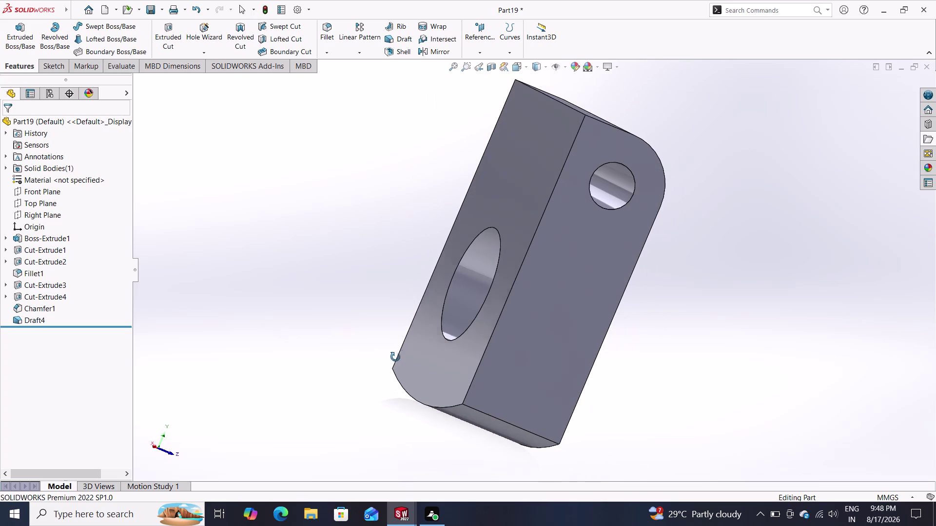
Orbit Part19 so its front face and holes show, then preview the Top and Right Planes.
middle_drag(396, 357, 355, 338)
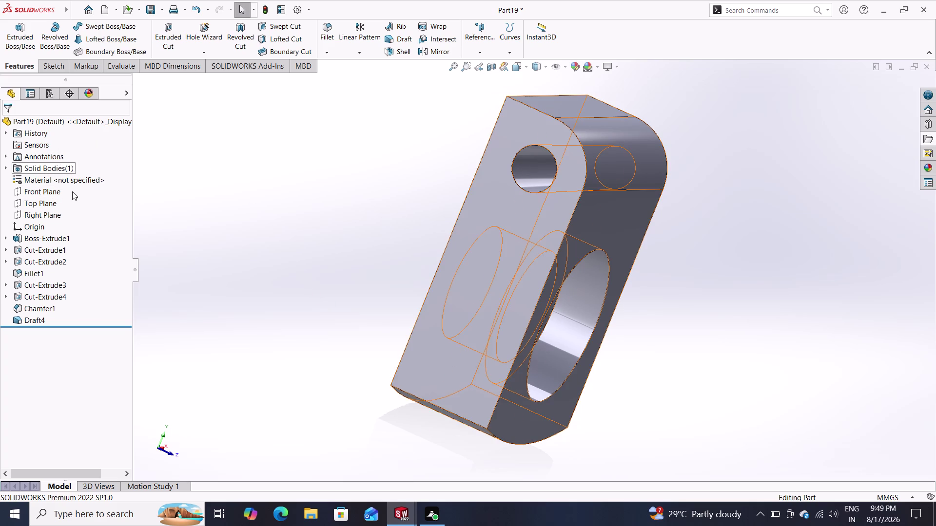
drag(71, 208, 64, 205)
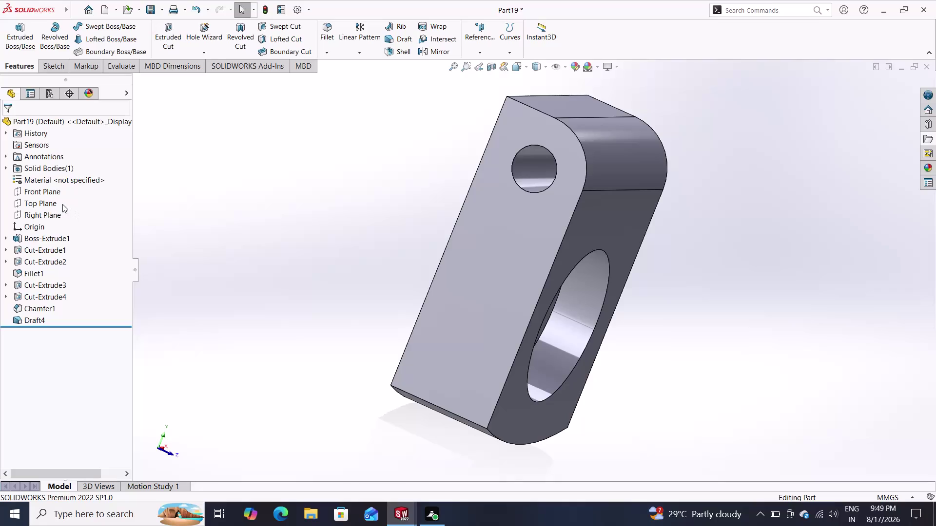
drag(64, 205, 66, 204)
drag(68, 204, 76, 210)
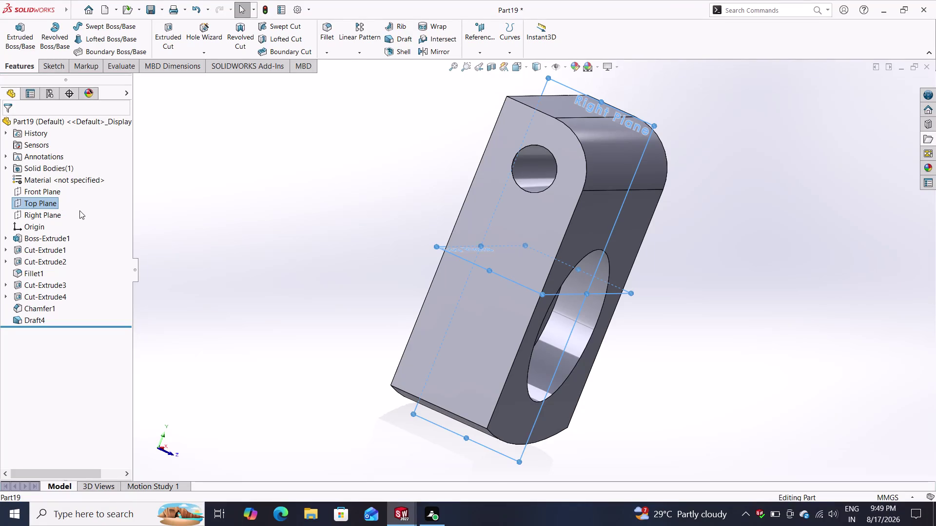
click(118, 190)
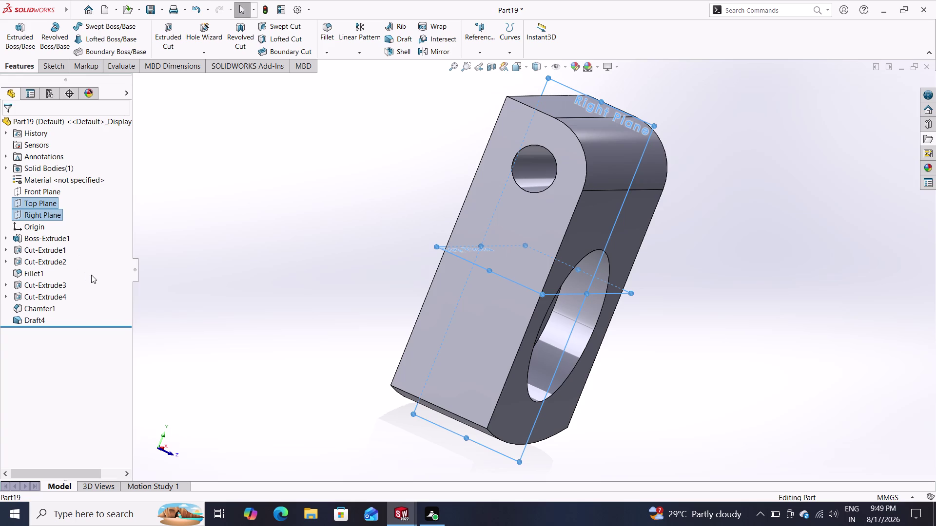
click(74, 178)
Assign Plain Carbon Steel from the Steel library as Part19's material and close the dialog.
right_click(74, 178)
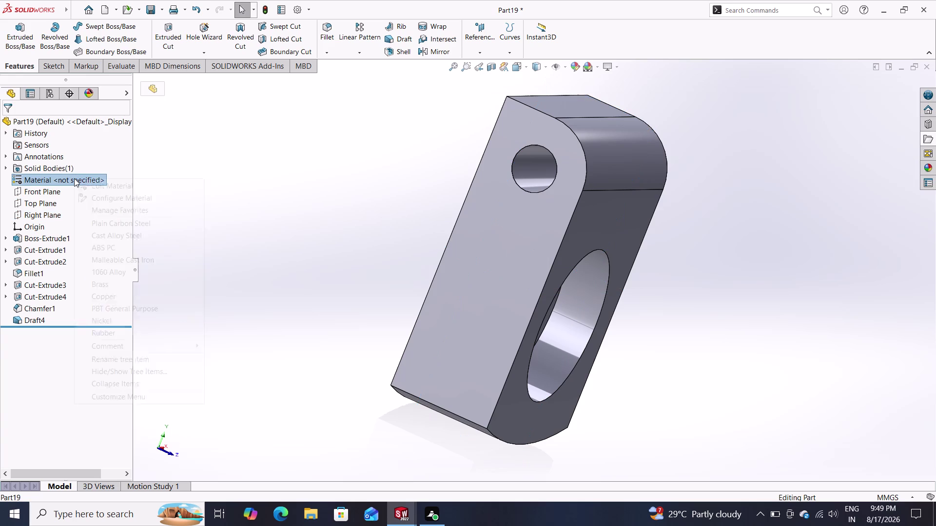
click(99, 189)
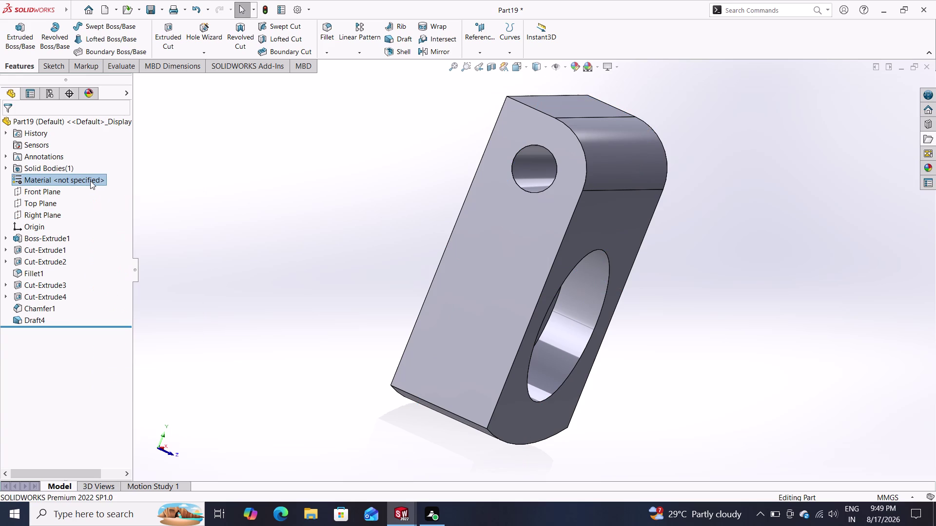
right_click(90, 181)
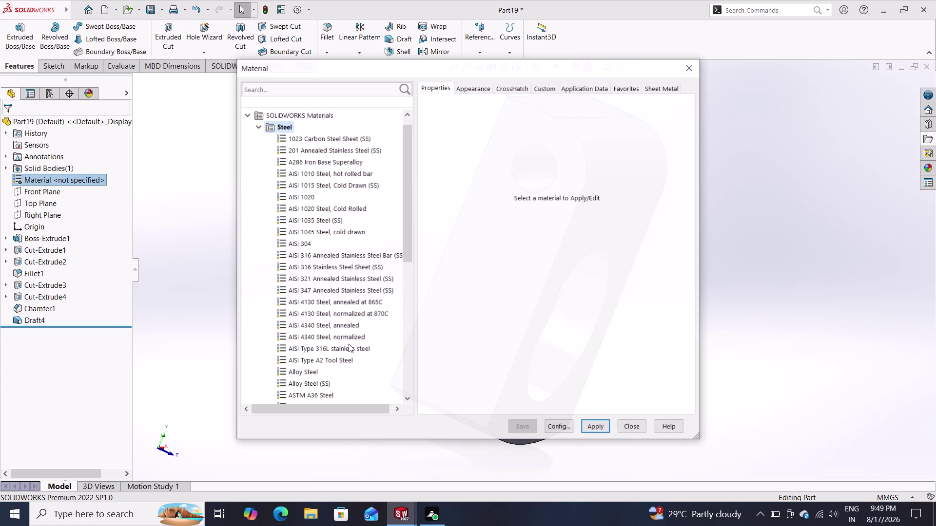
scroll(down, 3)
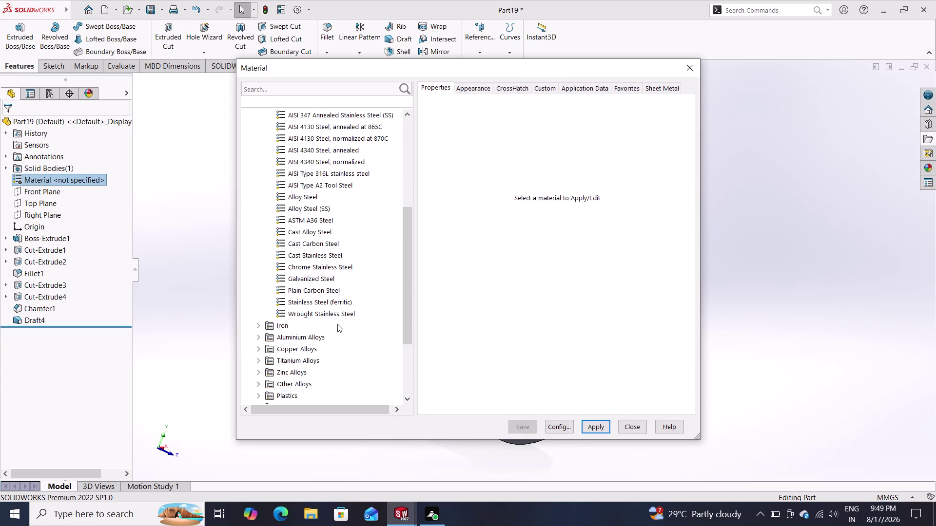
click(321, 288)
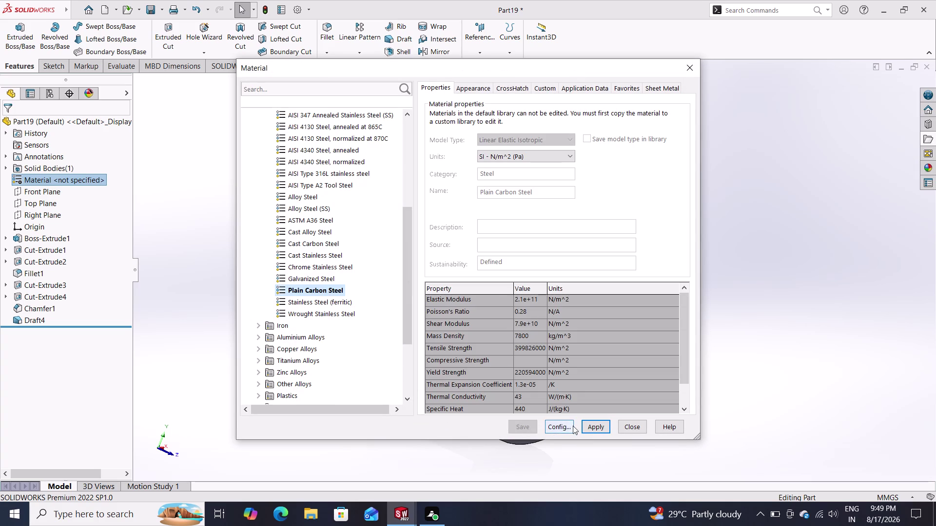
click(588, 423)
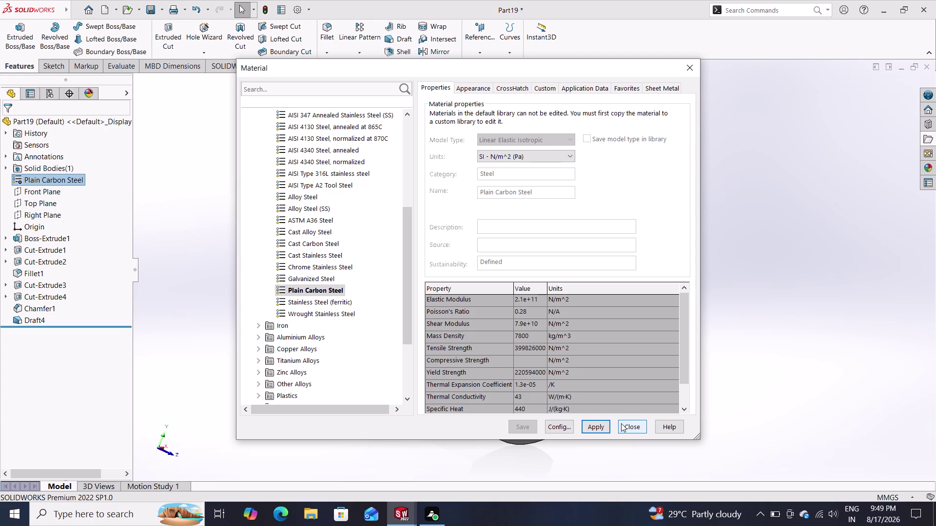
click(621, 424)
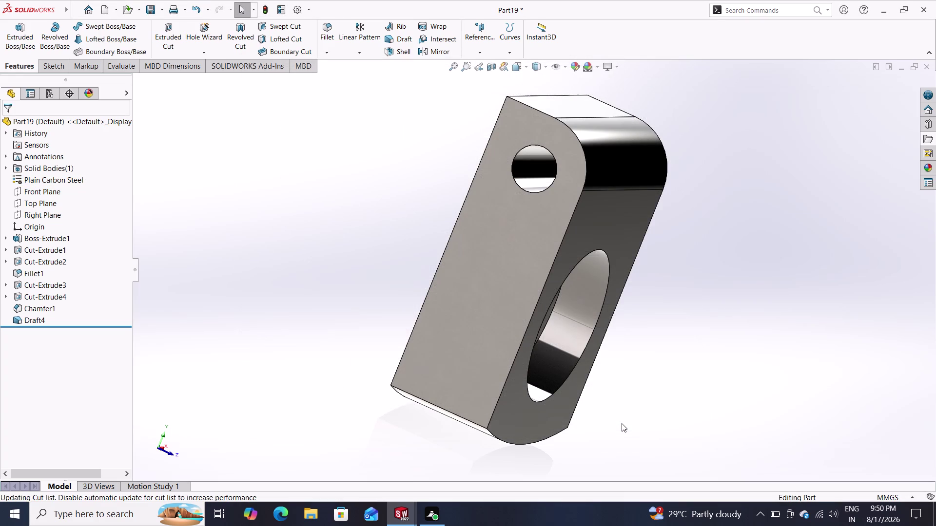
click(622, 424)
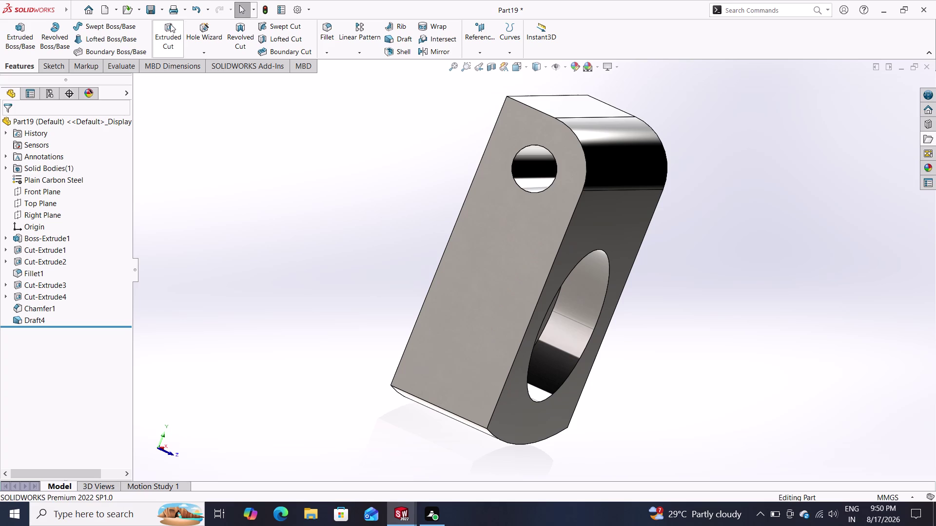
Use Save As to store Part19 under the file name 'drag plate' in the shaper tool folder.
click(158, 6)
click(165, 38)
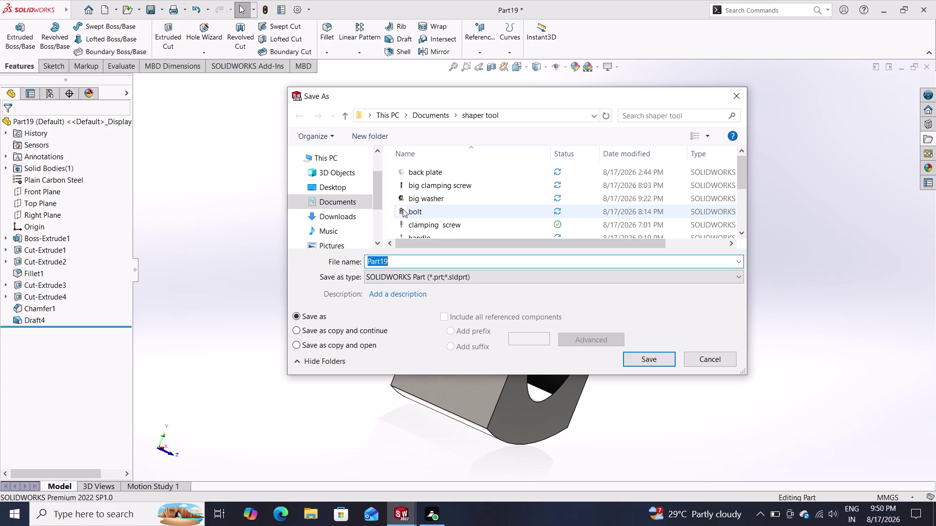
text(dr)
key(a)
text(g)
key(space)
text(pl)
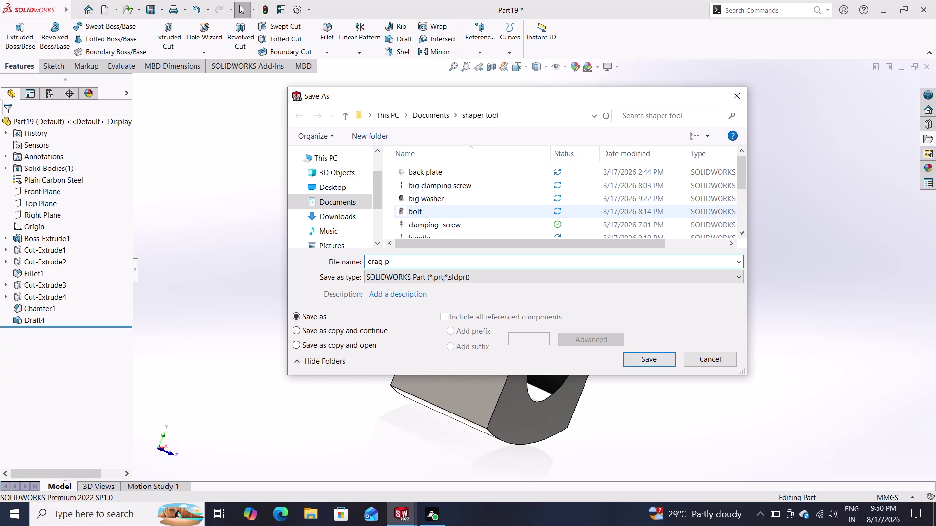
key(a)
text(te)
click(649, 367)
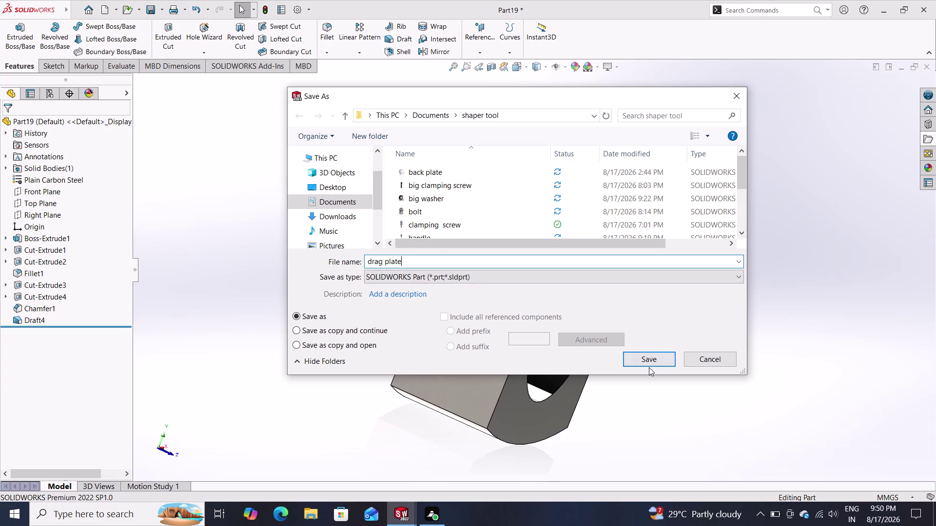
click(650, 355)
drag(682, 355, 697, 362)
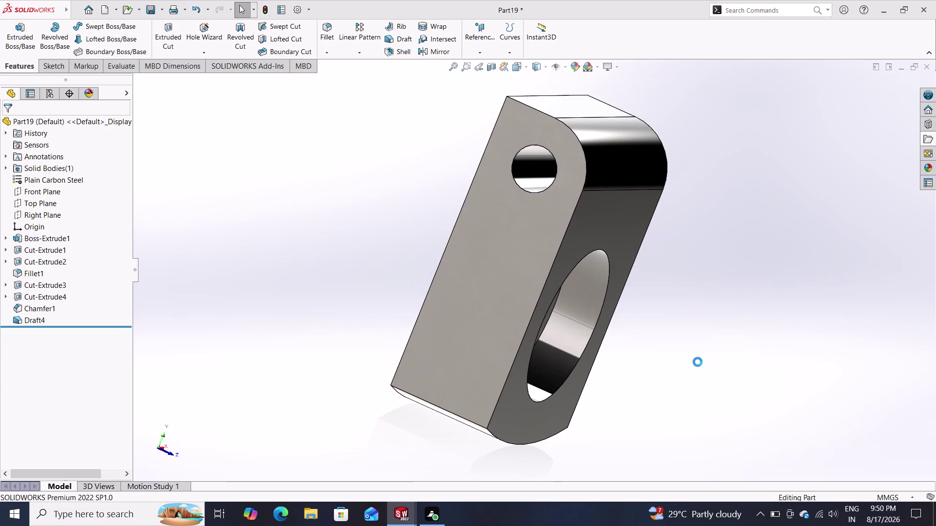
drag(698, 361, 698, 362)
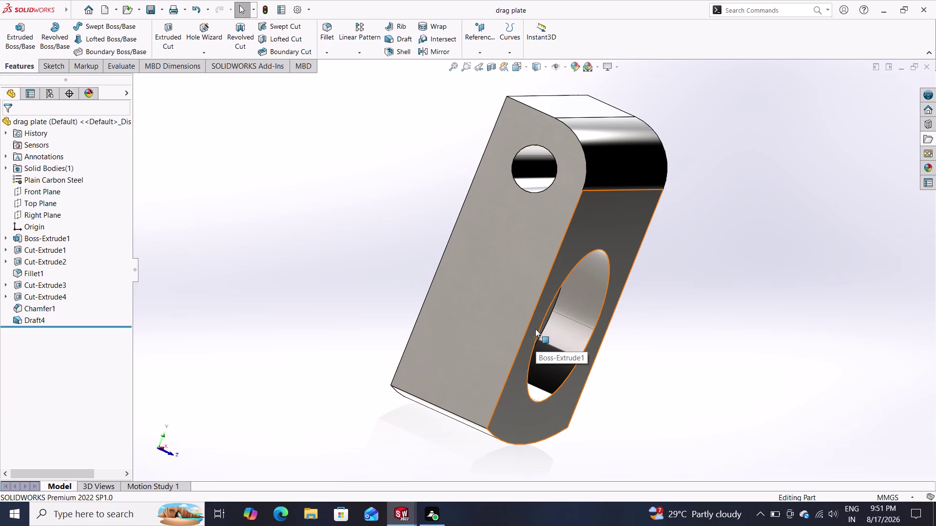
click(532, 327)
drag(535, 324, 535, 324)
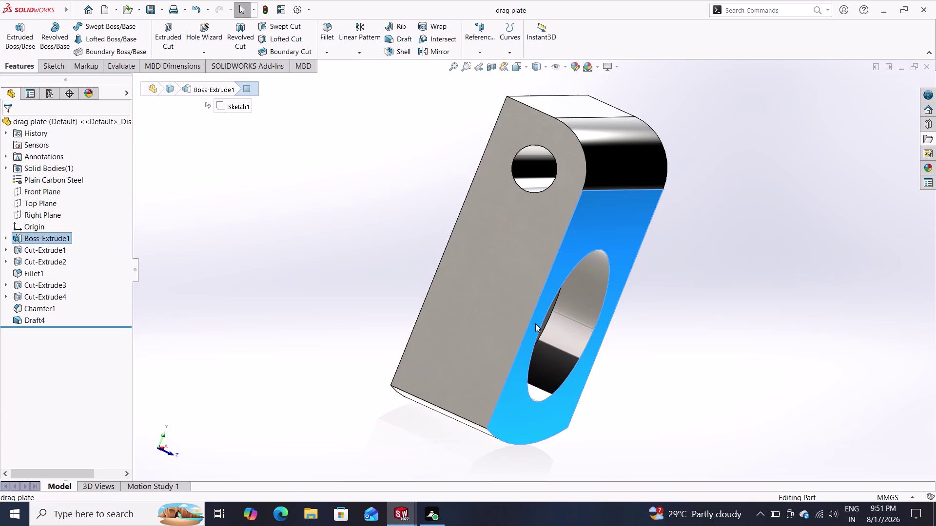
drag(535, 323, 531, 316)
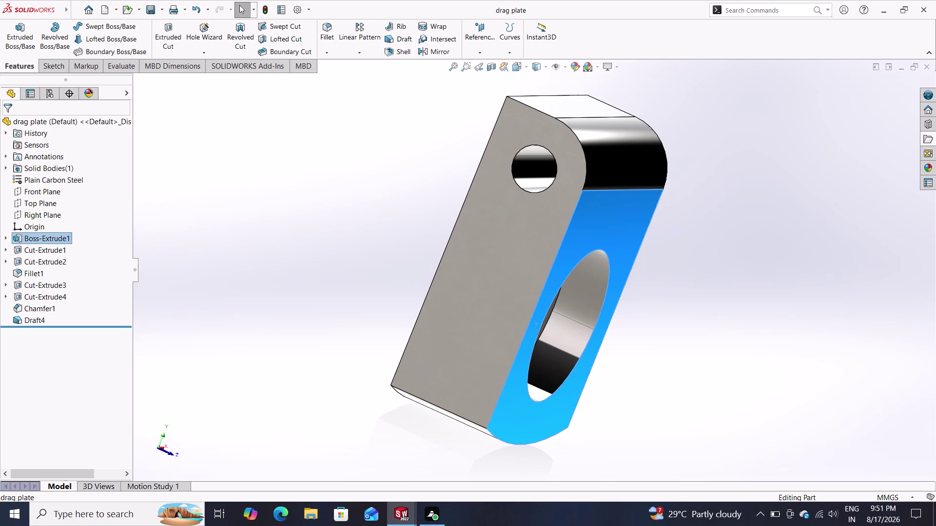
drag(531, 317, 531, 315)
drag(531, 315, 438, 283)
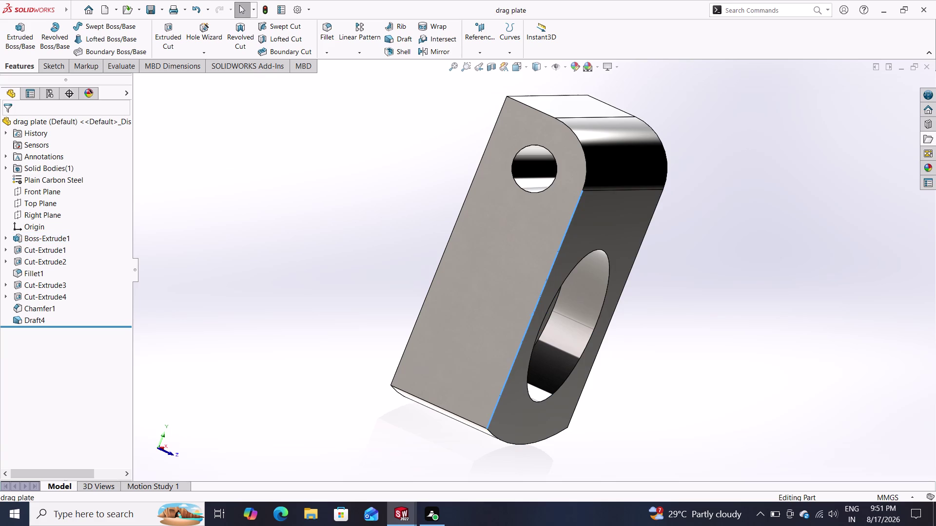
drag(438, 282, 391, 255)
click(386, 250)
click(340, 224)
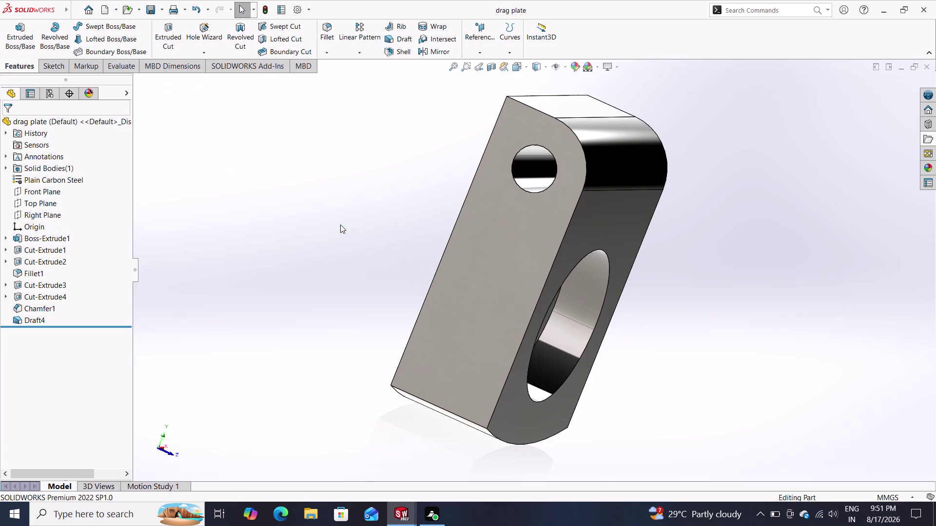
click(108, 13)
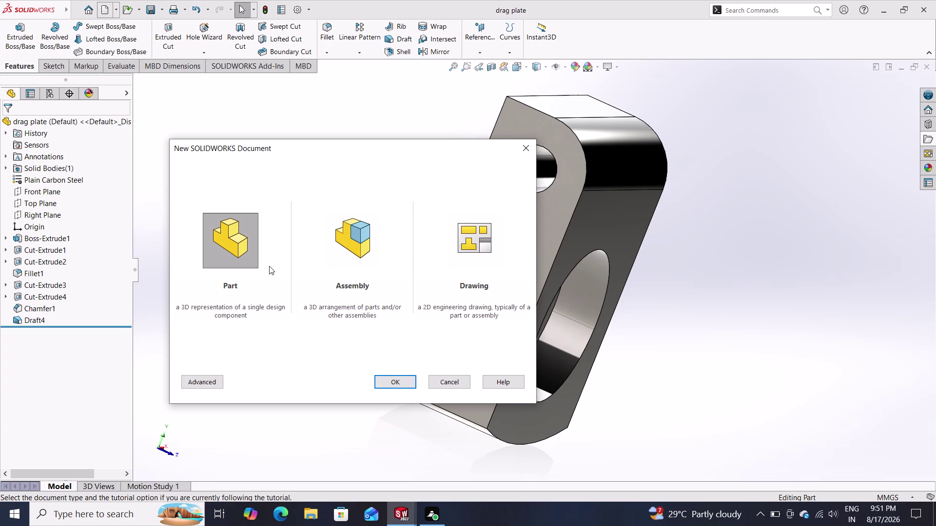
Create the blank part document Part20 and pick its Front Plane in the tree.
click(390, 380)
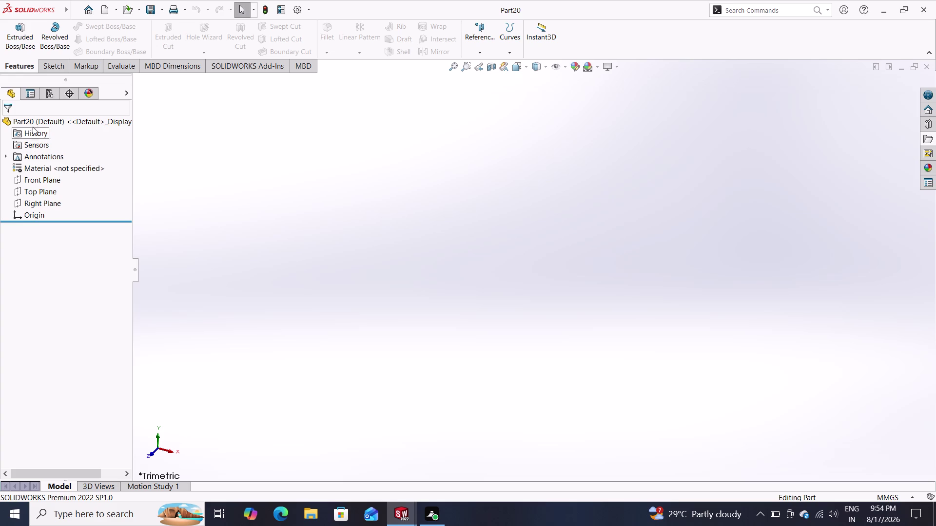
middle_click(55, 178)
Begin Sketch1 on Part20's Front Plane, then switch to the swivel plate window.
click(55, 177)
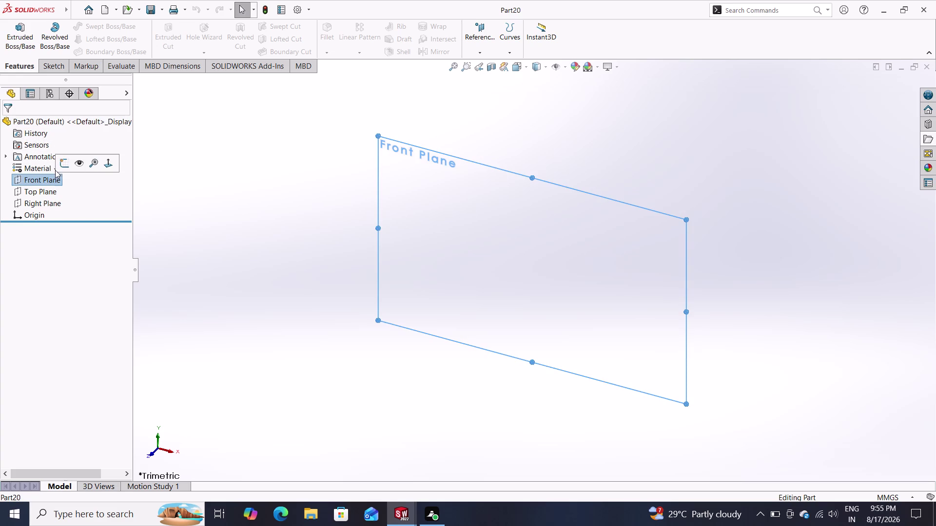
click(57, 169)
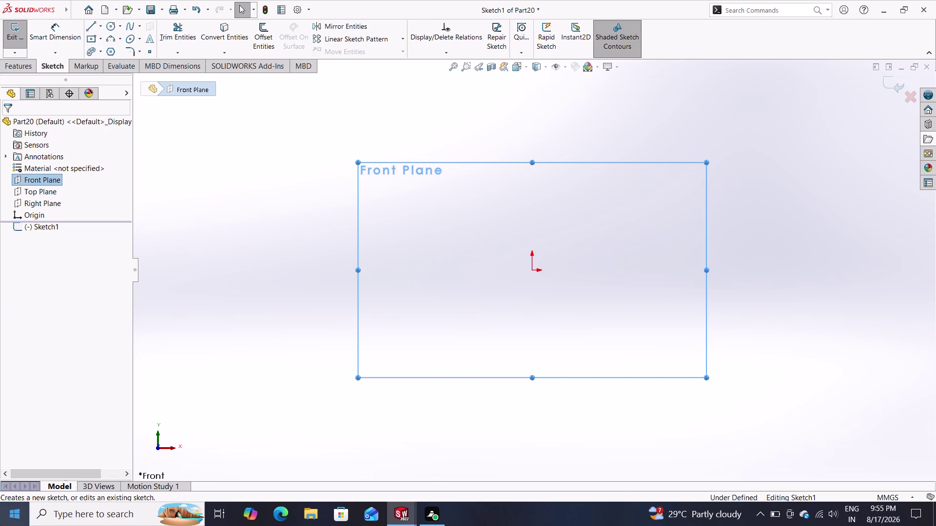
click(398, 514)
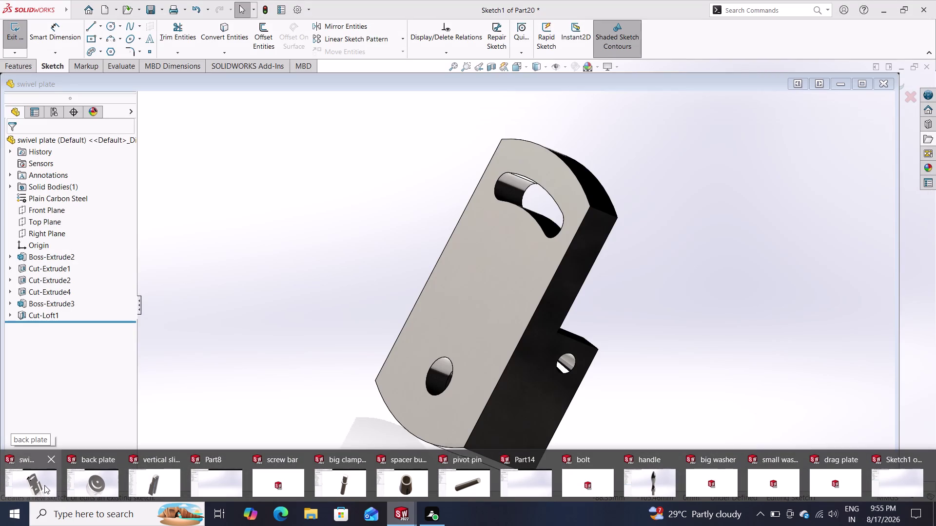
click(39, 484)
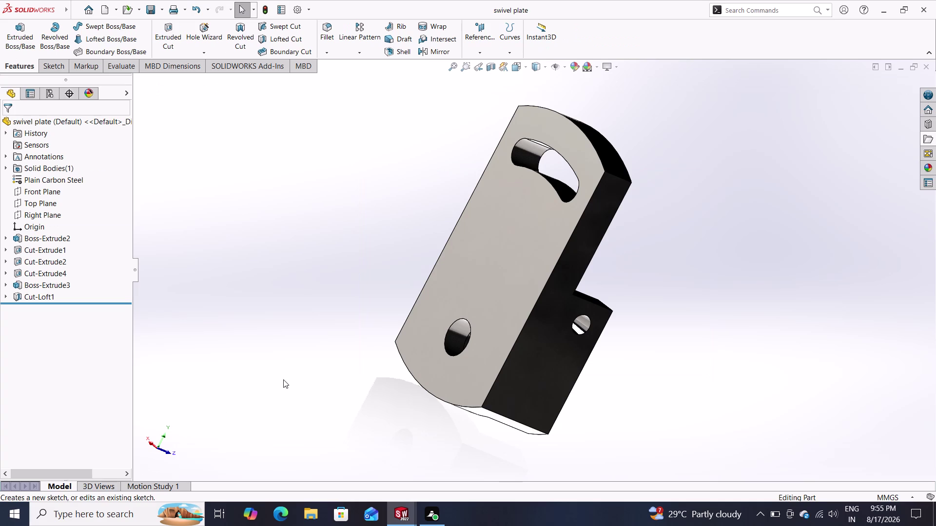
Orbit the swivel plate to inspect its back, underside and edge-on profile.
middle_drag(337, 356, 361, 262)
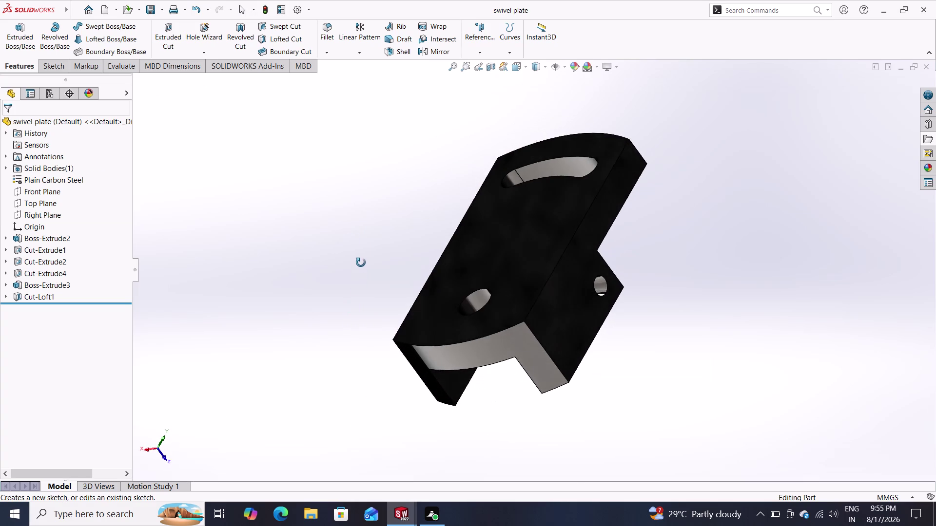
middle_drag(361, 263, 302, 243)
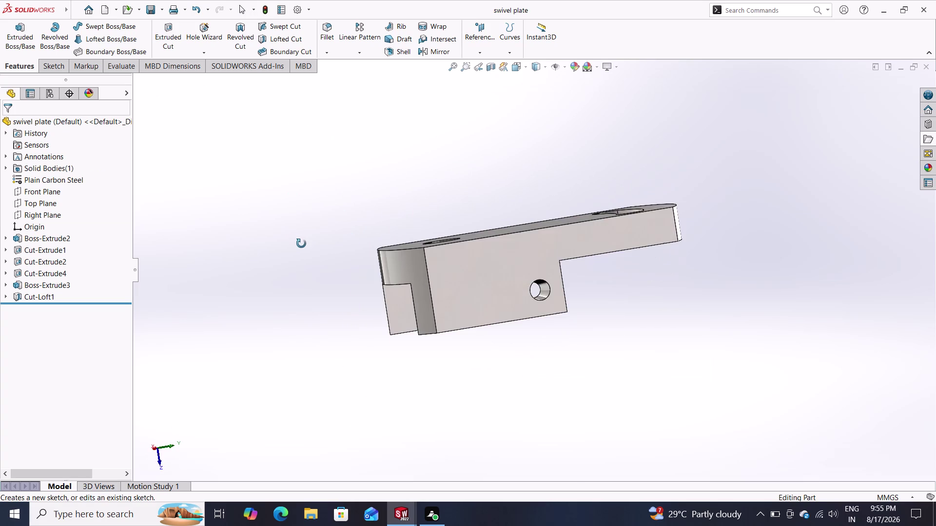
middle_drag(301, 244, 315, 259)
click(404, 515)
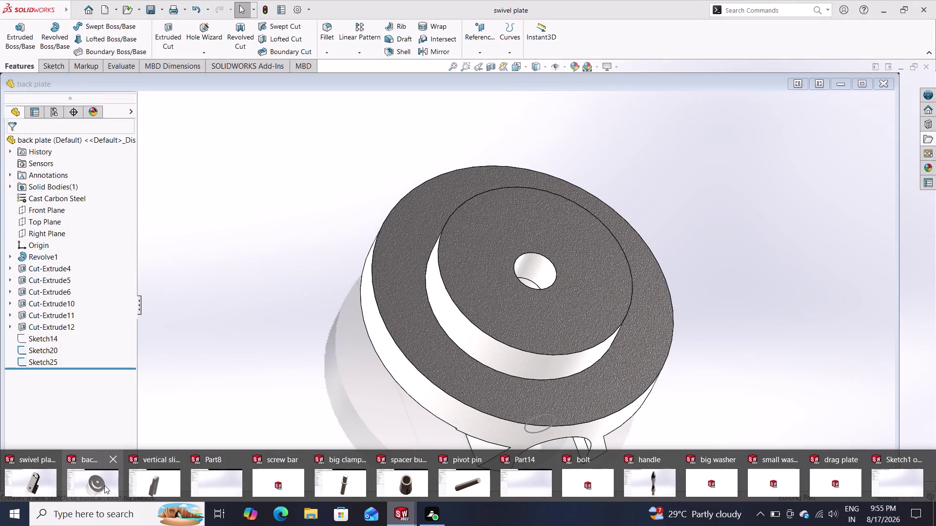
click(104, 485)
middle_drag(293, 376, 330, 356)
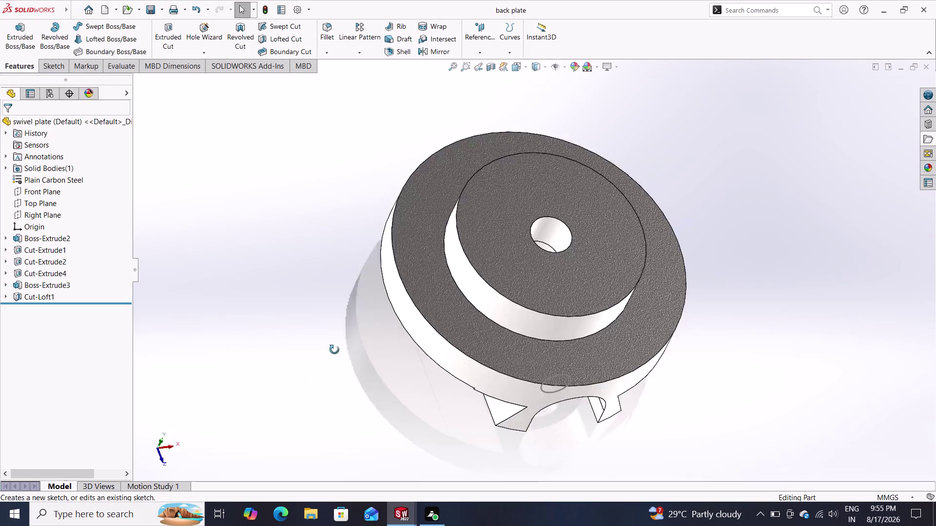
middle_drag(330, 355, 453, 237)
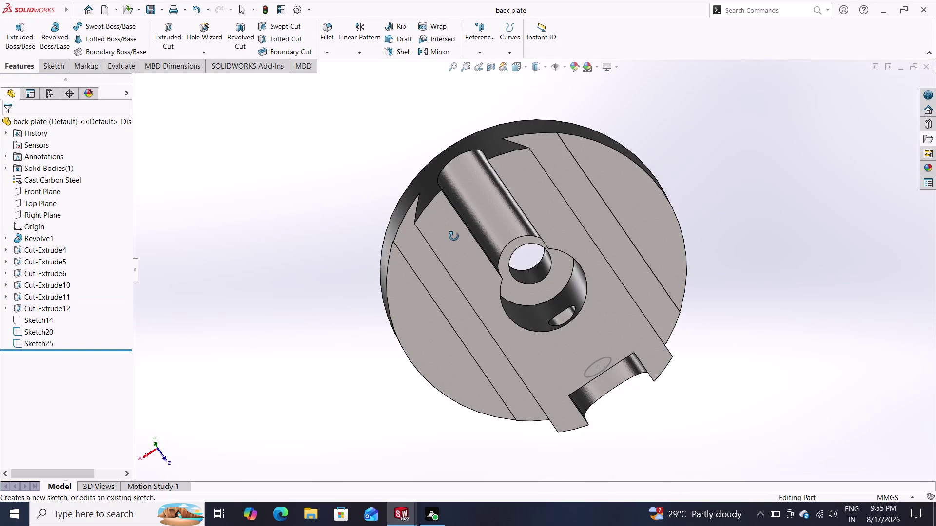
middle_drag(454, 236, 369, 274)
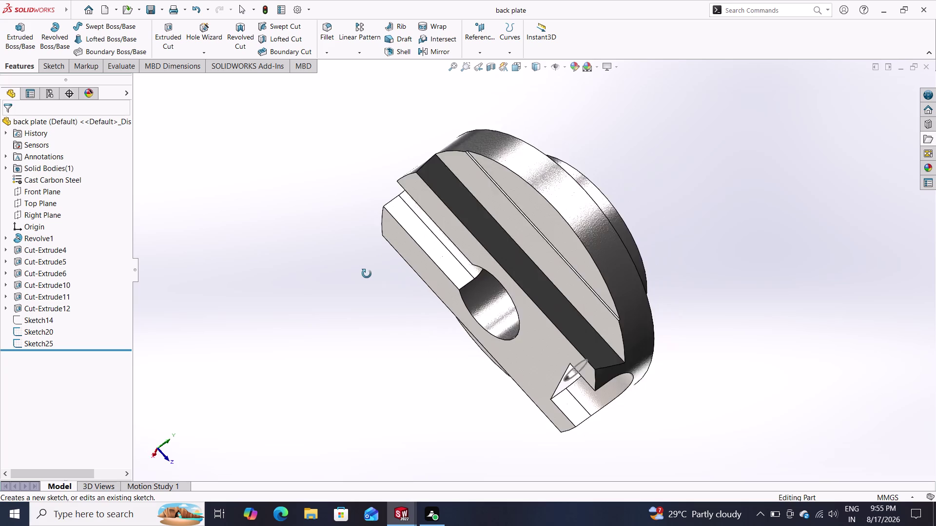
middle_drag(369, 274, 304, 239)
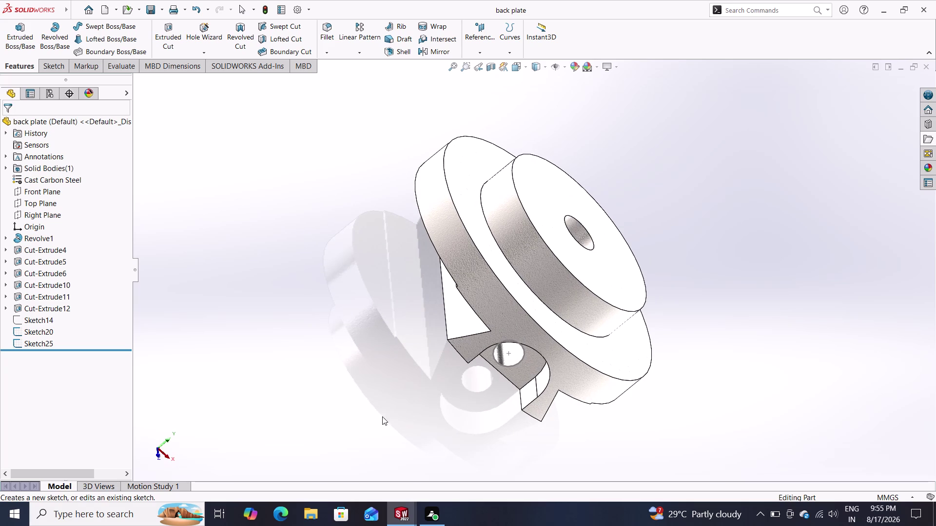
click(395, 514)
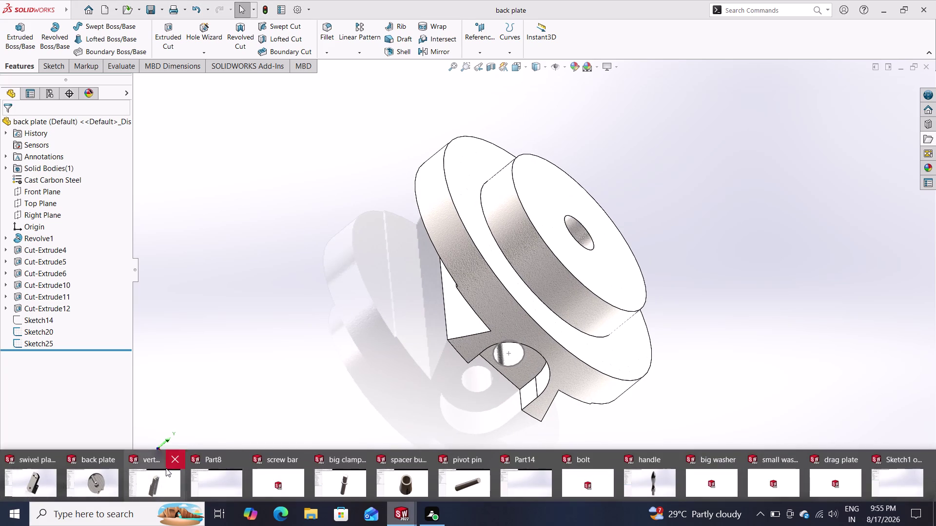
click(163, 468)
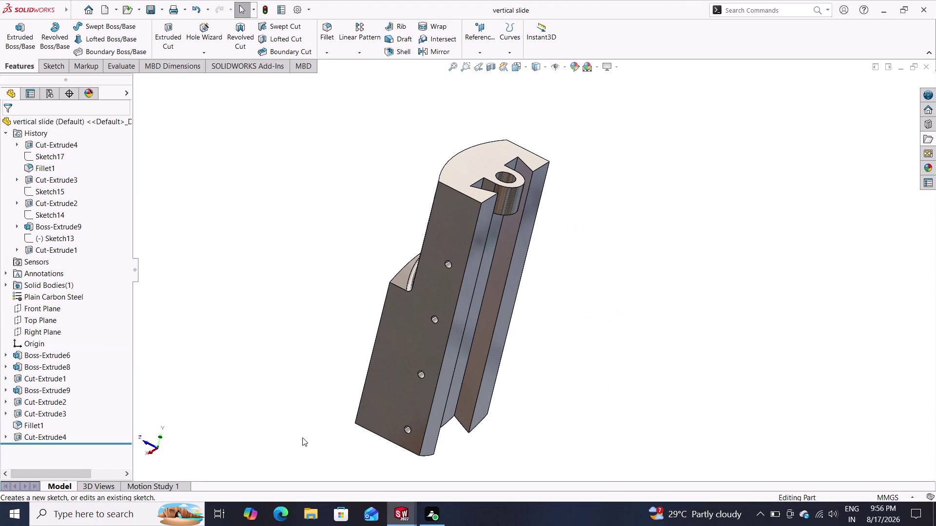
middle_drag(340, 392, 437, 332)
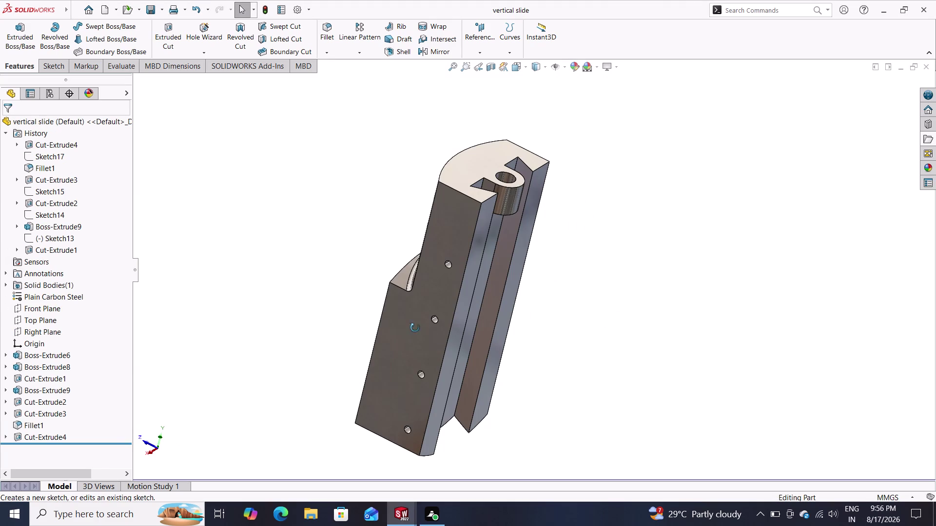
middle_drag(393, 323, 451, 279)
middle_drag(427, 291, 422, 253)
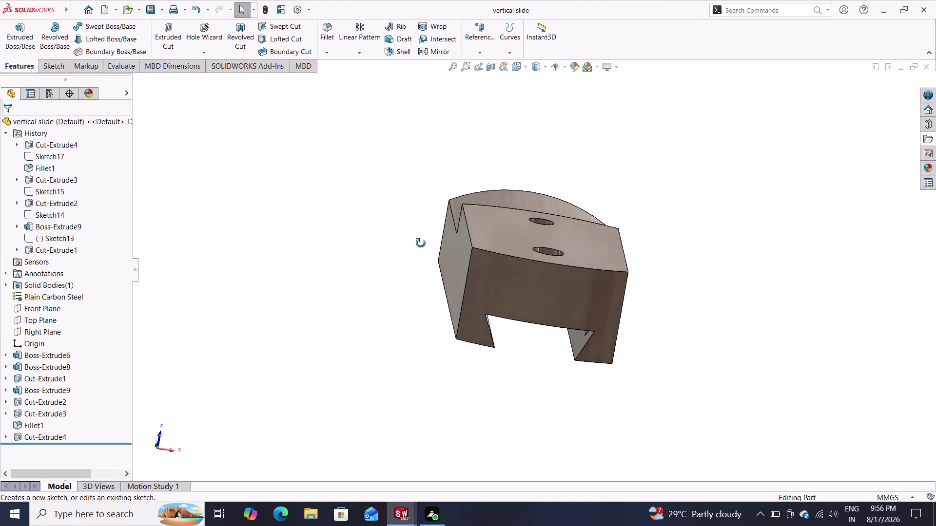
middle_drag(422, 253, 339, 195)
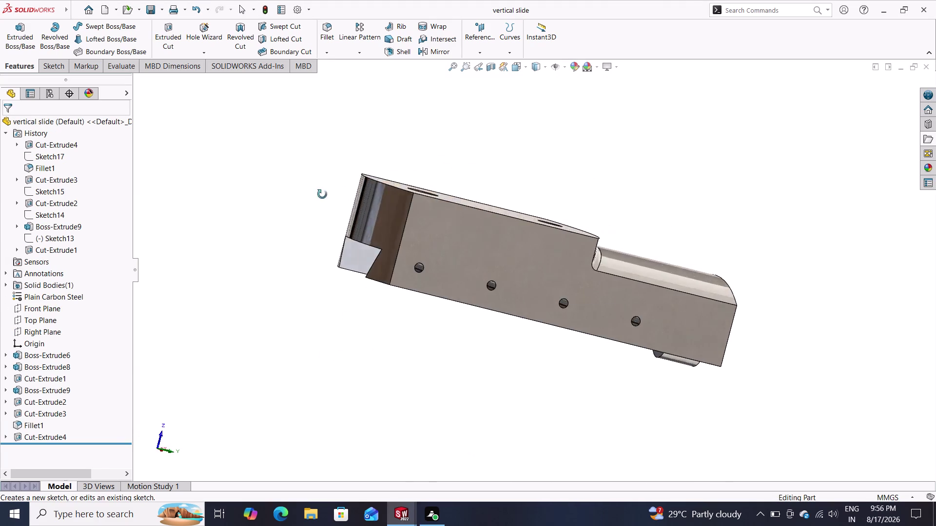
middle_drag(340, 195, 306, 191)
click(401, 518)
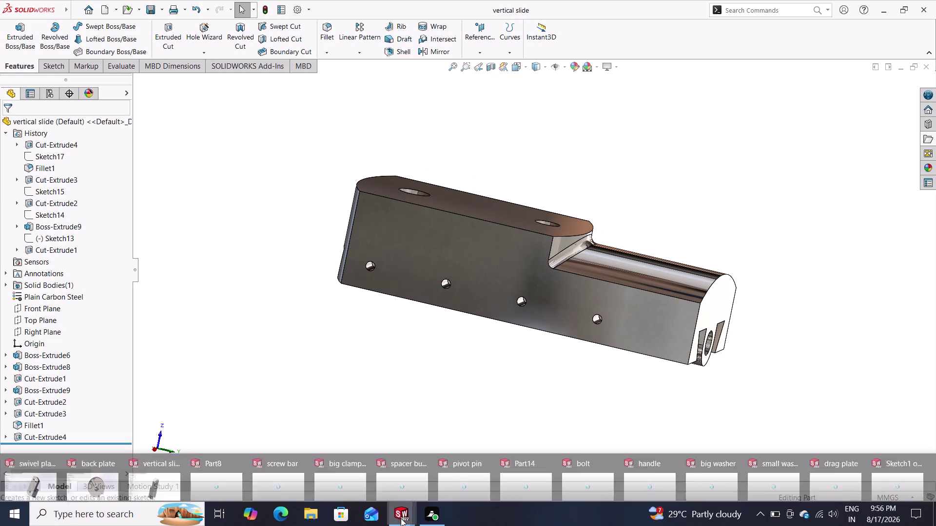
click(90, 472)
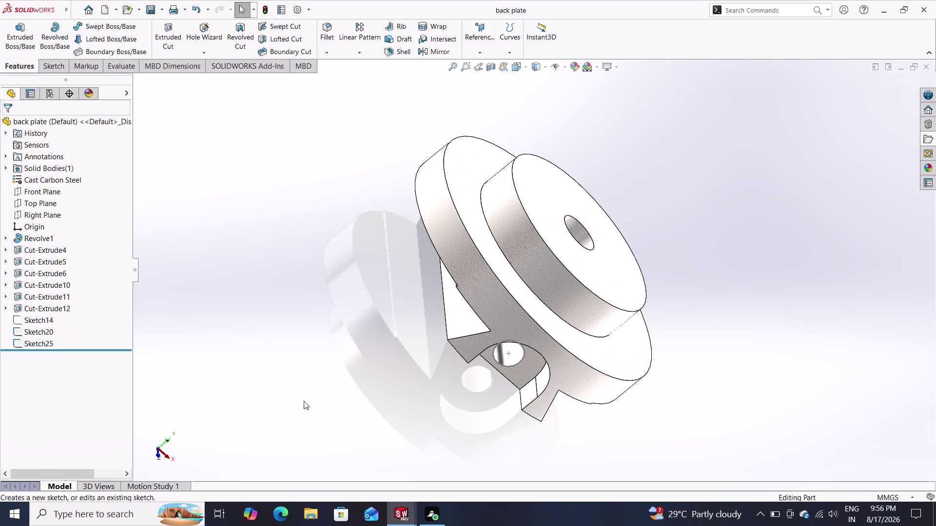
middle_drag(314, 357, 384, 347)
middle_drag(395, 340, 464, 297)
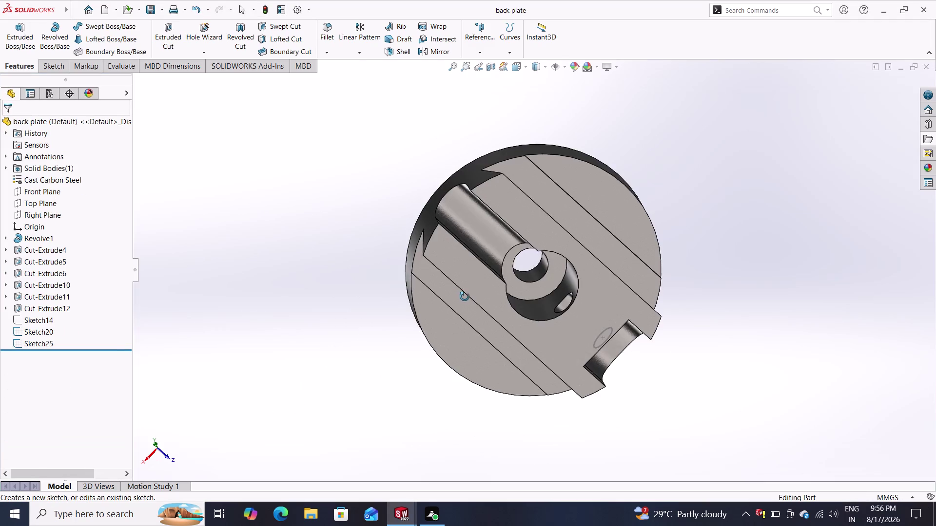
middle_drag(463, 298, 444, 325)
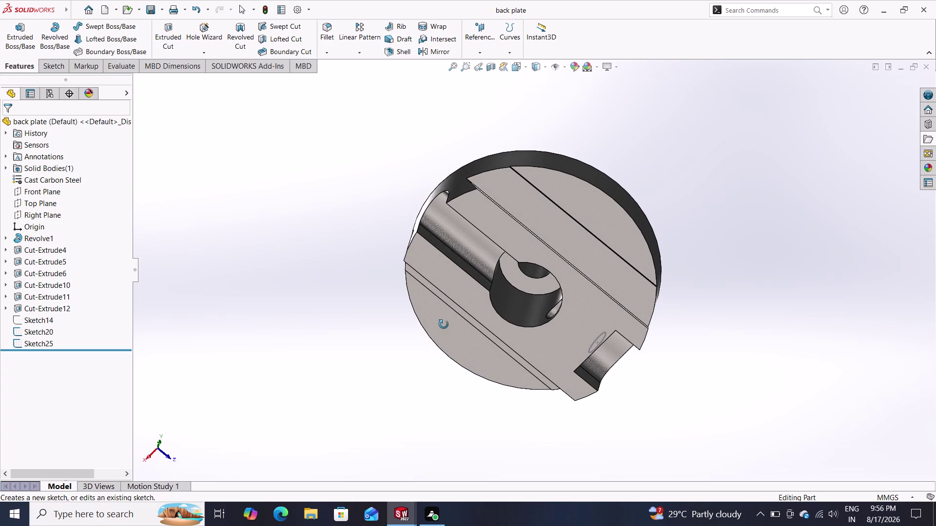
middle_drag(443, 325, 363, 461)
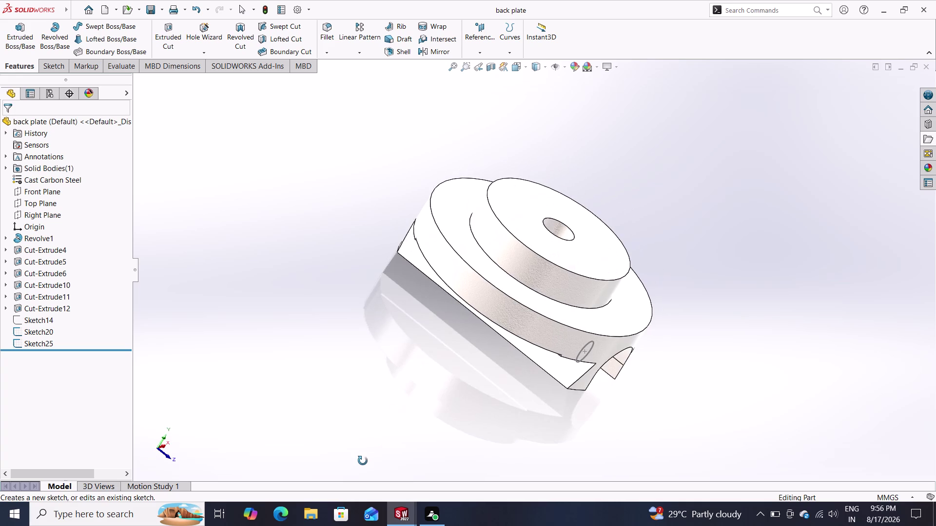
middle_drag(362, 461, 476, 320)
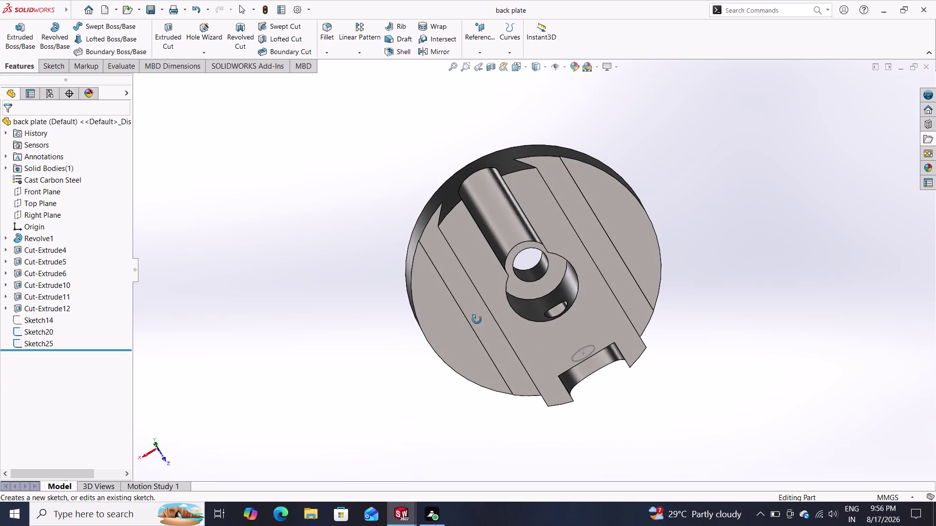
middle_drag(477, 319, 456, 444)
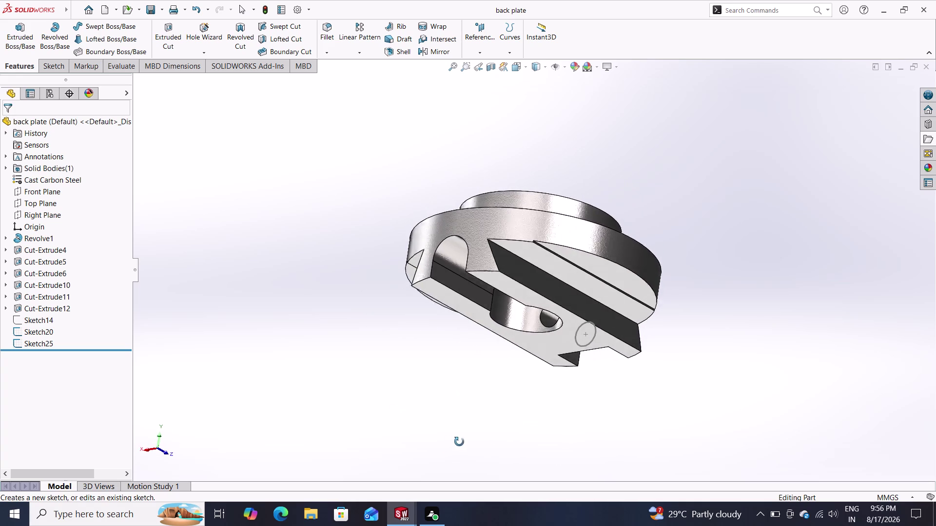
middle_drag(456, 444, 464, 413)
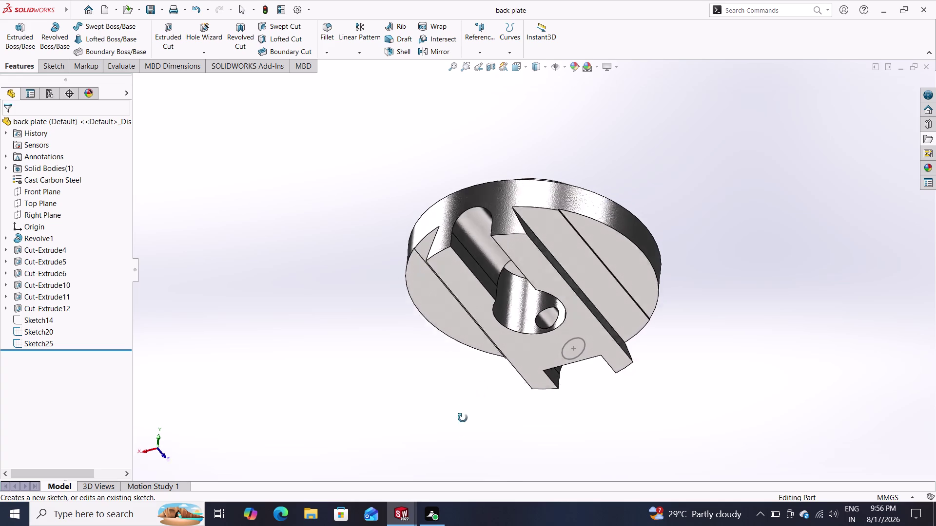
middle_drag(464, 413, 459, 435)
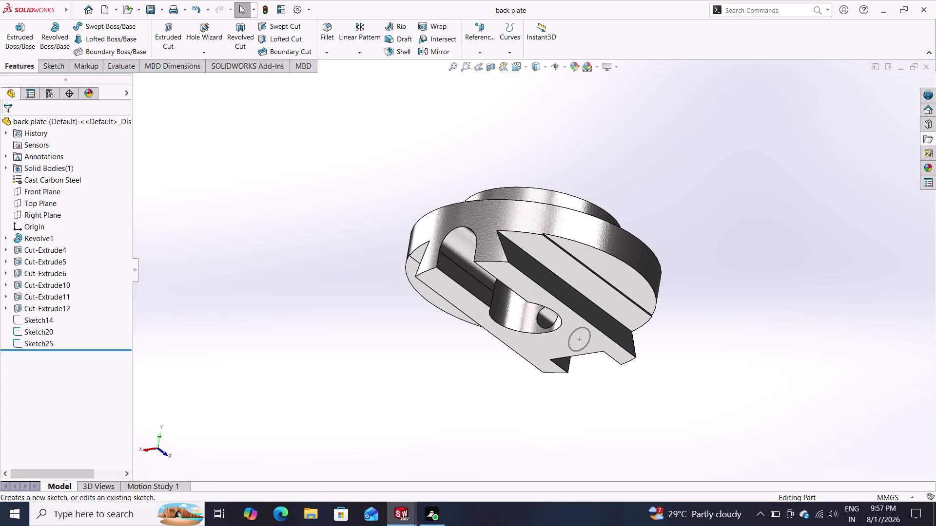
click(402, 517)
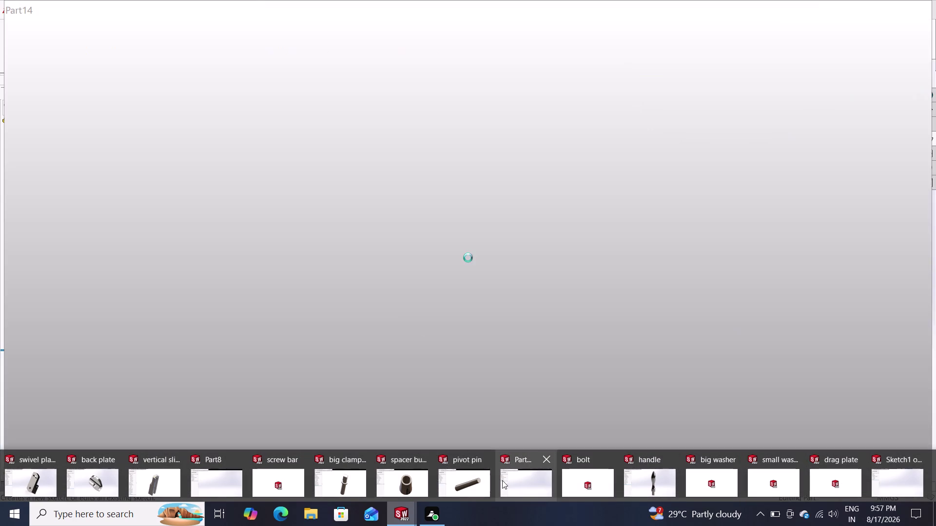
Briefly bring up the big clamping screw, then switch to the screw bar part window.
click(346, 478)
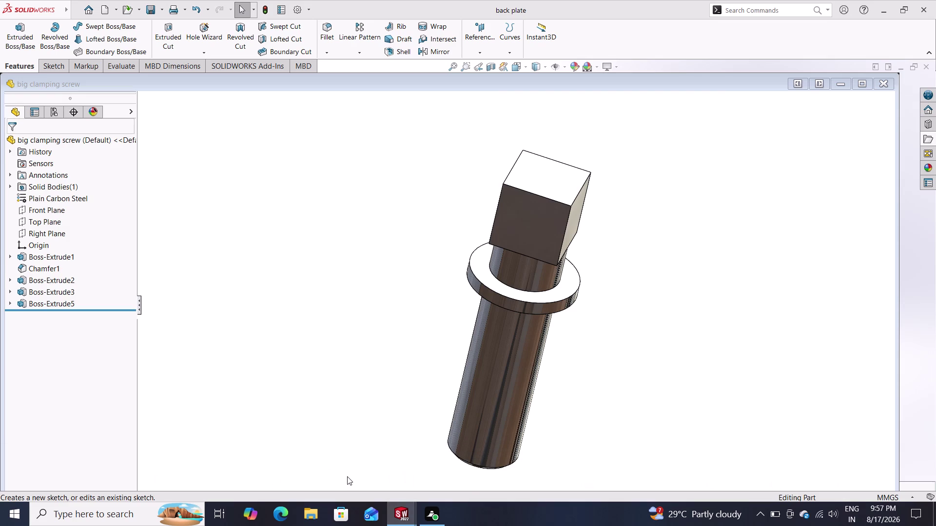
click(404, 508)
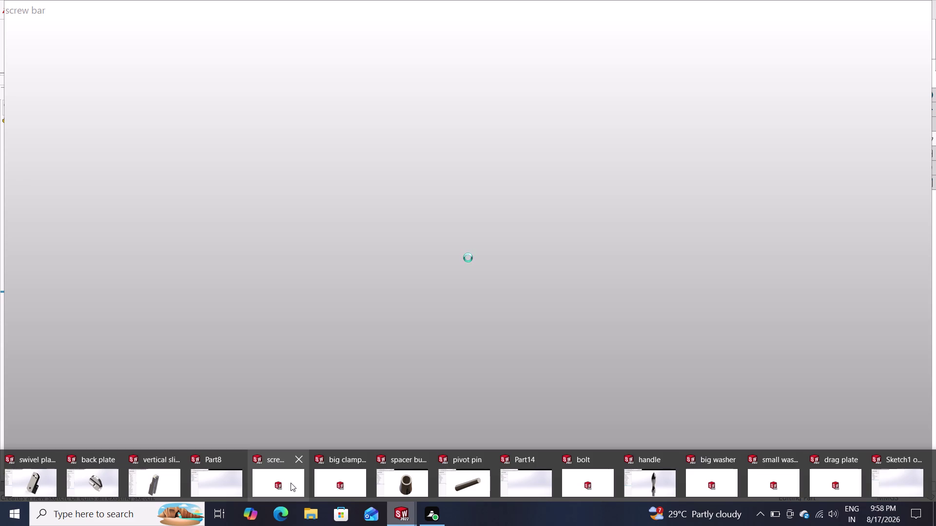
click(291, 483)
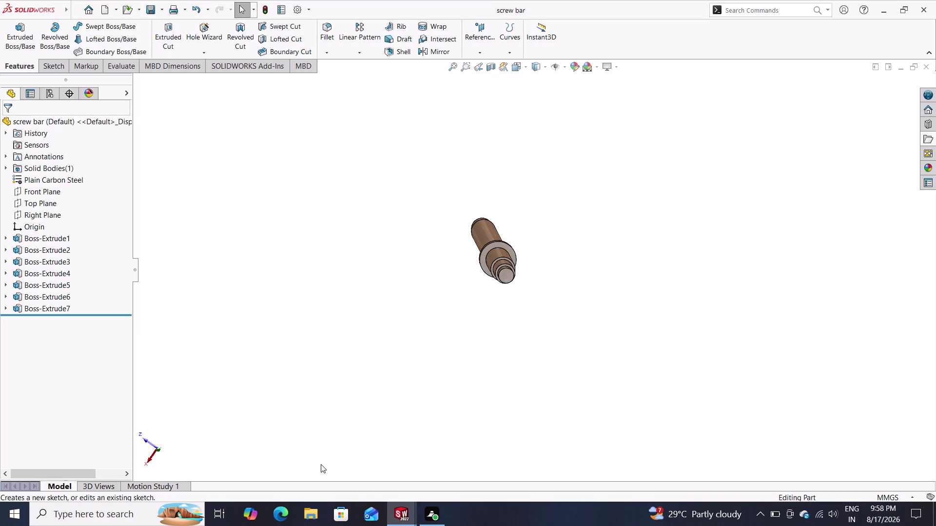
Orbit and zoom the screw bar to examine its length and shoulder collar.
middle_drag(361, 398, 496, 408)
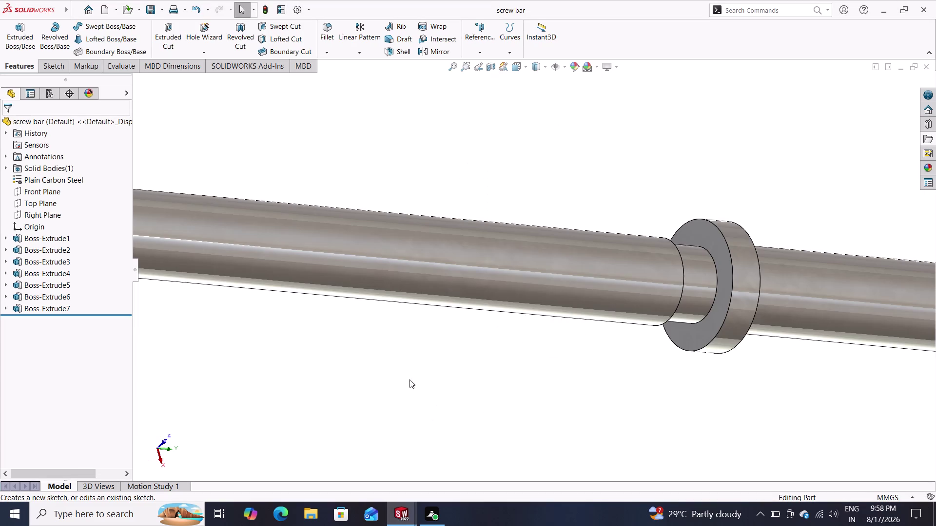
middle_drag(409, 380, 432, 390)
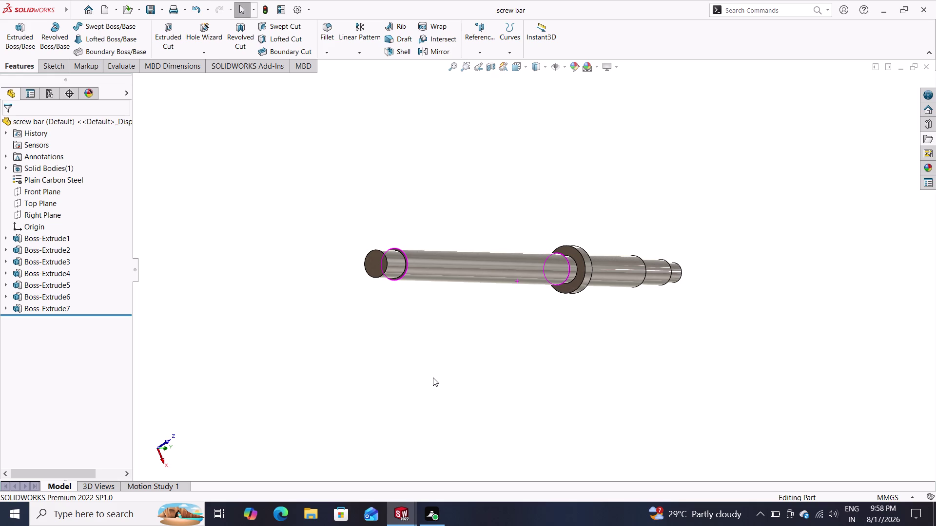
middle_drag(429, 330, 469, 345)
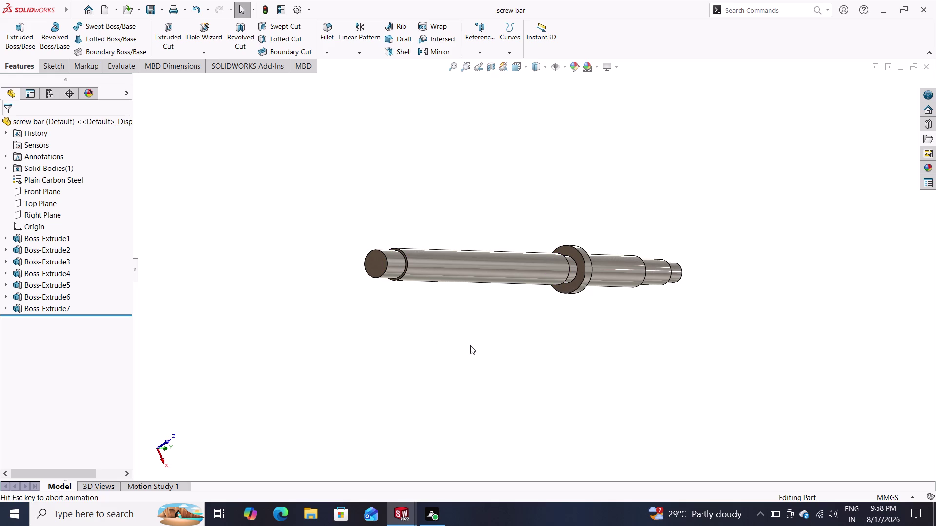
middle_drag(470, 346, 471, 346)
middle_drag(441, 323, 511, 333)
middle_drag(435, 324, 495, 330)
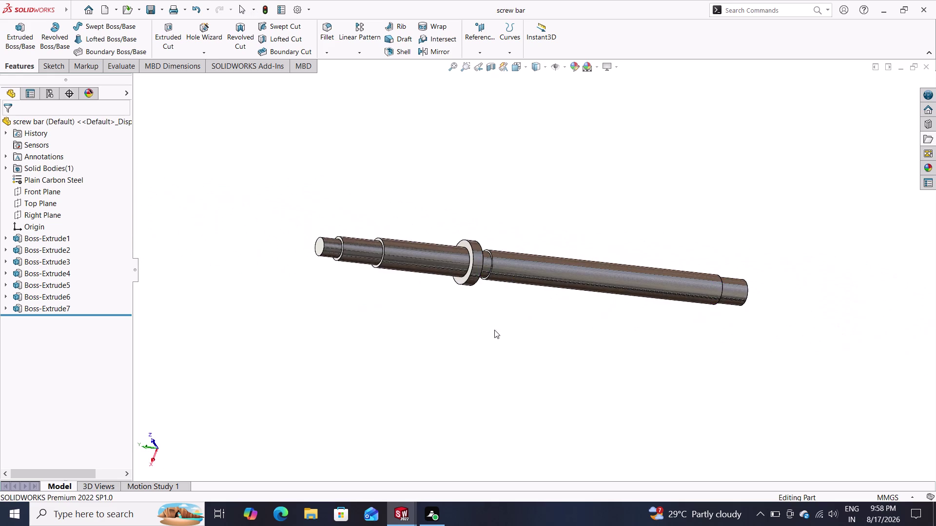
middle_drag(473, 321, 498, 325)
scroll(up, 3)
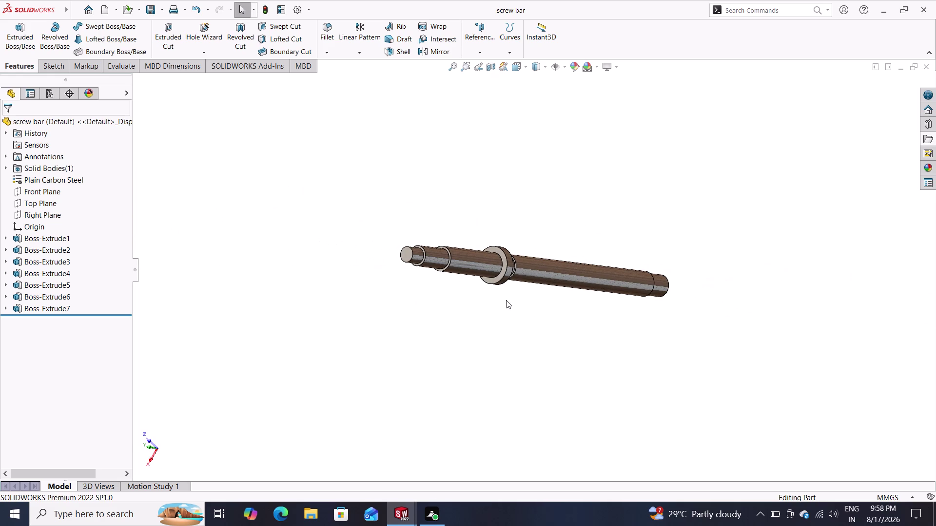
scroll(down, 3)
scroll(down, 3)
scroll(down, 3)
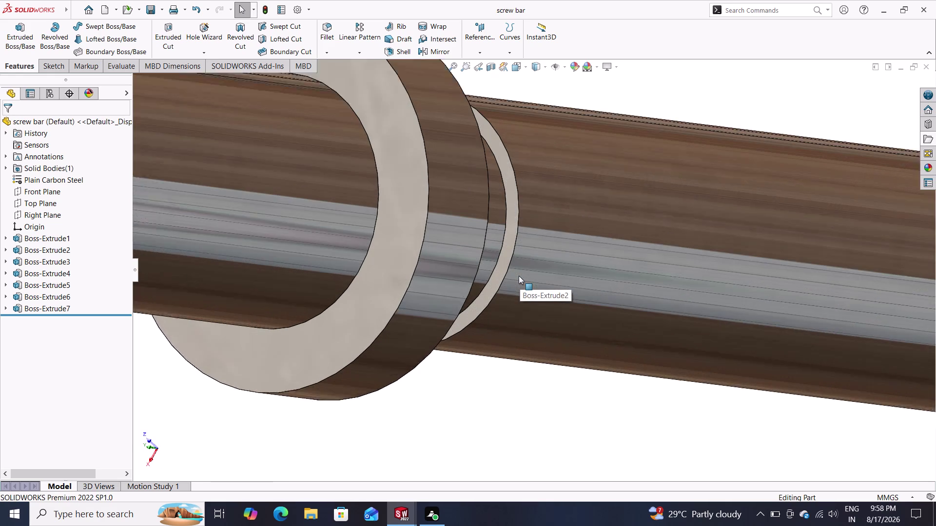
scroll(up, 3)
scroll(up, 3)
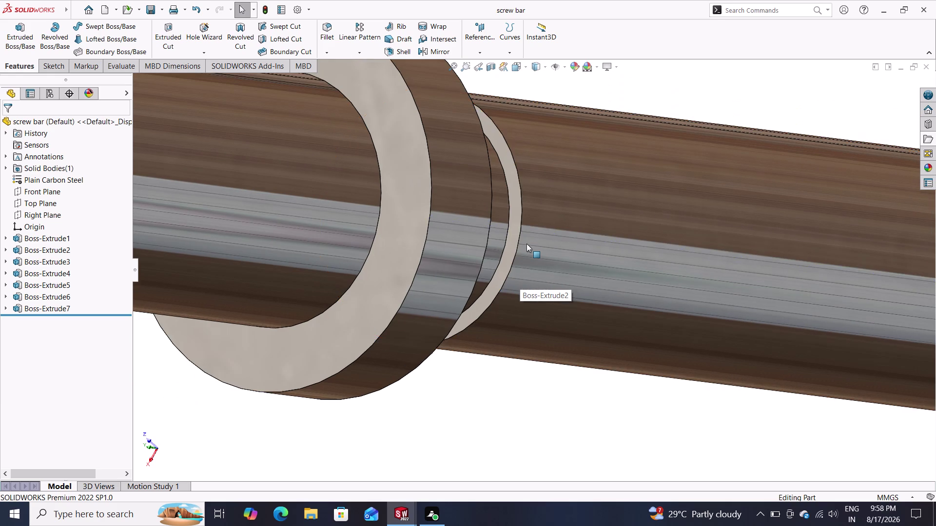
scroll(up, 3)
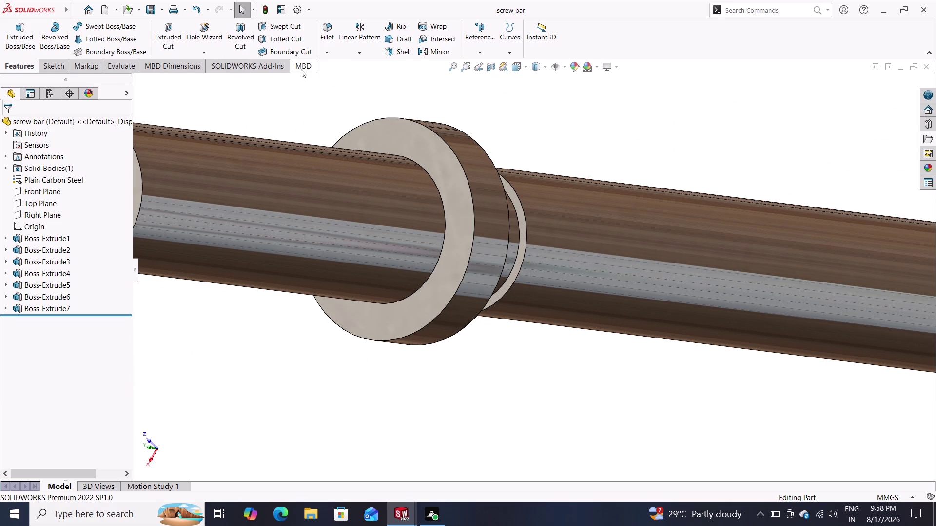
click(64, 69)
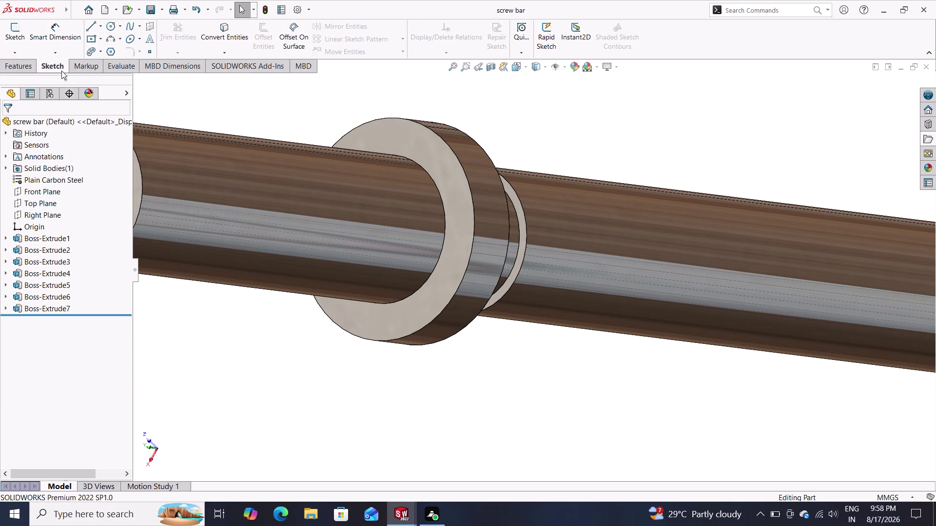
Attempt Convert Entities on the collar edge, dismiss the sketch warnings, and cancel.
click(230, 39)
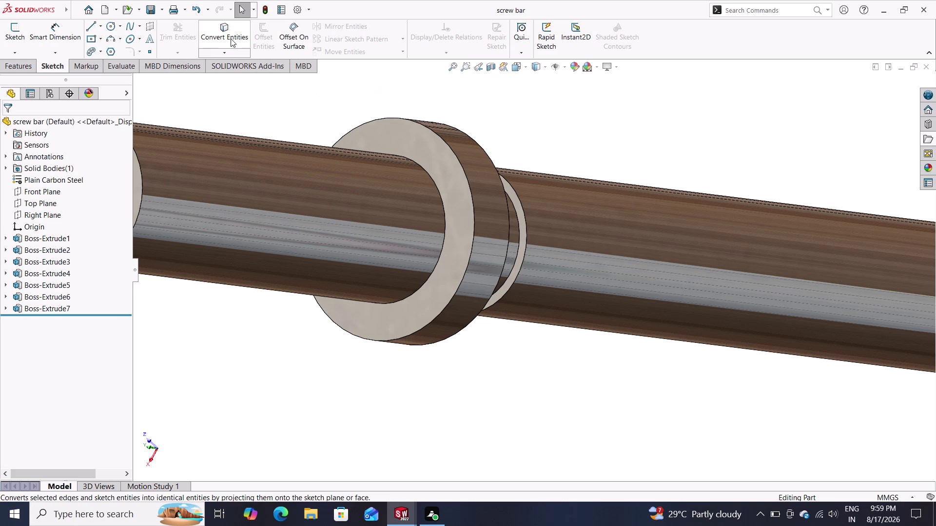
click(522, 204)
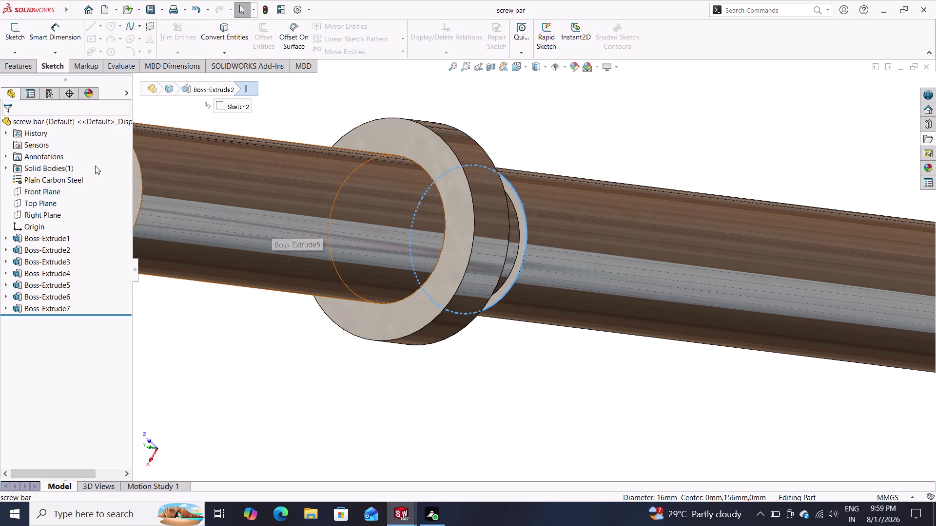
click(224, 25)
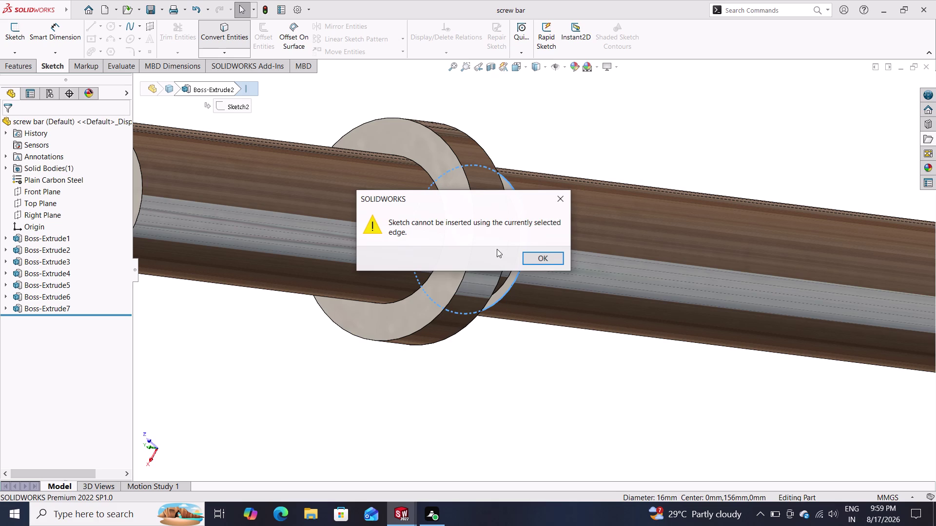
click(535, 257)
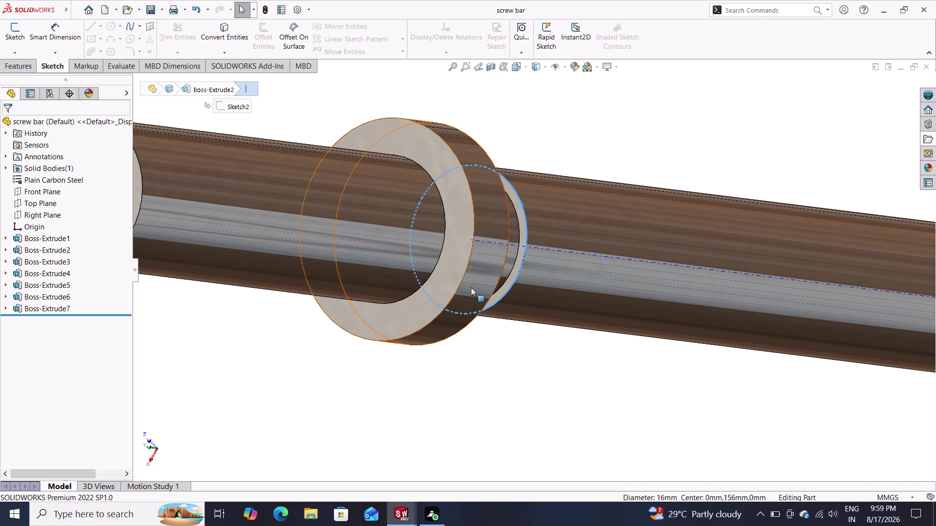
click(218, 29)
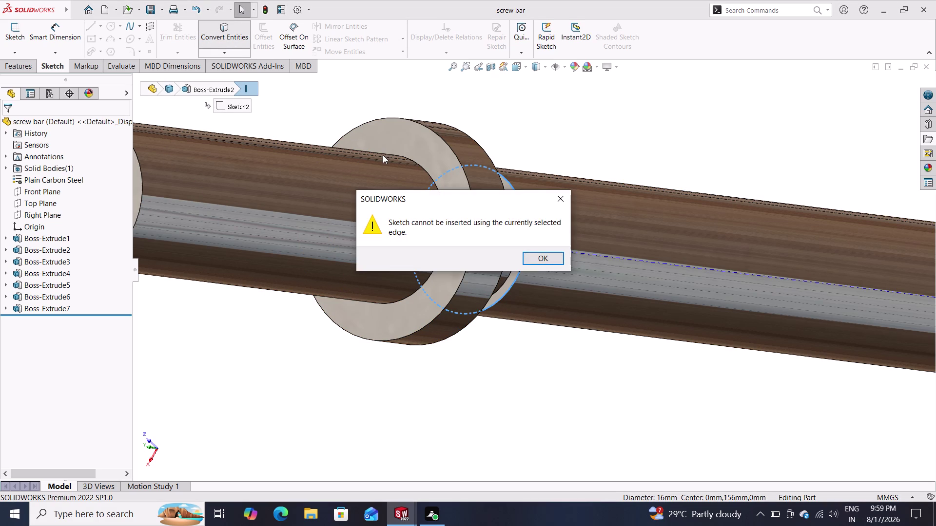
click(541, 259)
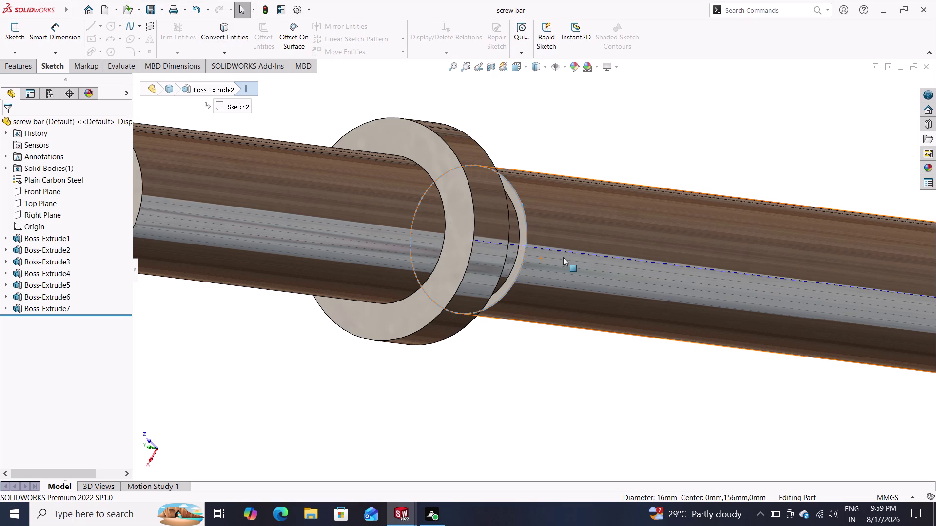
key(Escape)
key(Escape)
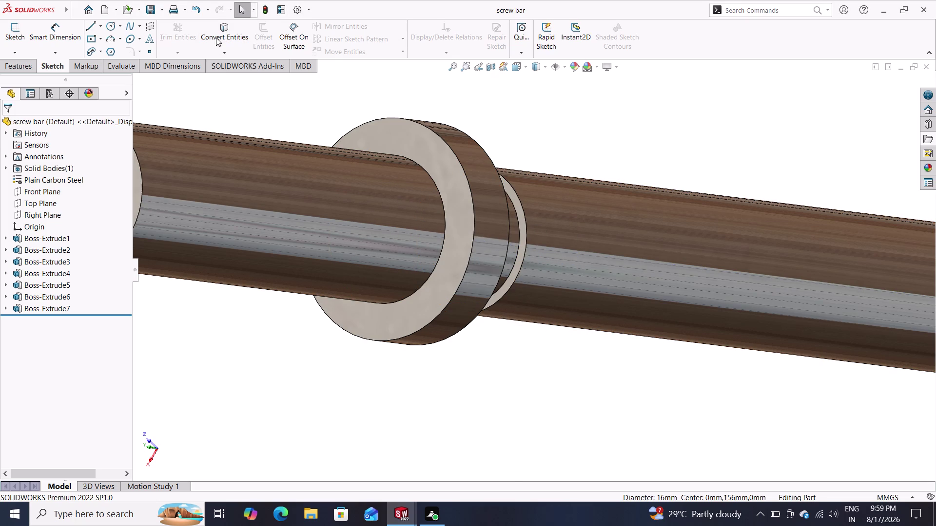
Select the collar's flat side face and start Sketch8 on it.
click(223, 32)
click(223, 33)
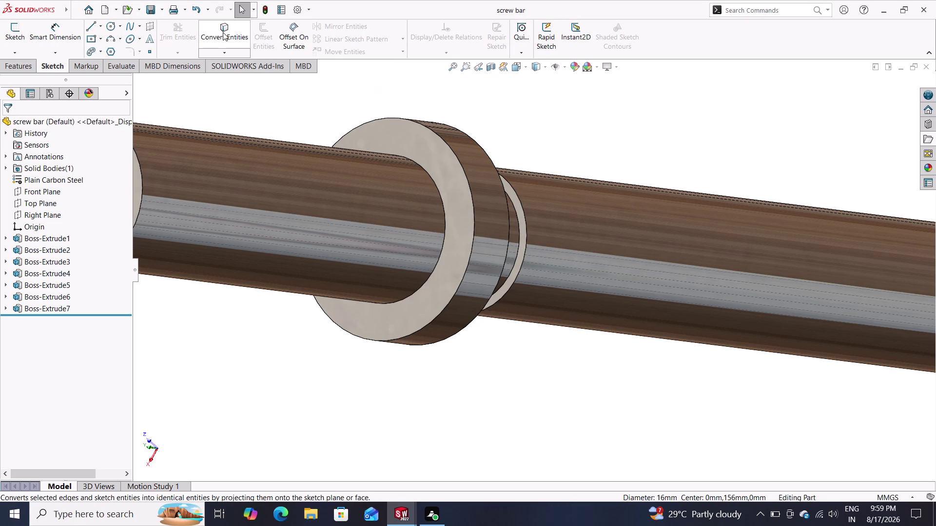
click(234, 40)
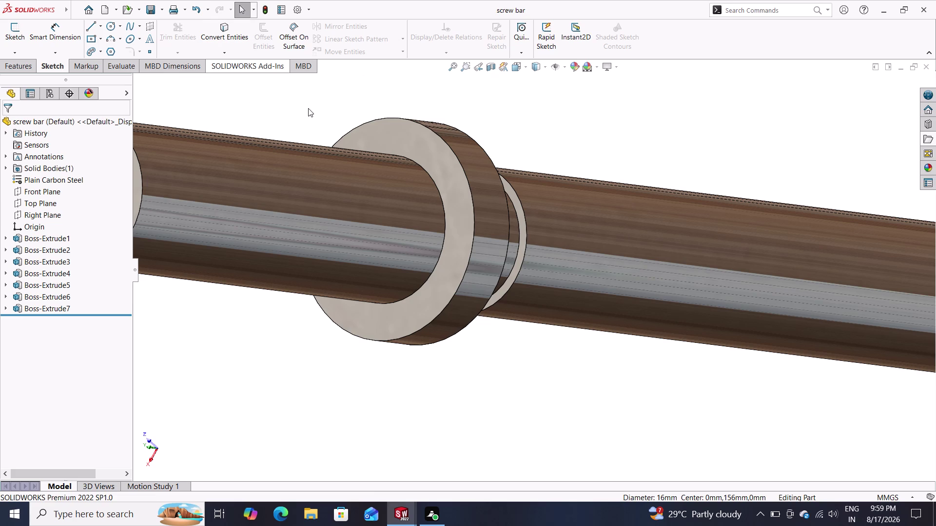
scroll(down, 3)
scroll(down, 3)
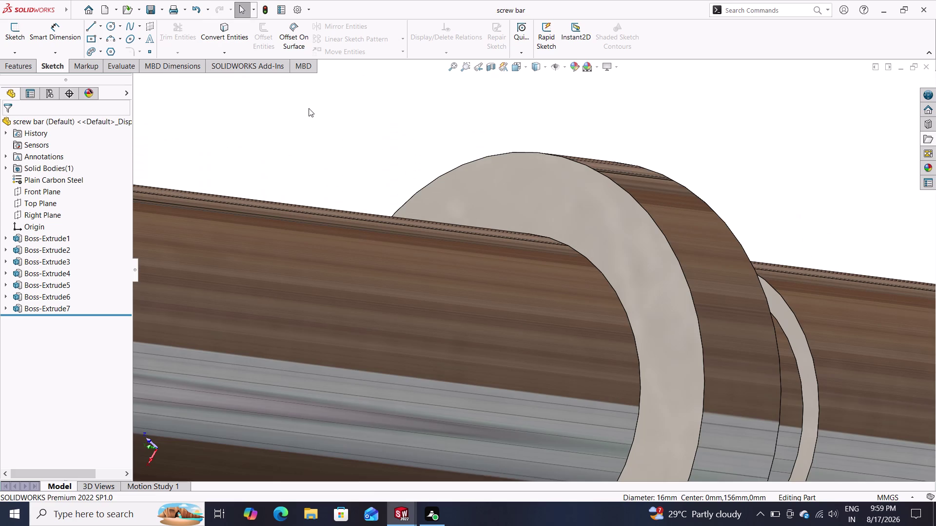
scroll(up, 3)
scroll(up, 3)
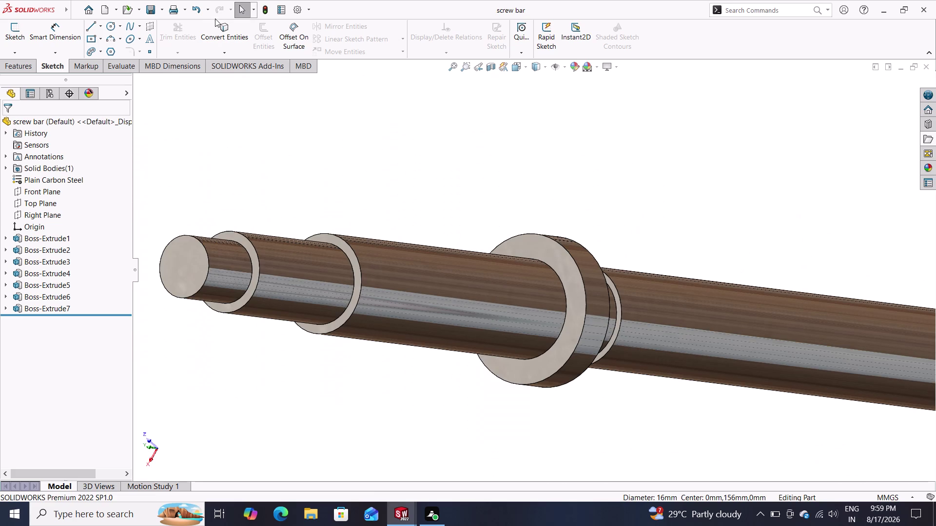
triple_click(224, 28)
click(224, 29)
click(620, 312)
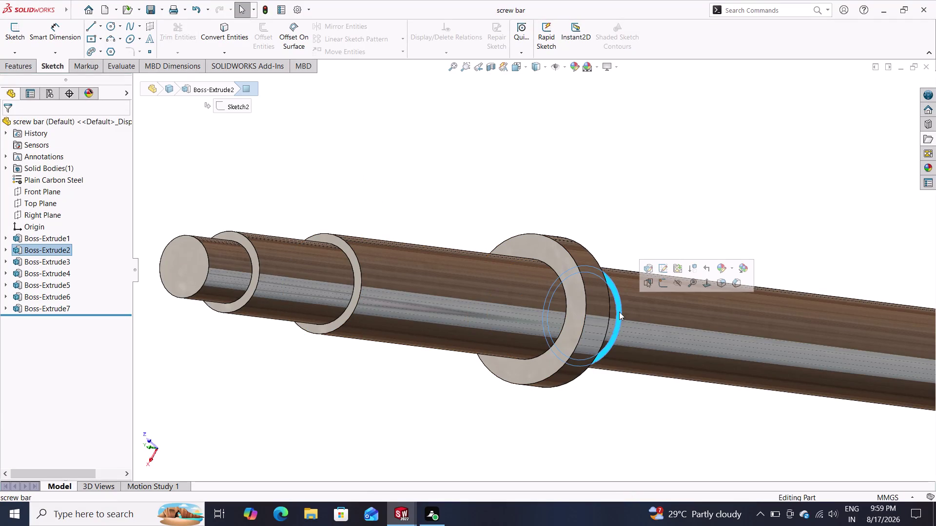
click(658, 288)
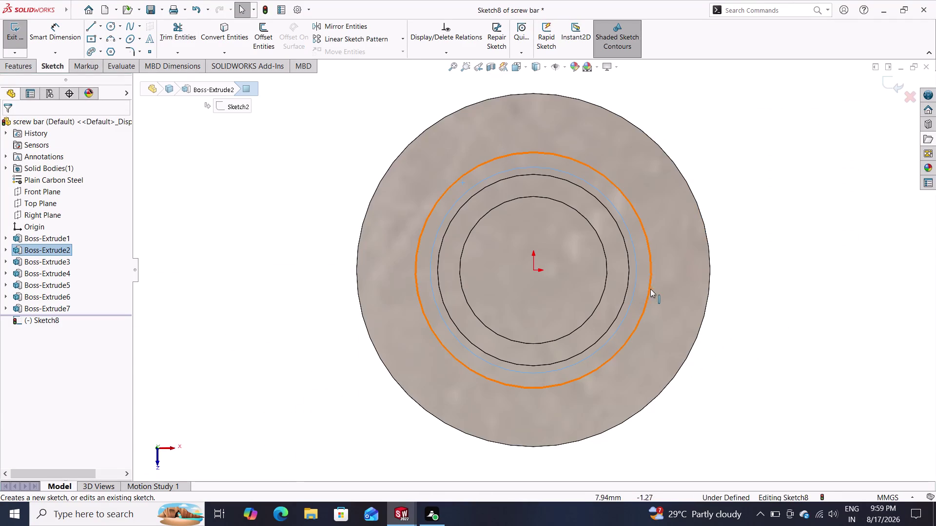
Convert the collar's circular edge into a sketch circle in Sketch8.
middle_click(697, 265)
middle_drag(696, 265, 646, 294)
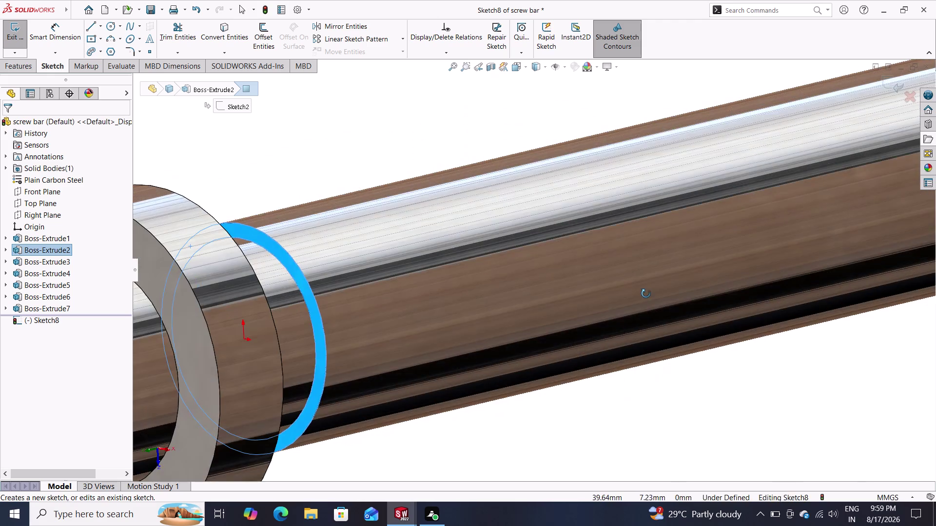
middle_drag(645, 294, 654, 289)
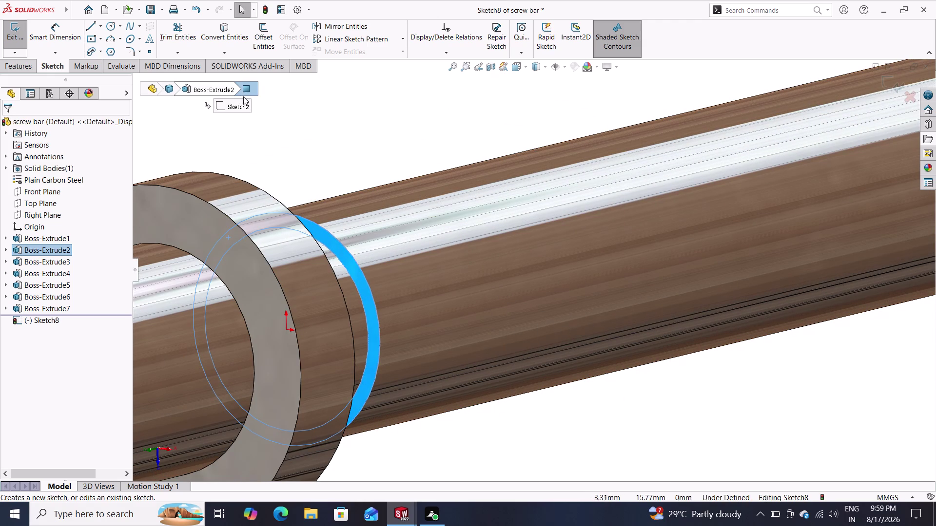
click(218, 32)
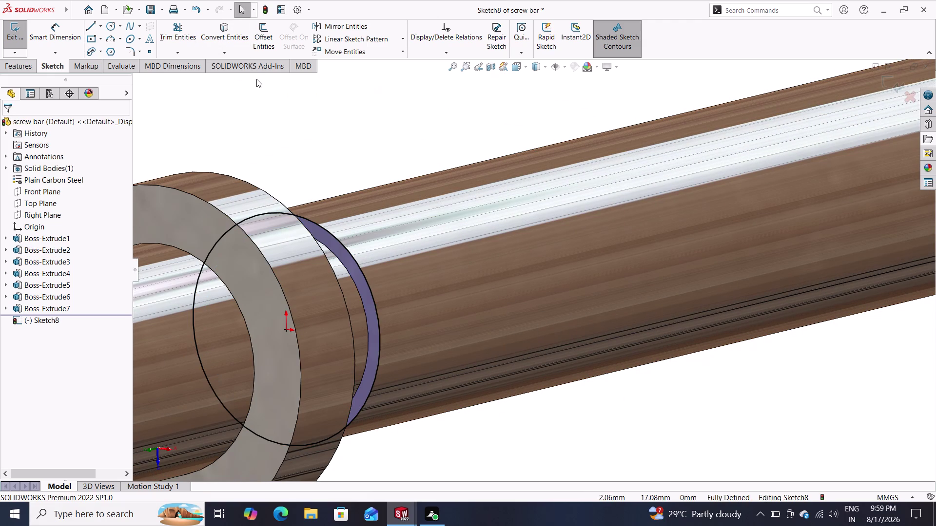
triple_click(227, 29)
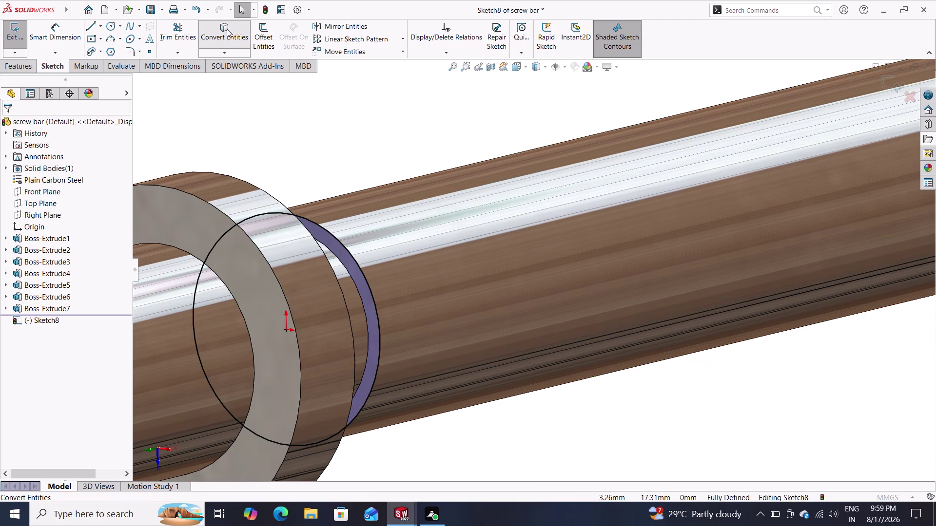
click(338, 241)
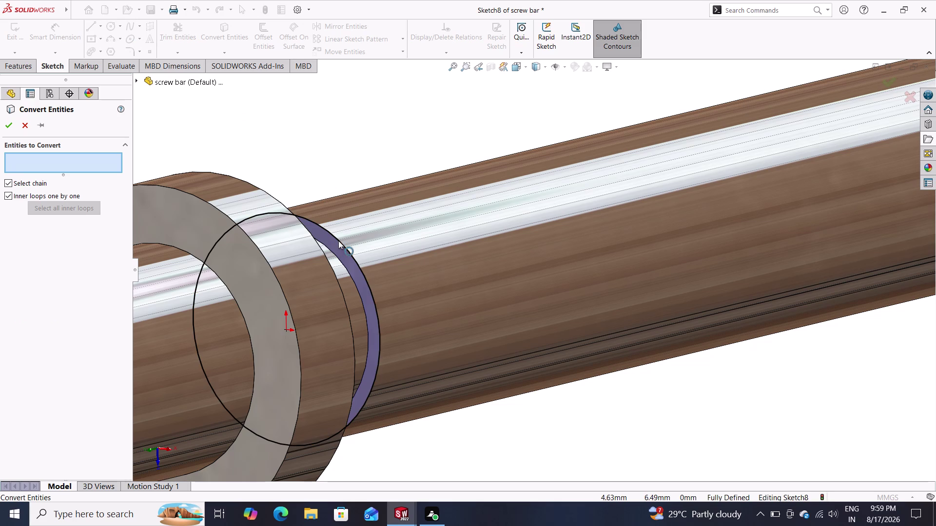
click(338, 239)
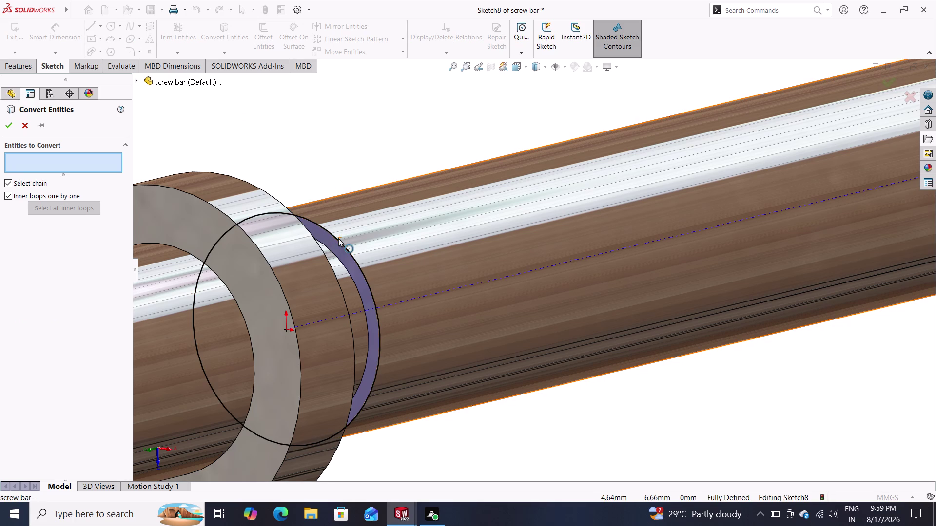
click(11, 129)
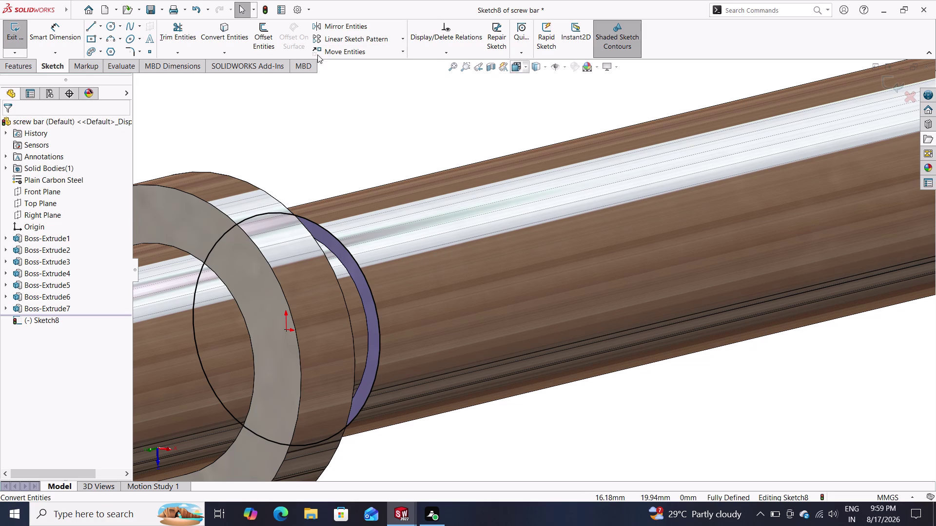
Switch to the Features tab and open, then close, the Reference Geometry dropdown.
click(25, 71)
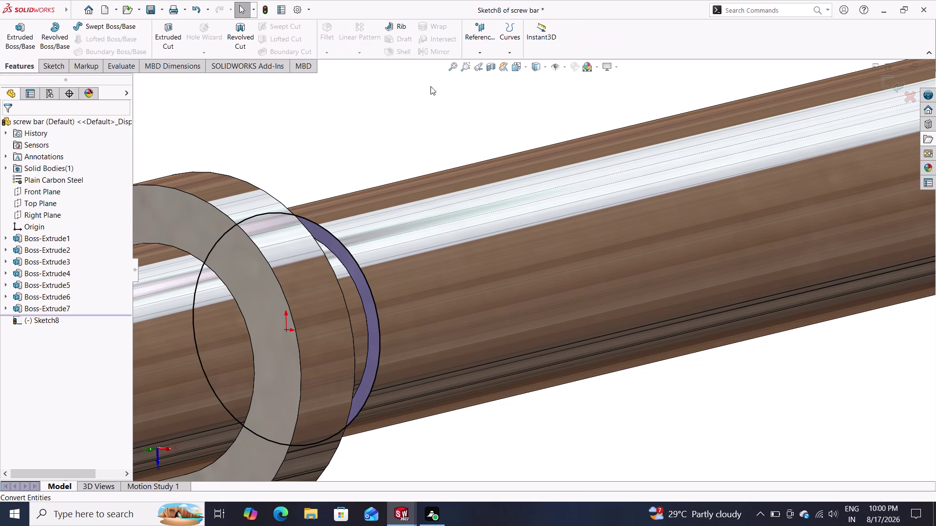
click(478, 55)
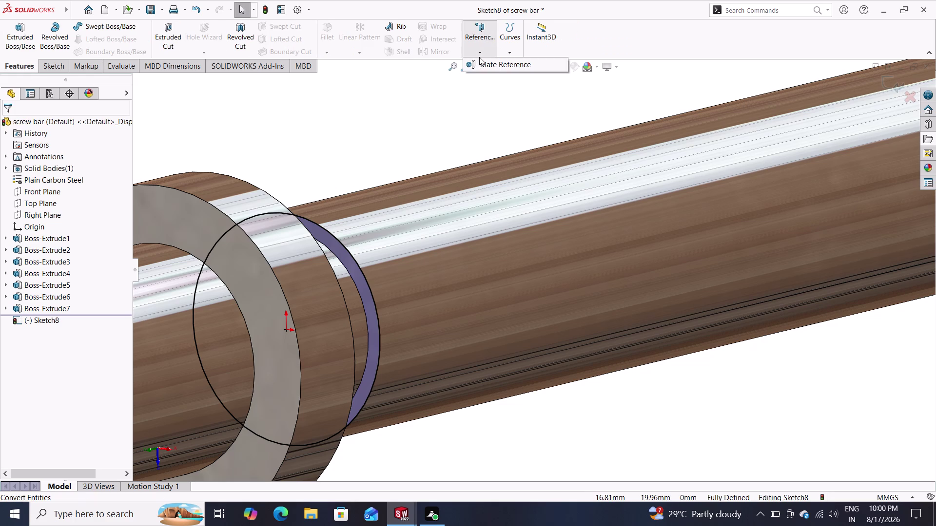
click(478, 56)
Choose Helix and Spiral from the Curves dropdown on the Features tab.
click(481, 57)
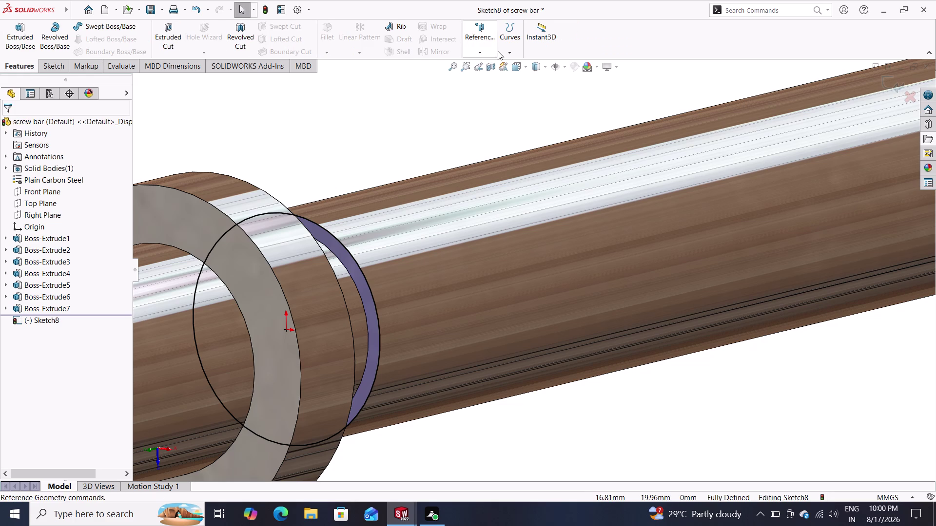
click(510, 52)
click(510, 51)
click(511, 51)
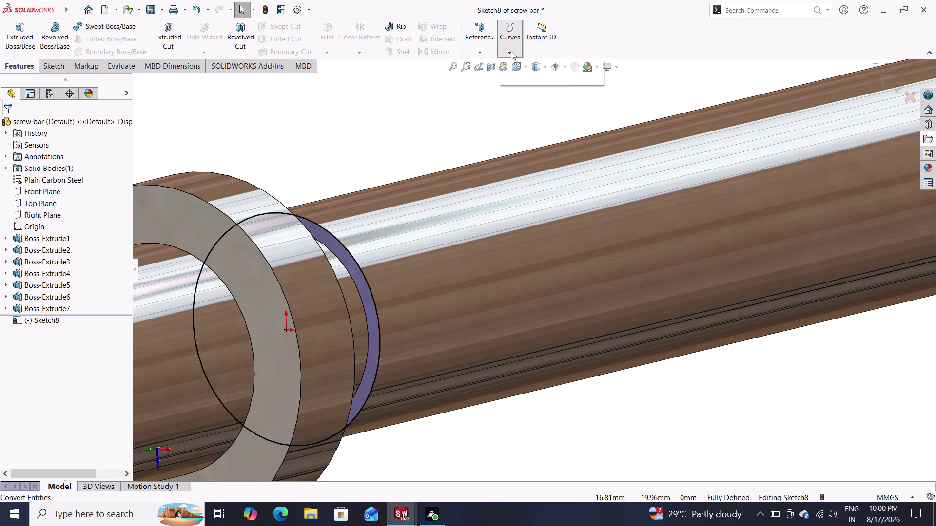
click(508, 54)
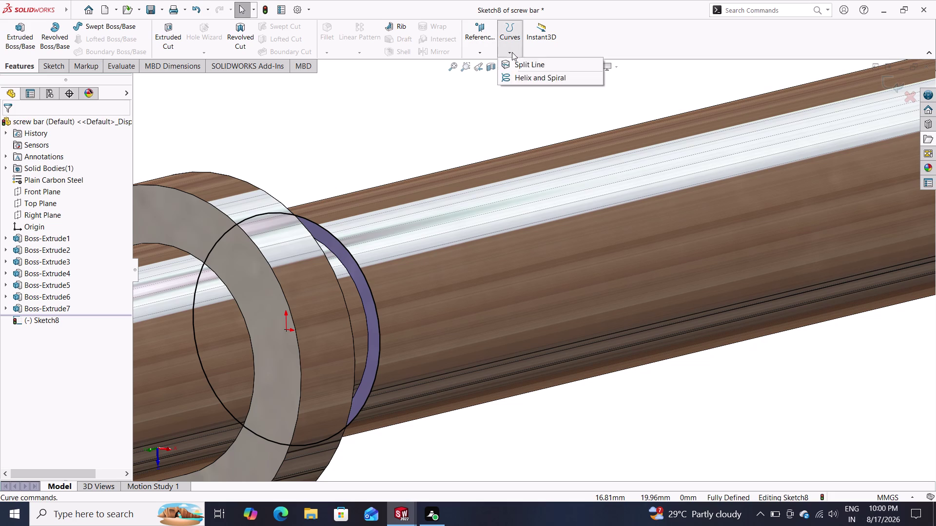
click(512, 52)
click(512, 52)
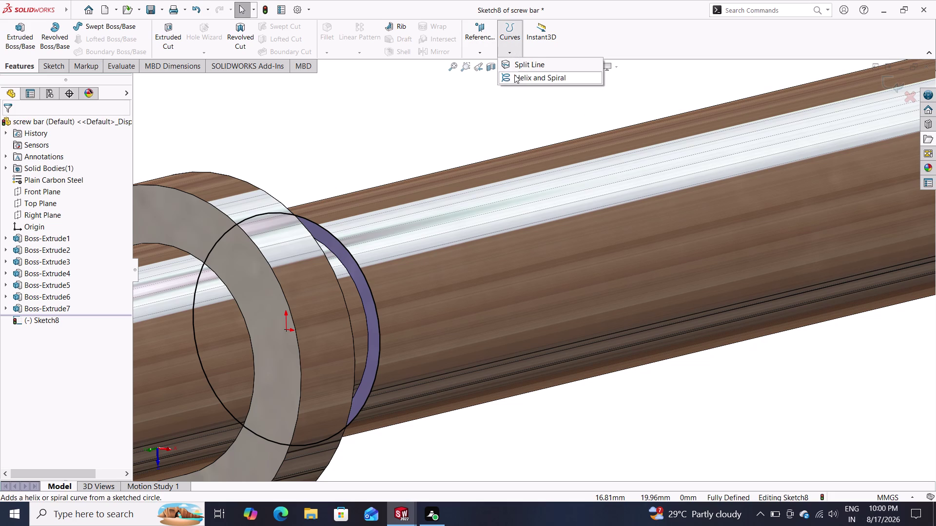
click(514, 74)
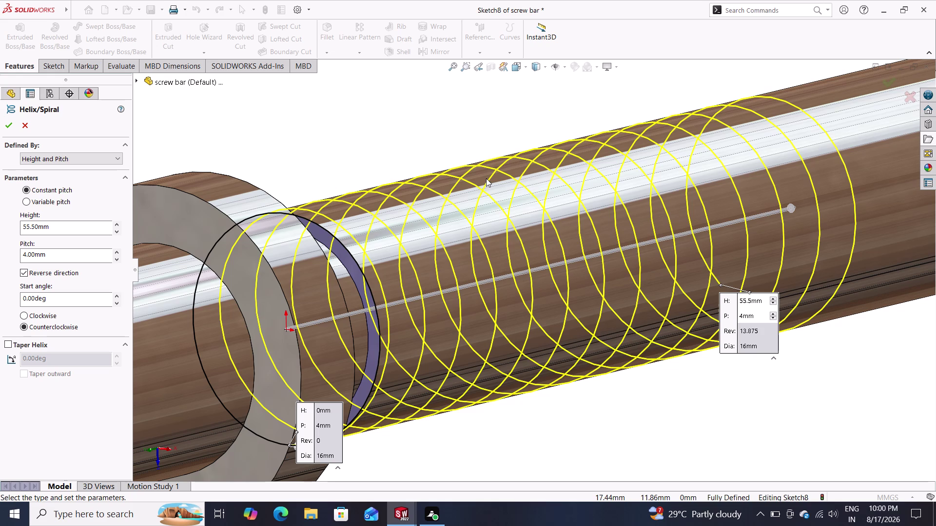
Create a clockwise helix with 140 mm height and 4 mm pitch.
scroll(down, 3)
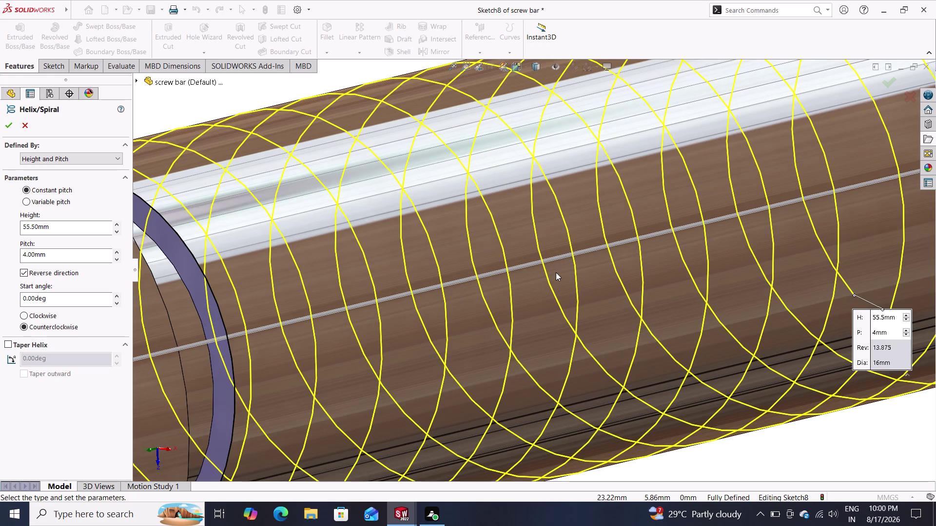
scroll(up, 3)
scroll(up, 3)
scroll(up, 3)
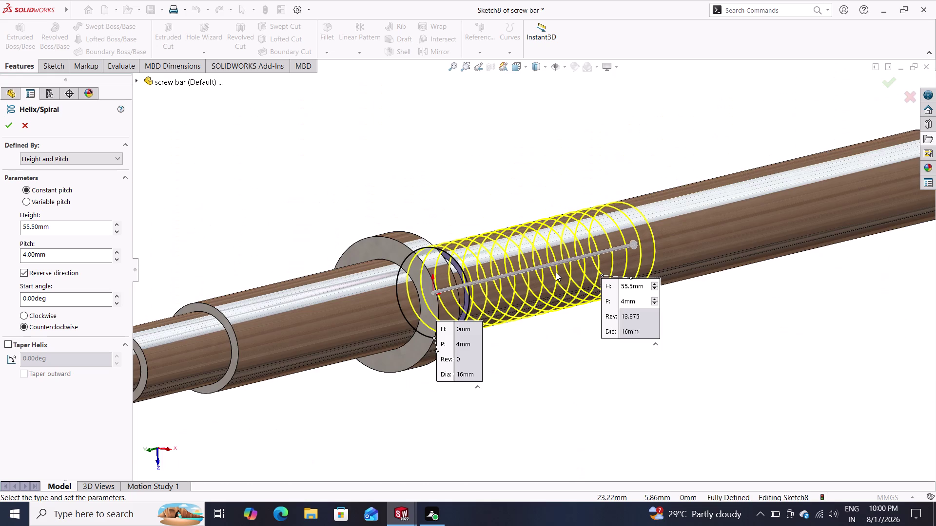
scroll(up, 3)
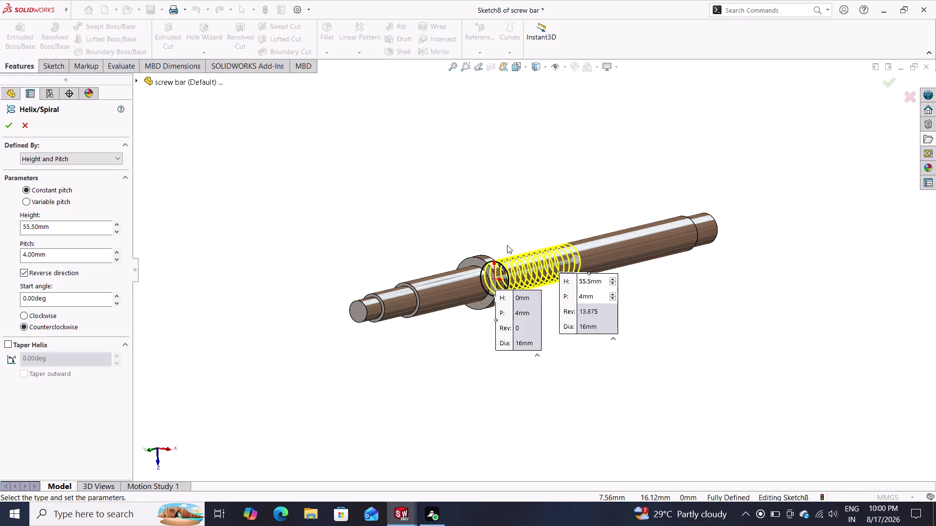
drag(70, 227, 32, 230)
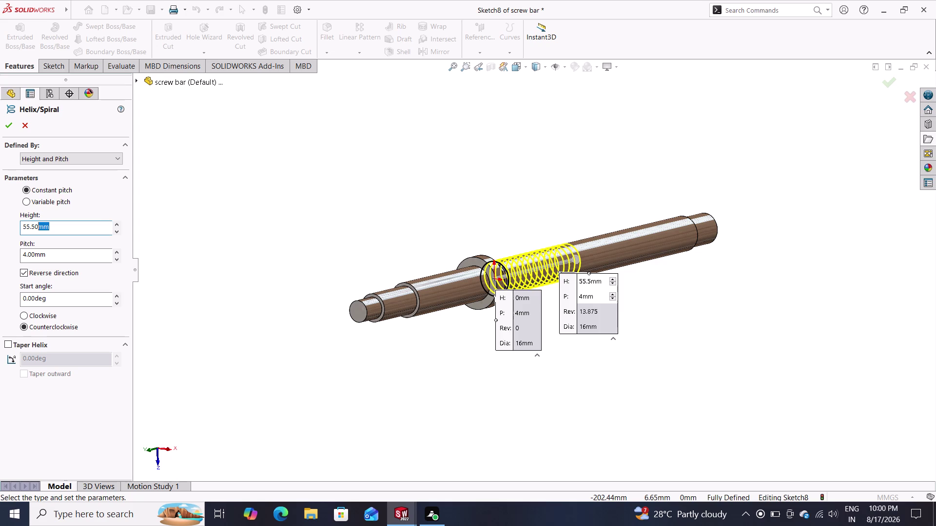
drag(33, 230, 0, 232)
text(140)
key(Return)
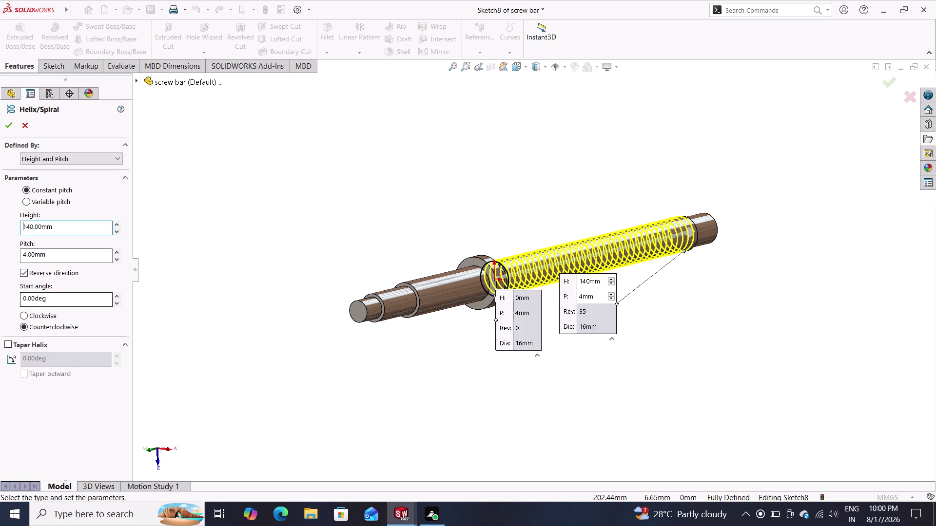
click(29, 314)
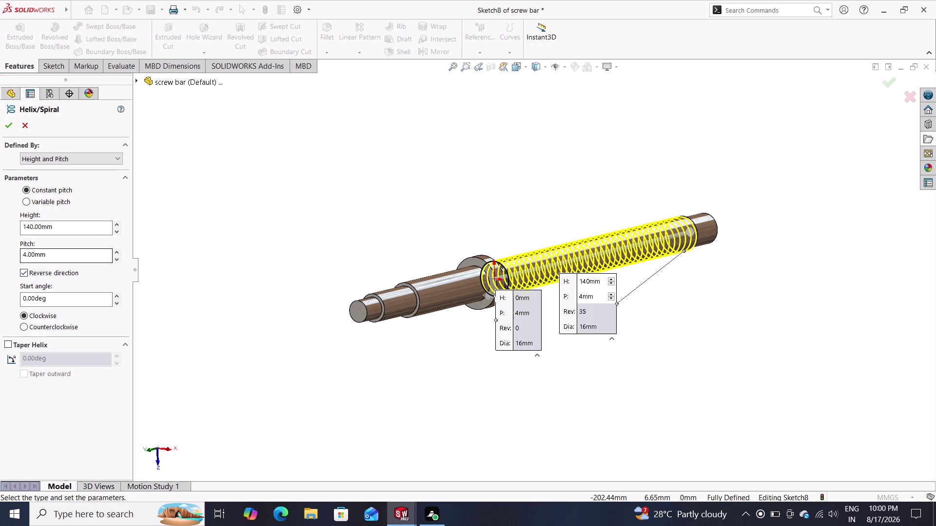
click(7, 120)
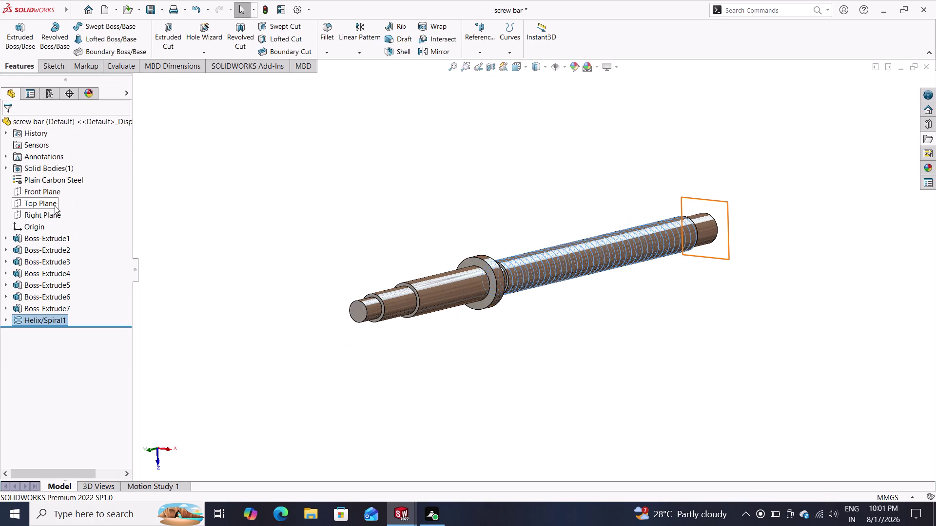
Open a new sketch on the screw bar's Front Plane.
click(49, 192)
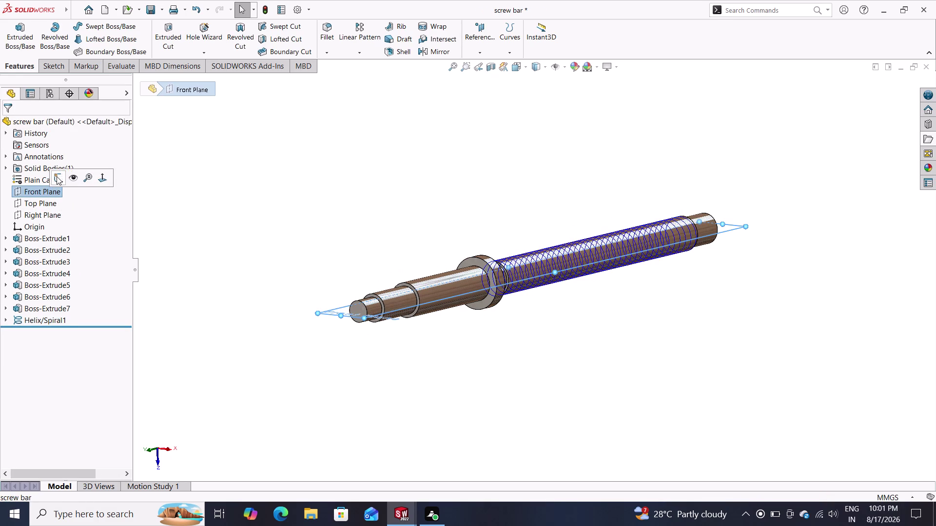
click(56, 177)
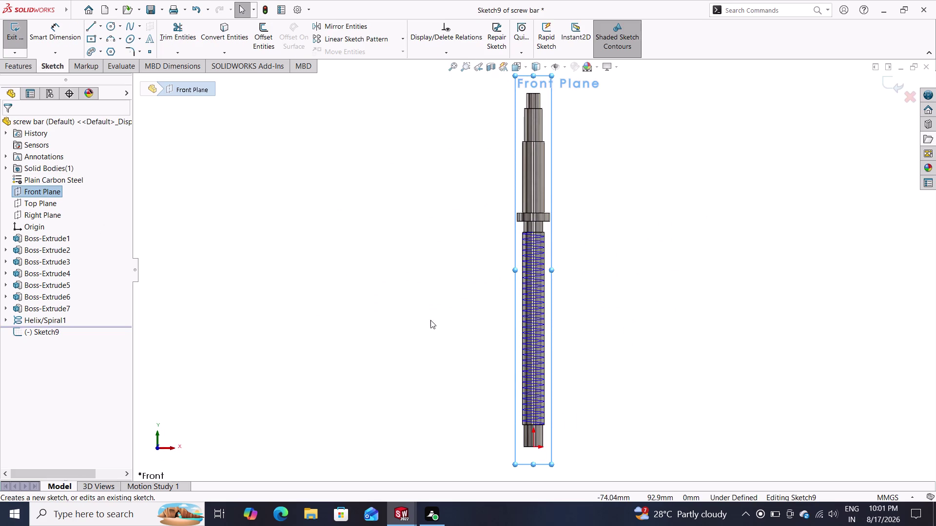
scroll(up, 3)
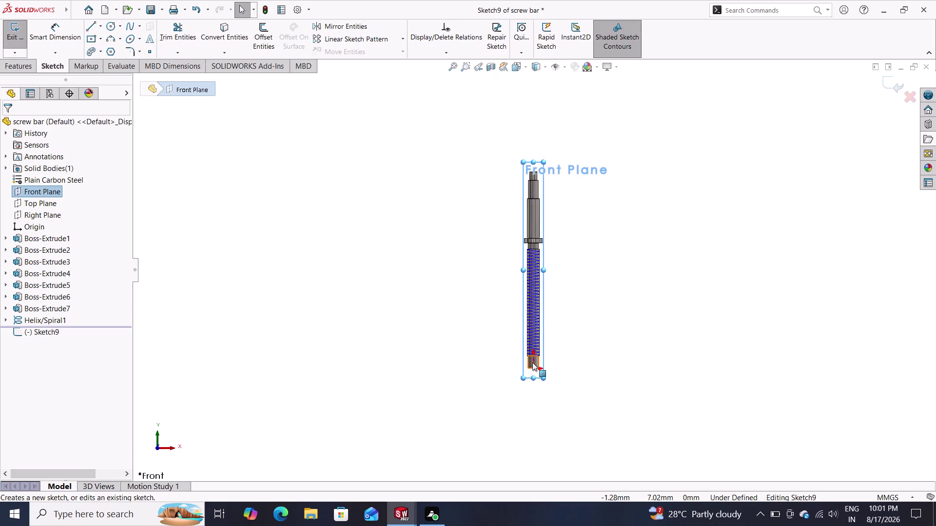
scroll(down, 3)
scroll(down, 3)
scroll(down, 3)
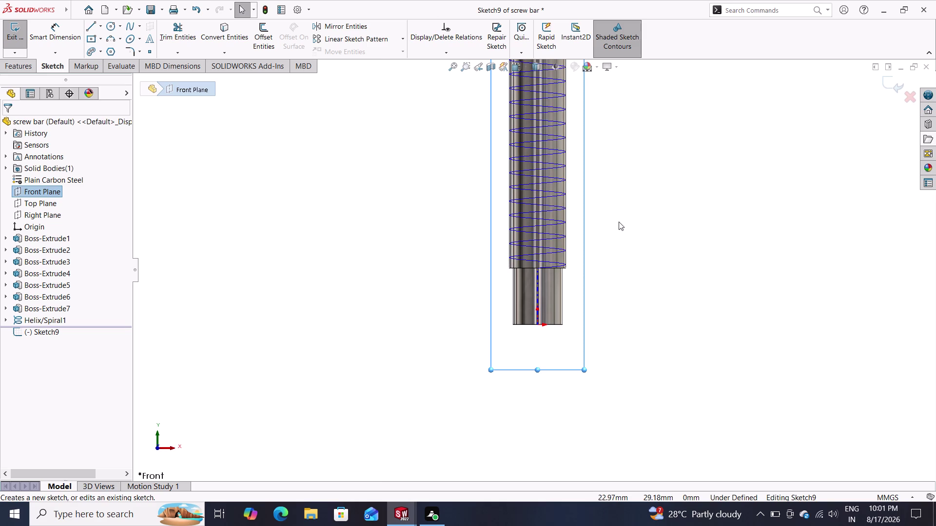
scroll(down, 3)
scroll(down, 3)
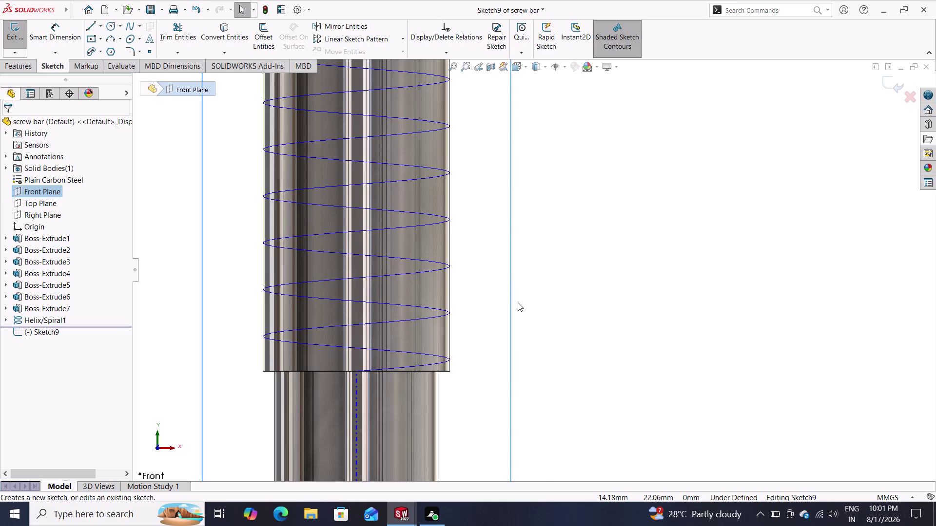
Pan and orbit to an angled view of the whole shaft, then clear the selection.
middle_drag(521, 306, 557, 303)
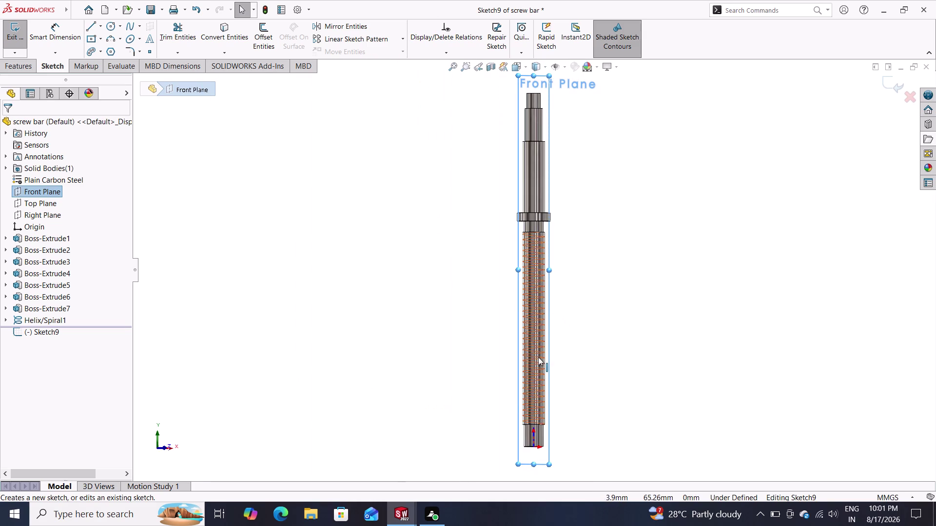
middle_drag(523, 384, 502, 394)
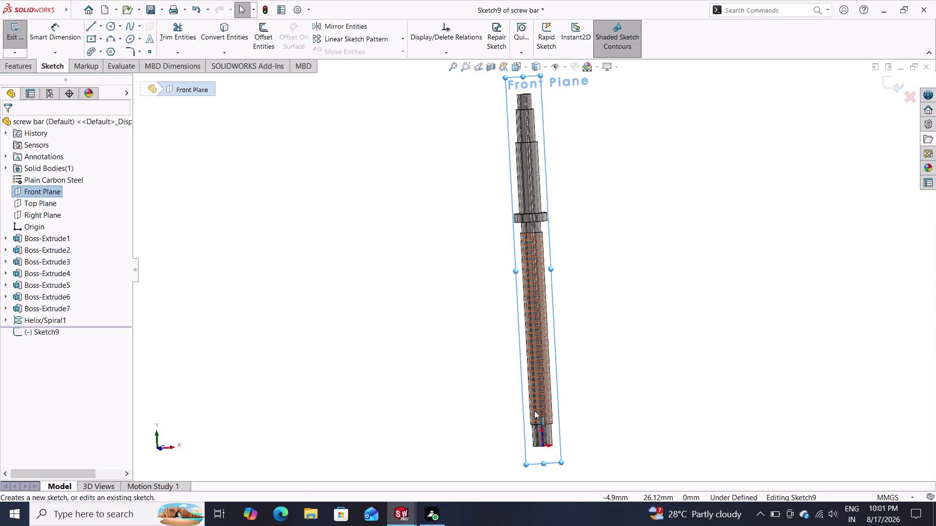
scroll(up, 3)
scroll(down, 3)
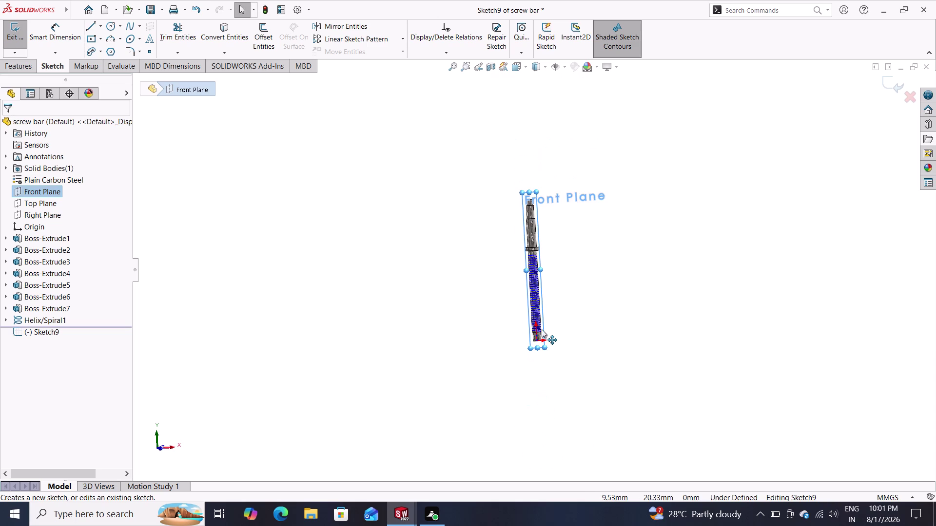
scroll(down, 3)
scroll(down, 3)
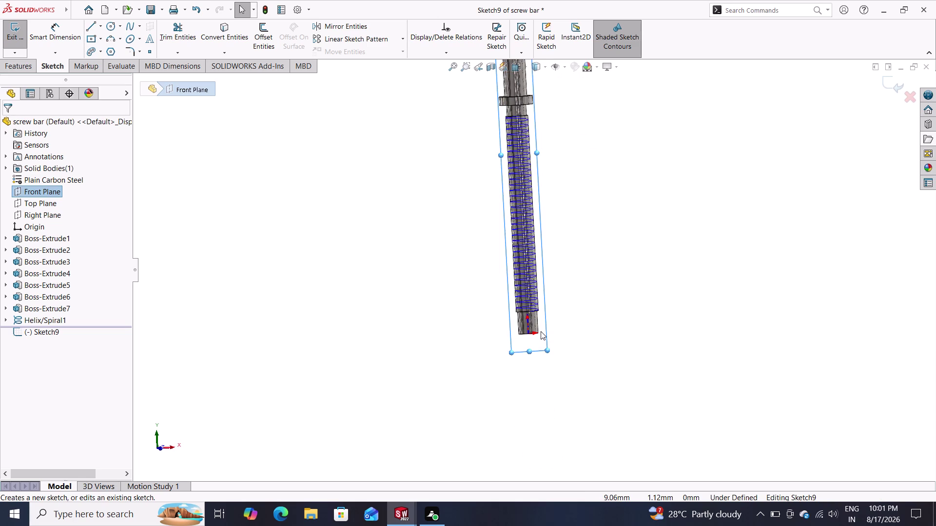
scroll(down, 3)
scroll(up, 3)
scroll(down, 3)
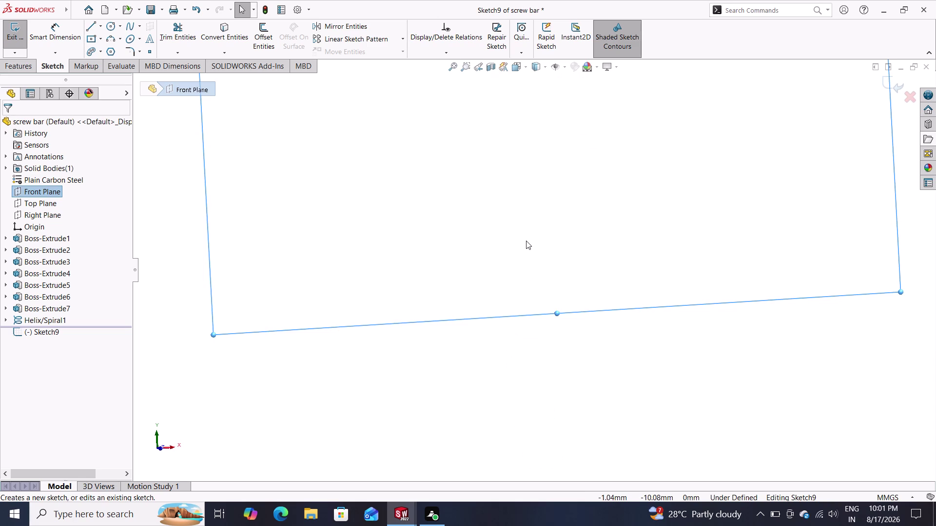
scroll(up, 3)
scroll(up, 3)
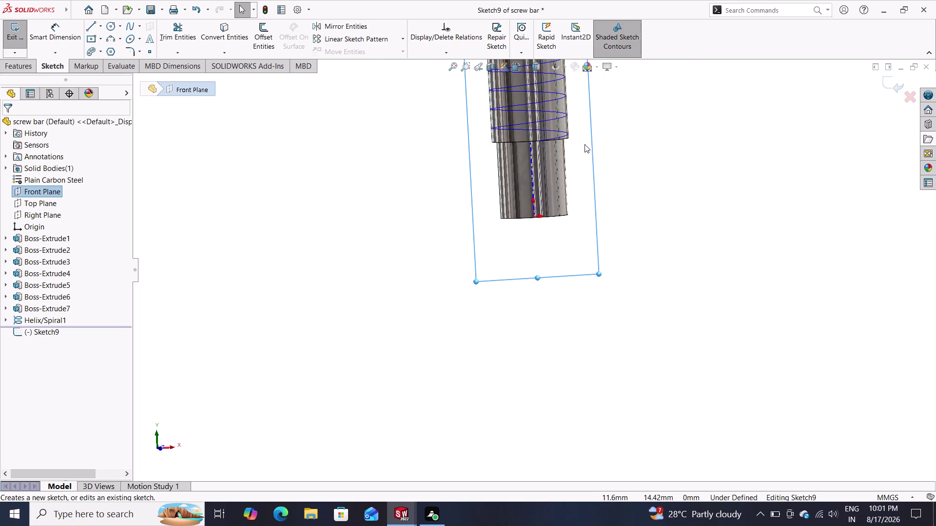
middle_drag(607, 153, 613, 167)
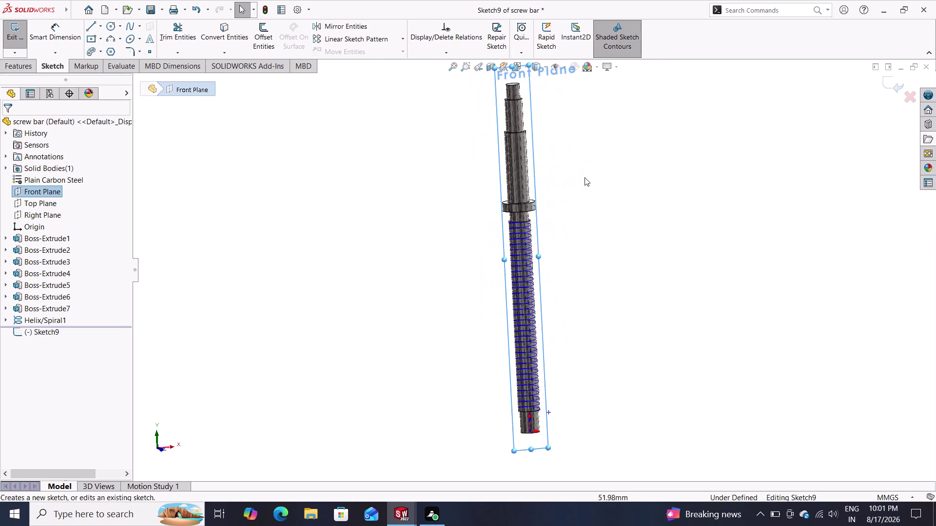
middle_drag(575, 179, 615, 169)
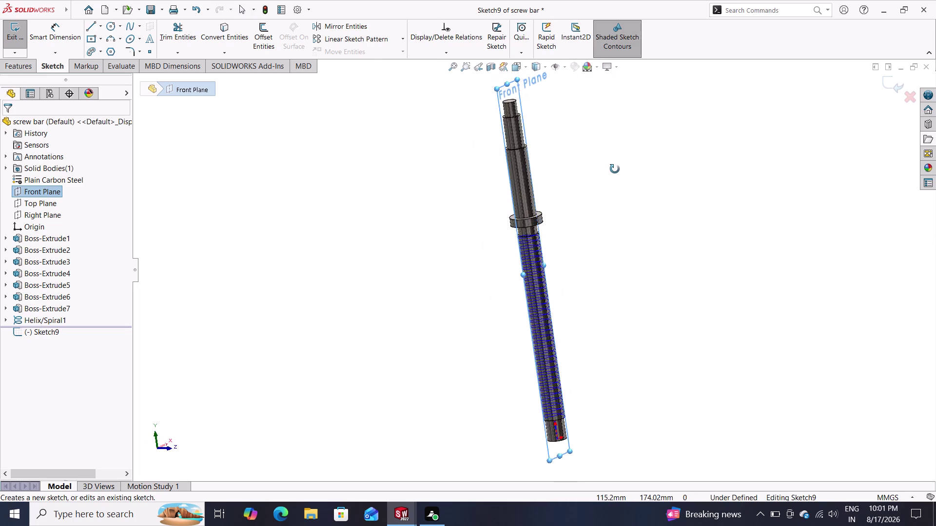
middle_drag(615, 169, 533, 214)
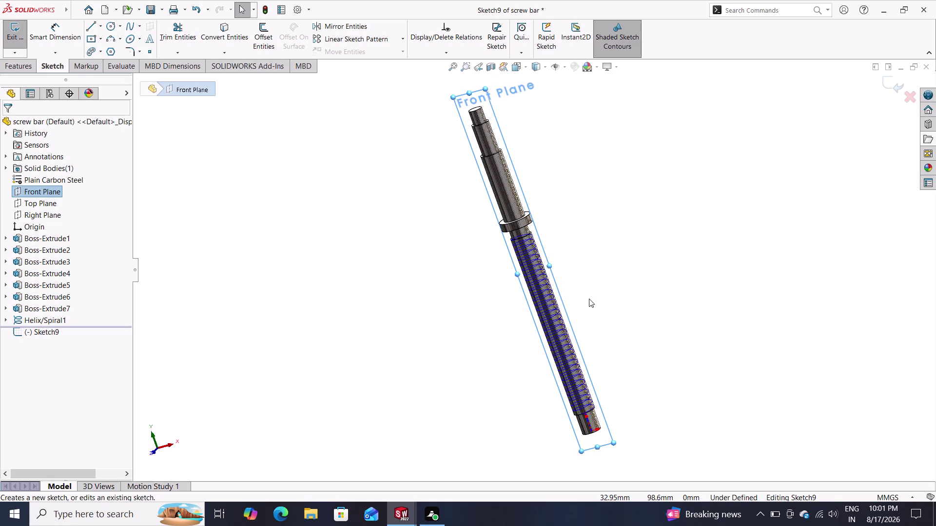
click(582, 406)
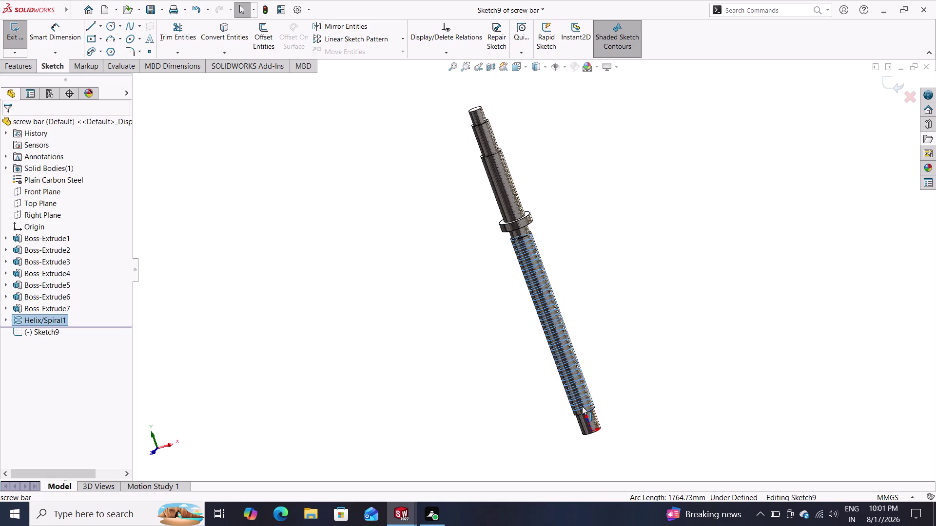
key(grave)
key(Escape)
key(Escape)
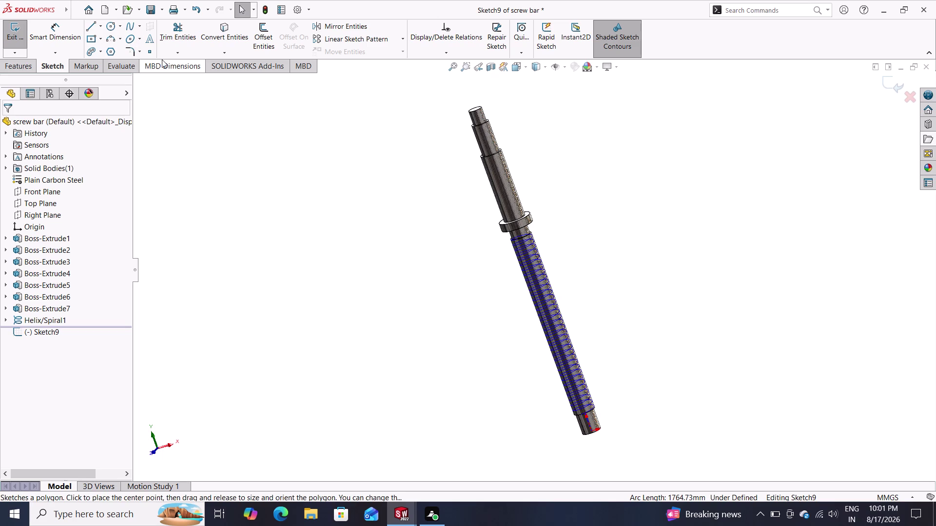
Draw a small center rectangle near the shaft's lower end and exit the rectangle tool.
click(92, 35)
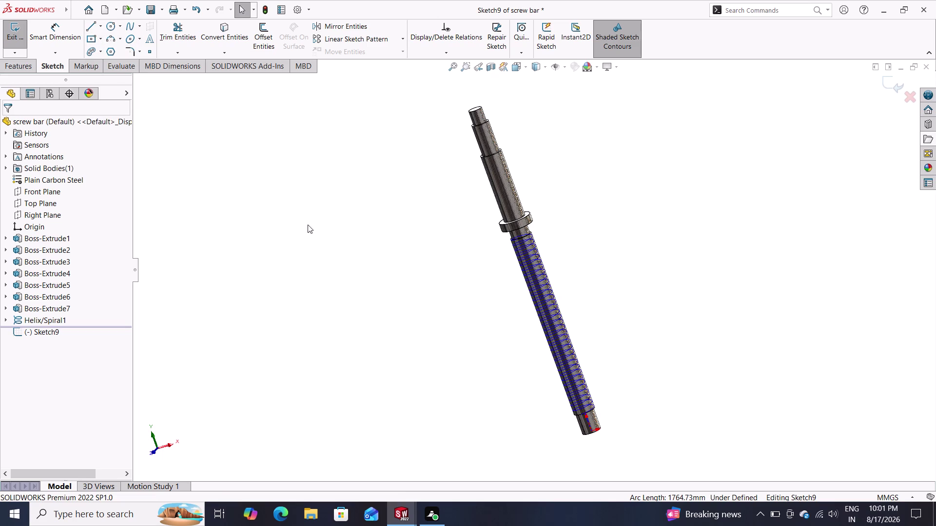
double_click(91, 37)
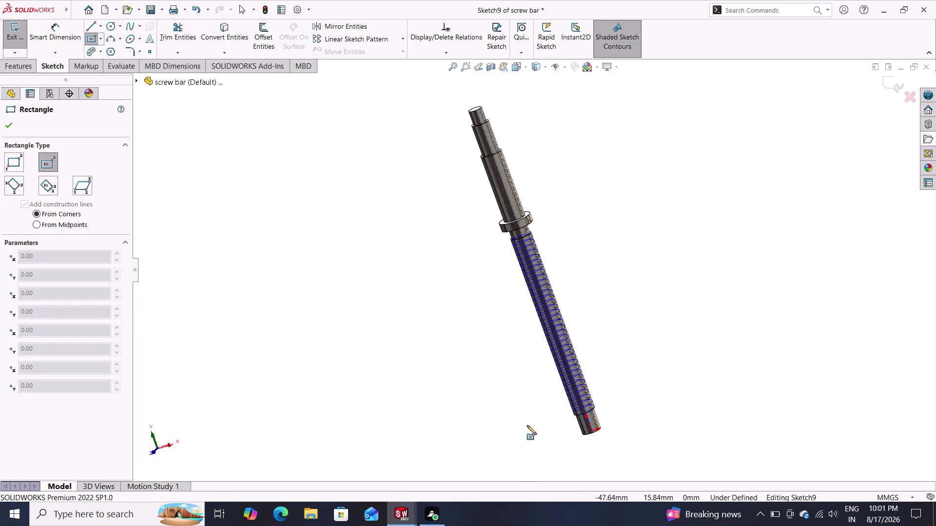
click(549, 411)
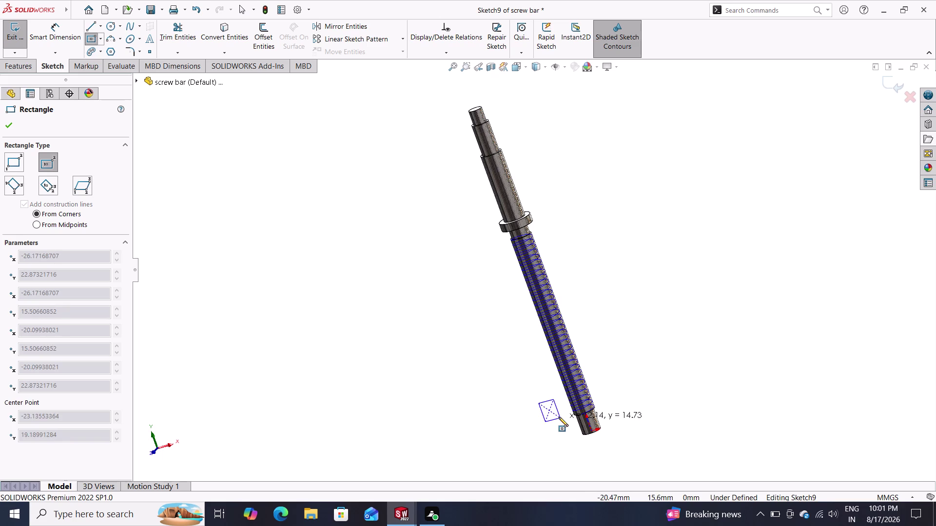
click(555, 415)
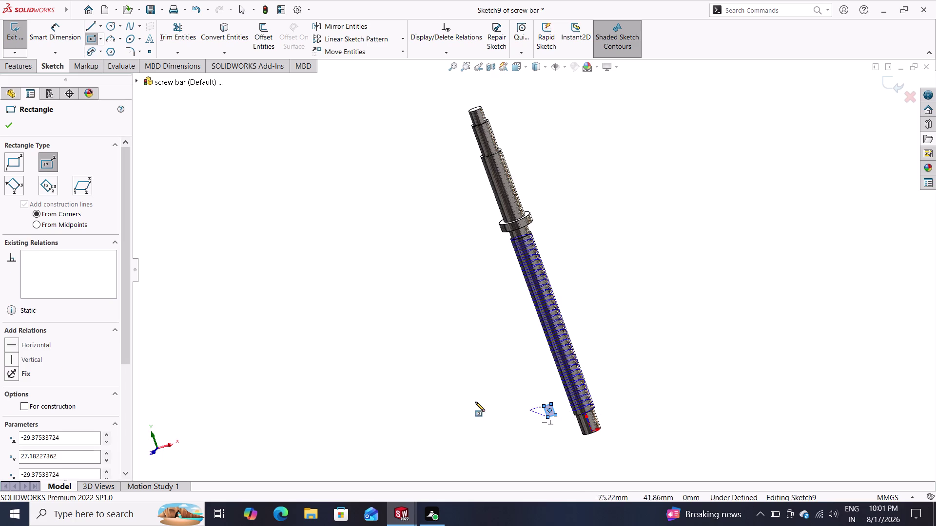
click(62, 28)
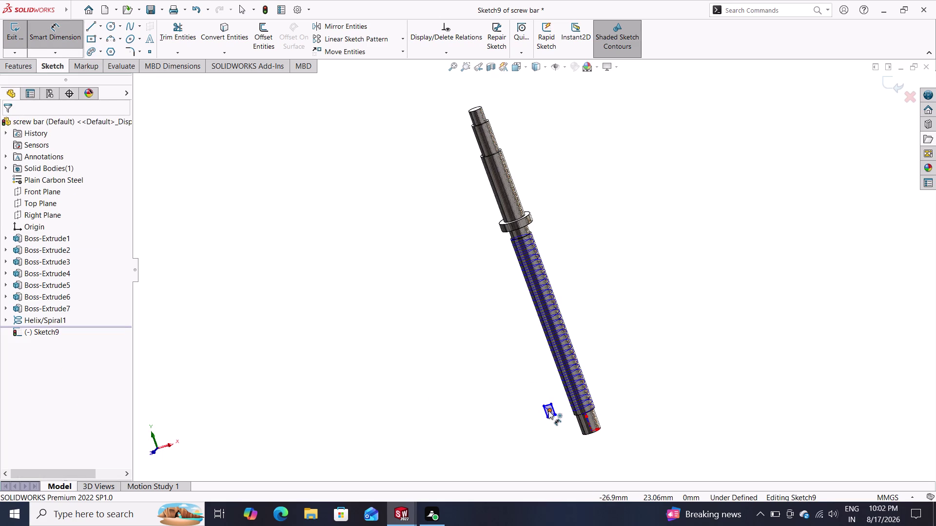
scroll(down, 3)
scroll(down, 3)
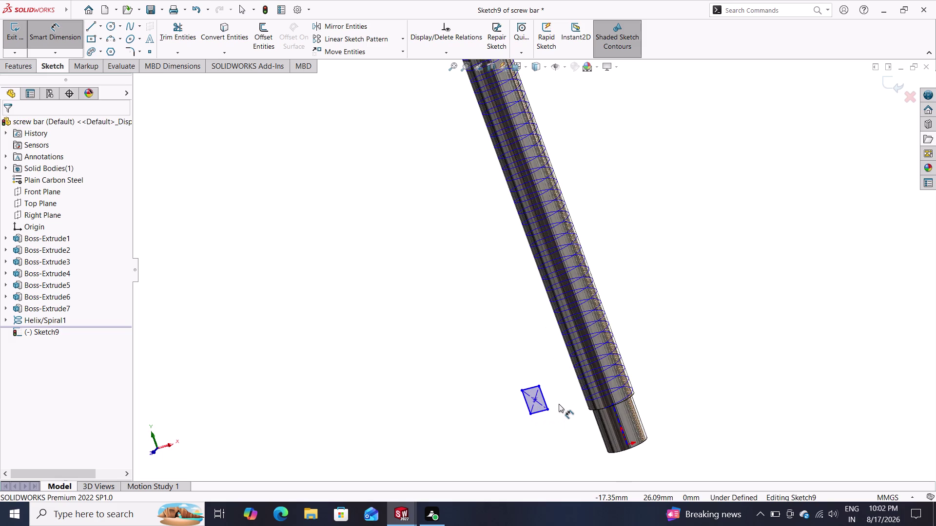
Dimension one side of the rectangle to 2 mm.
click(540, 394)
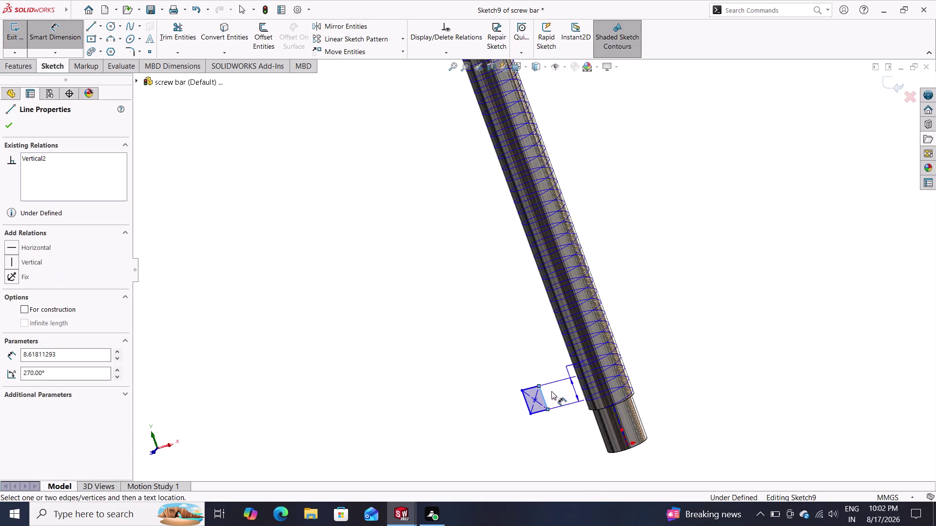
click(552, 392)
key(2)
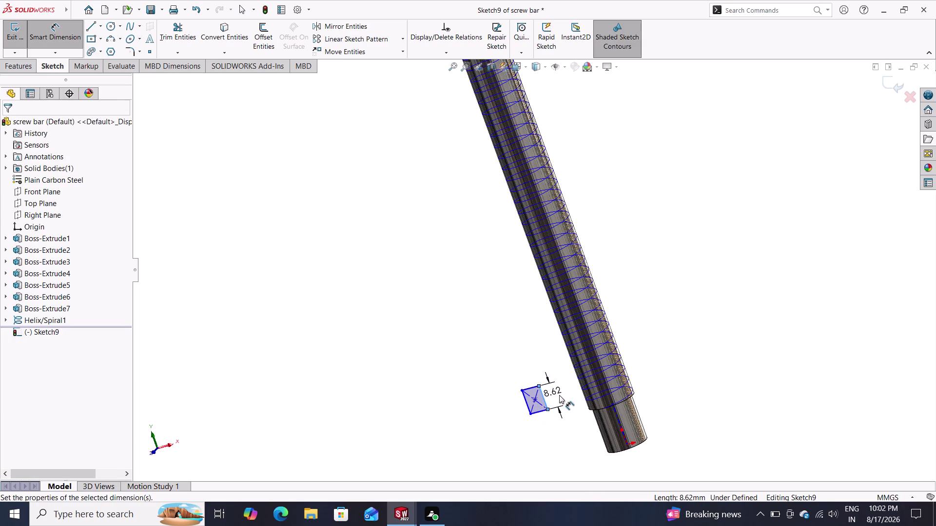
key(Return)
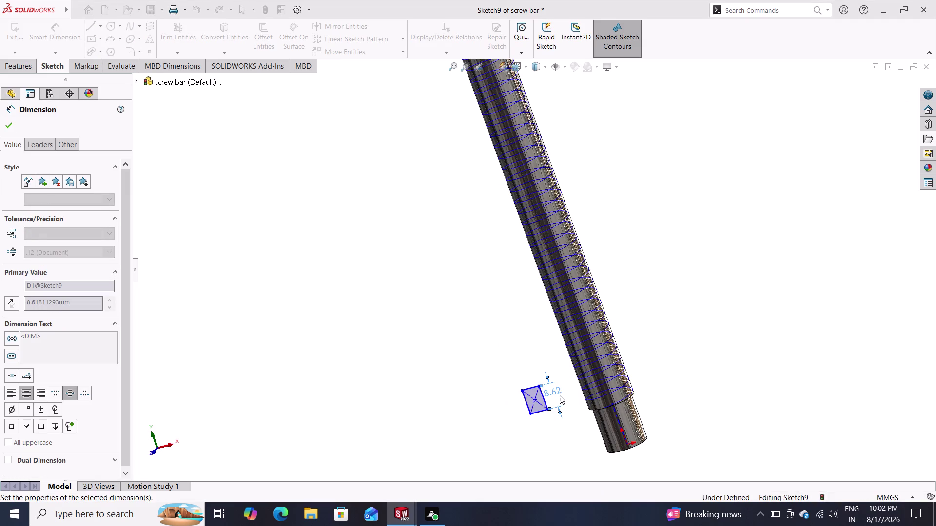
Pick rectangle corner points and edges, then back out of each selection.
click(538, 410)
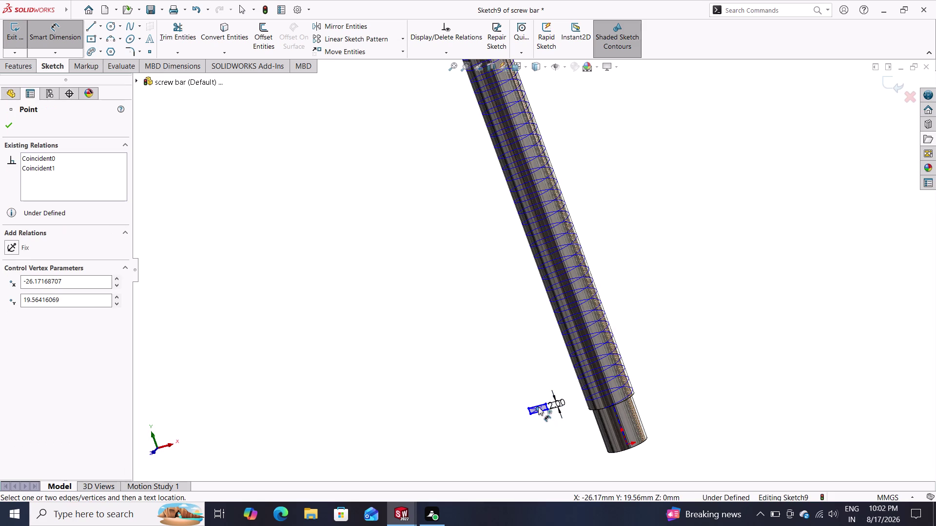
scroll(down, 3)
scroll(down, 3)
click(538, 405)
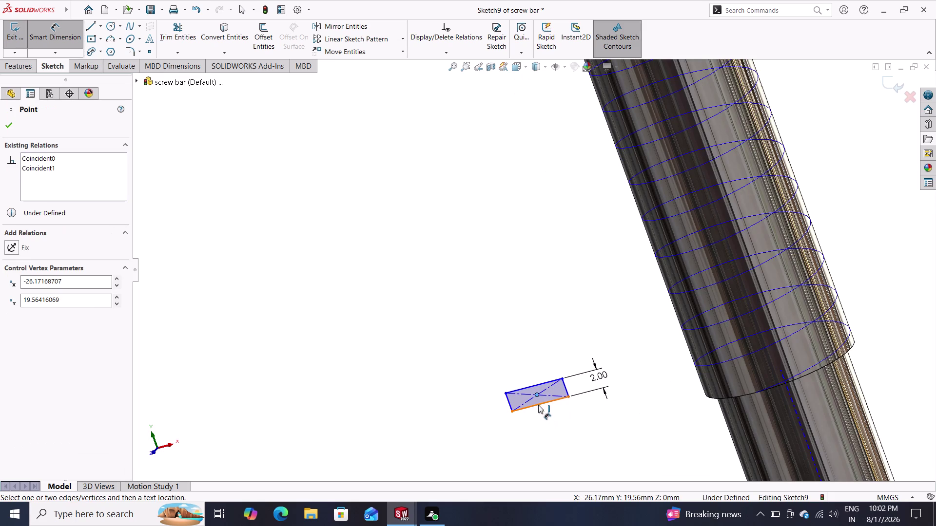
key(Escape)
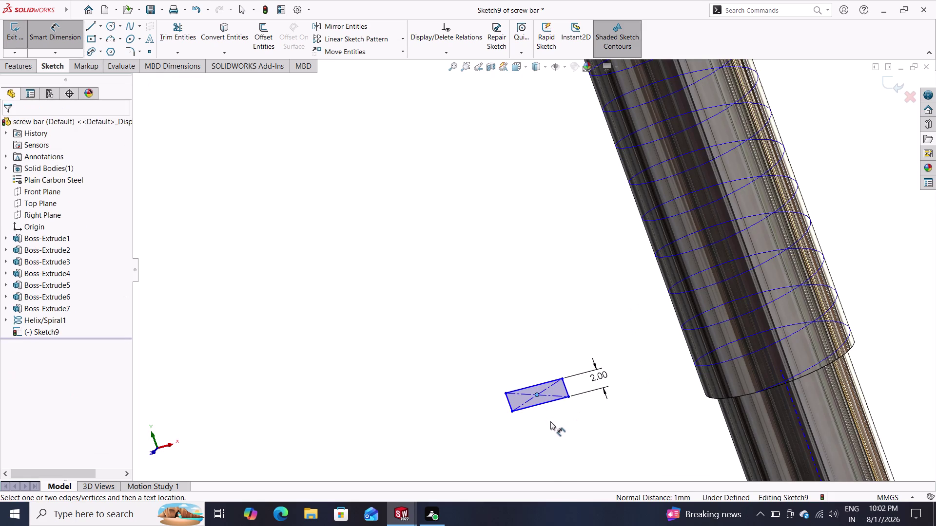
click(540, 405)
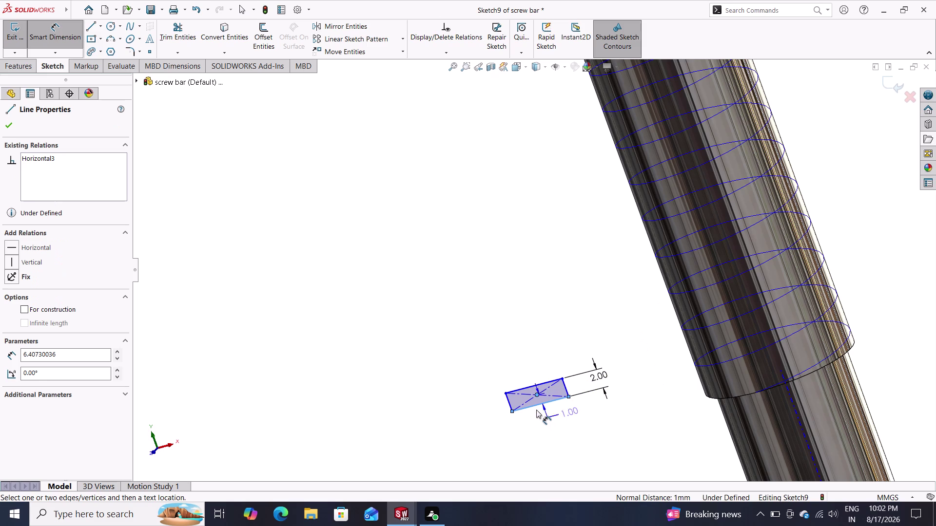
key(Escape)
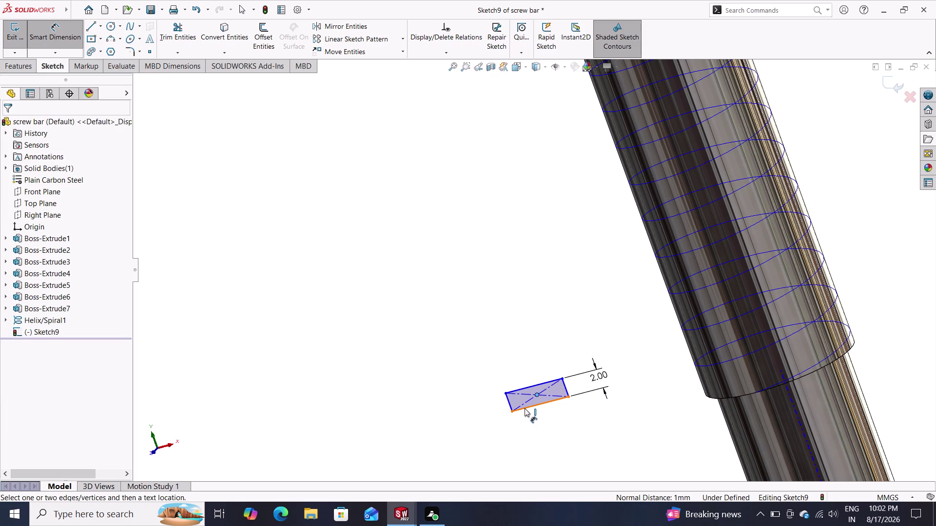
click(511, 412)
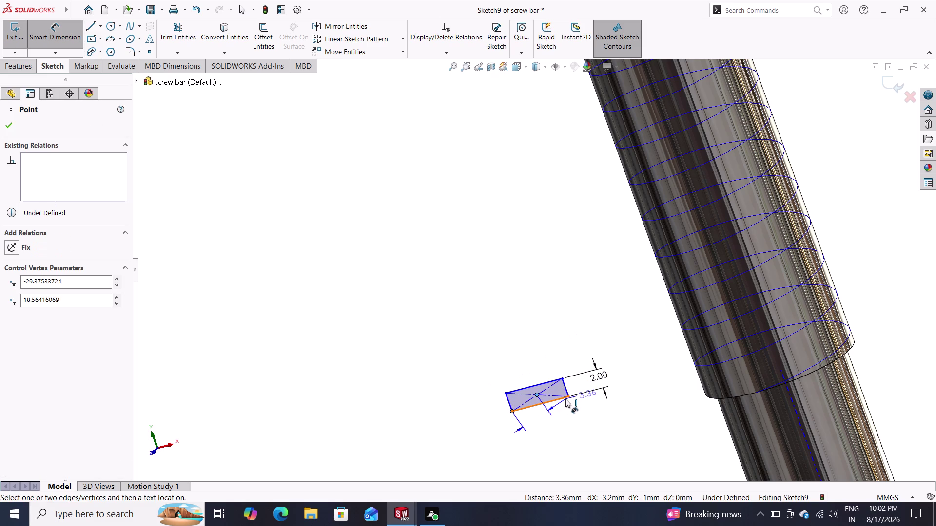
key(Escape)
key(Escape)
key(Escape)
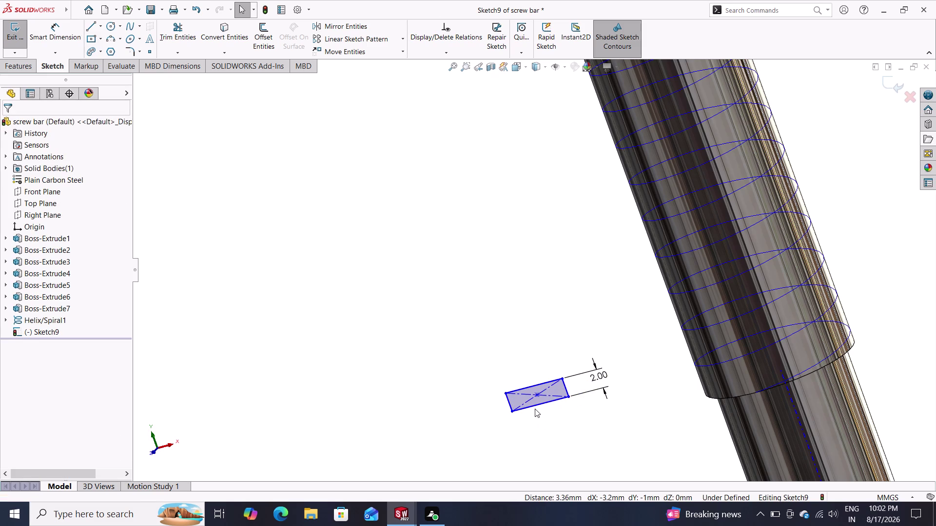
Dimension the rectangle's long bottom edge to 2 mm and confirm.
click(535, 408)
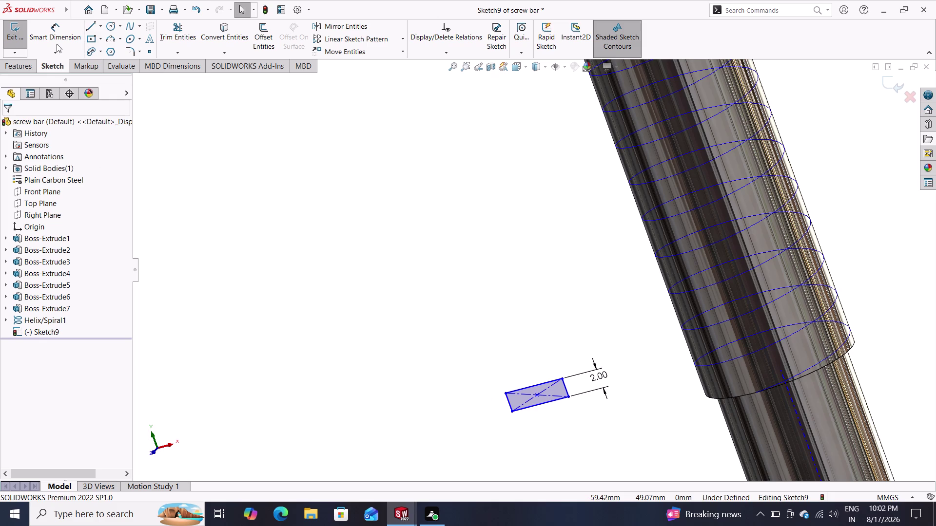
click(54, 27)
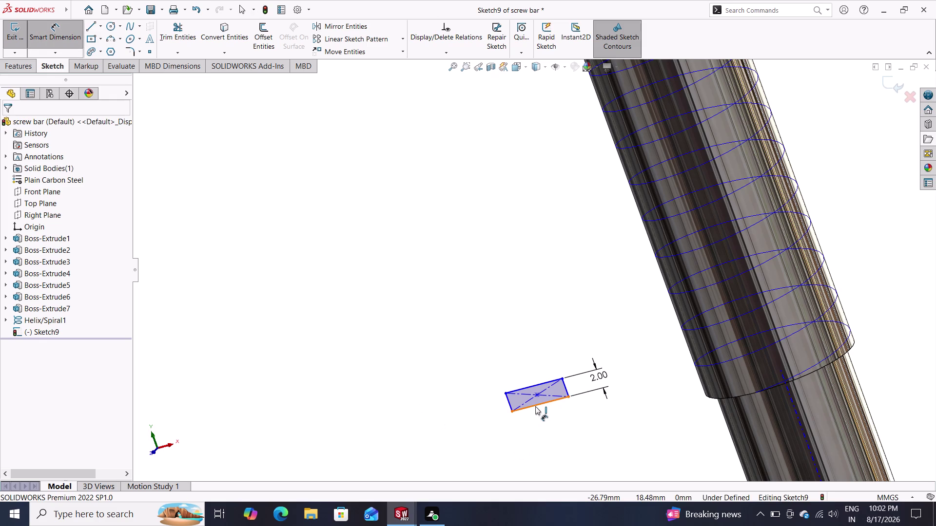
click(535, 407)
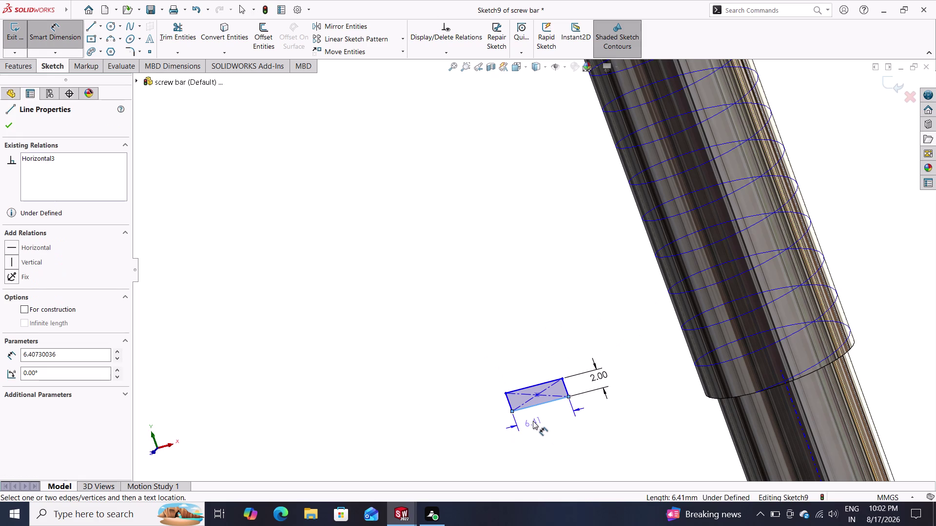
click(533, 421)
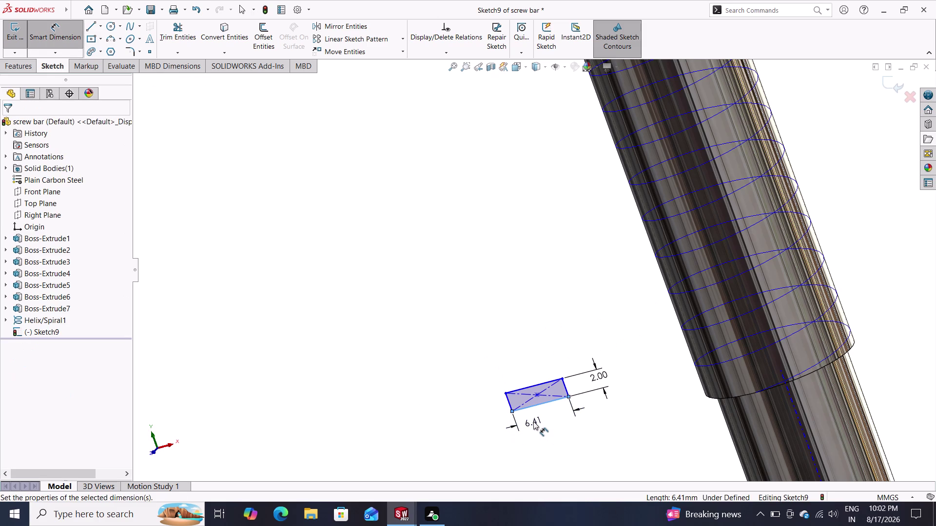
key(2)
key(Return)
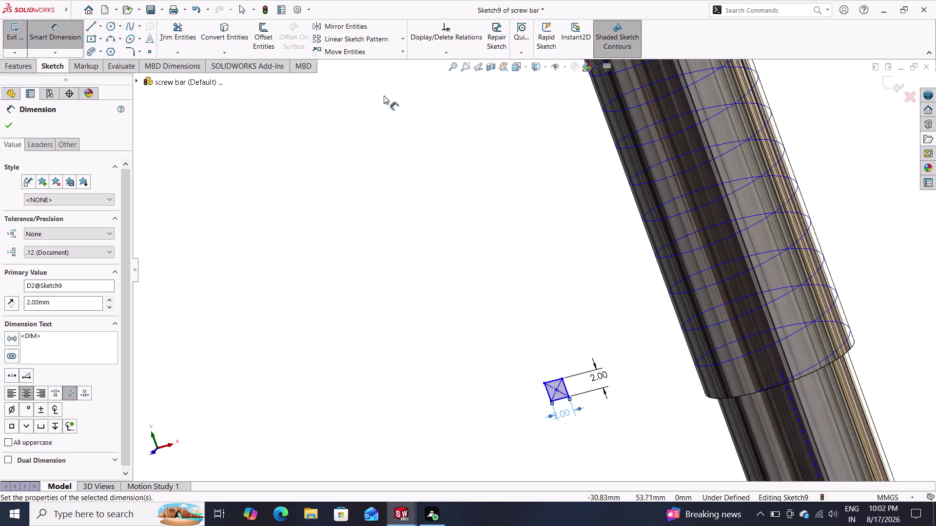
click(6, 121)
click(451, 54)
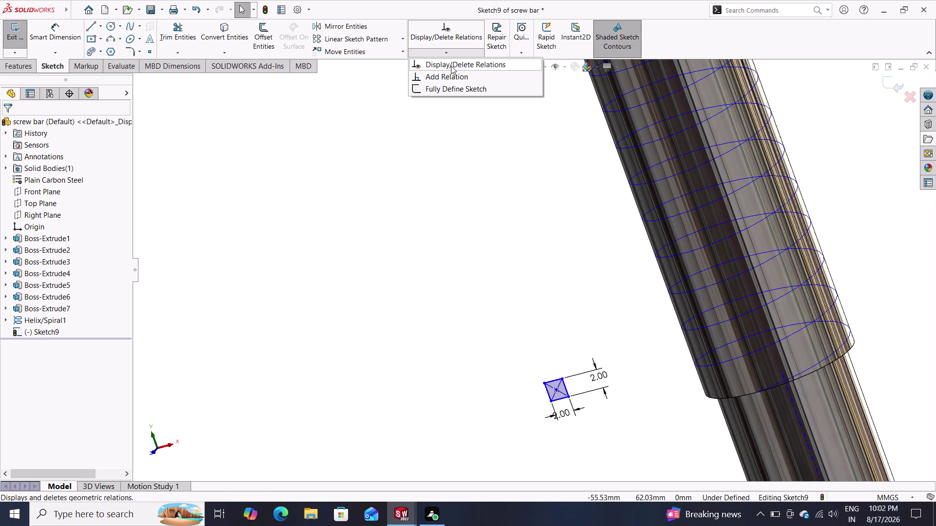
Add a Pierce relation between the square's centre point and the bar's circular edge.
click(448, 75)
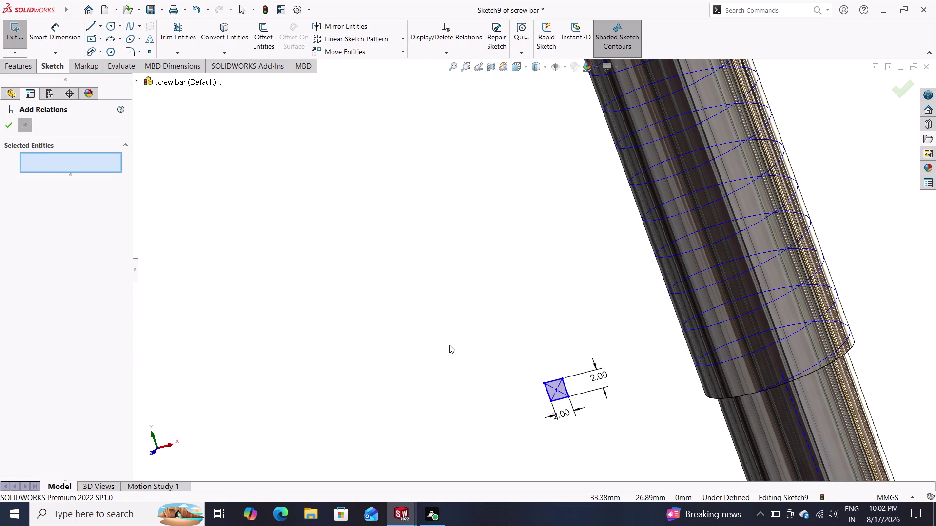
click(556, 388)
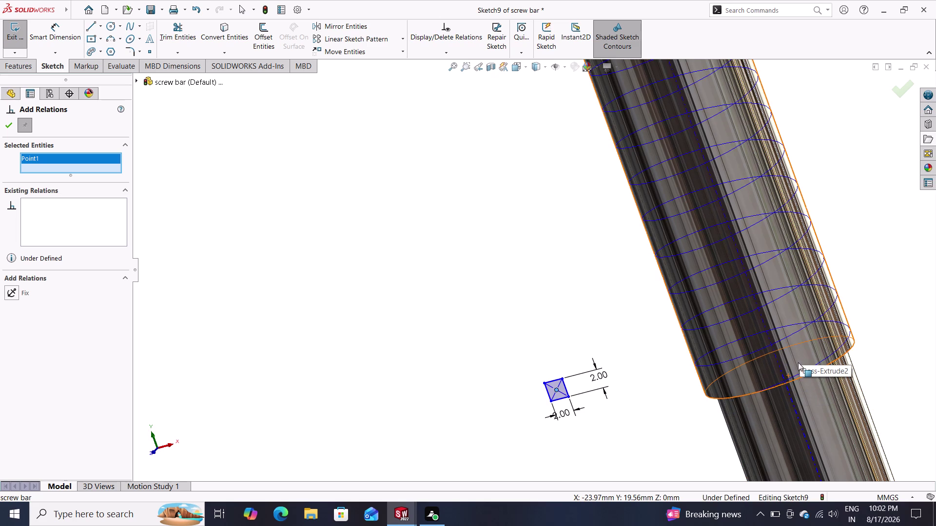
scroll(up, 3)
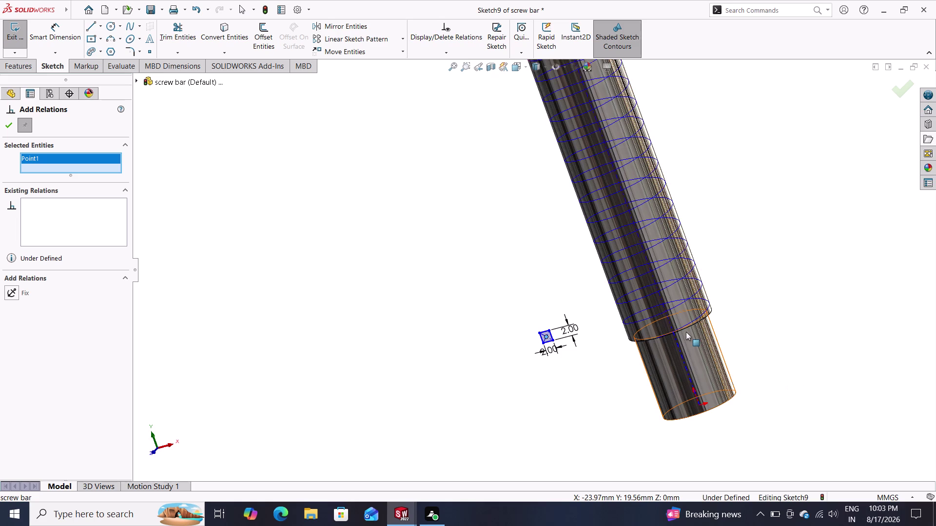
scroll(down, 3)
scroll(down, 3)
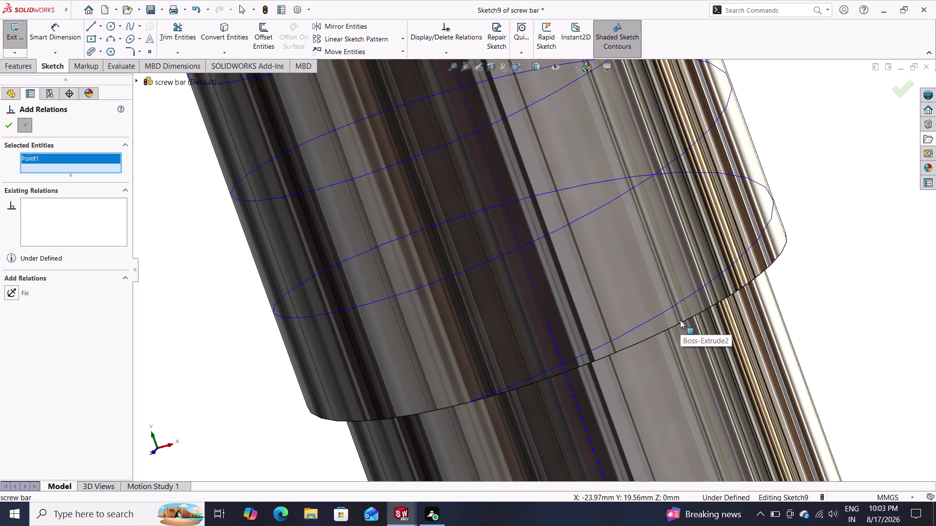
click(480, 397)
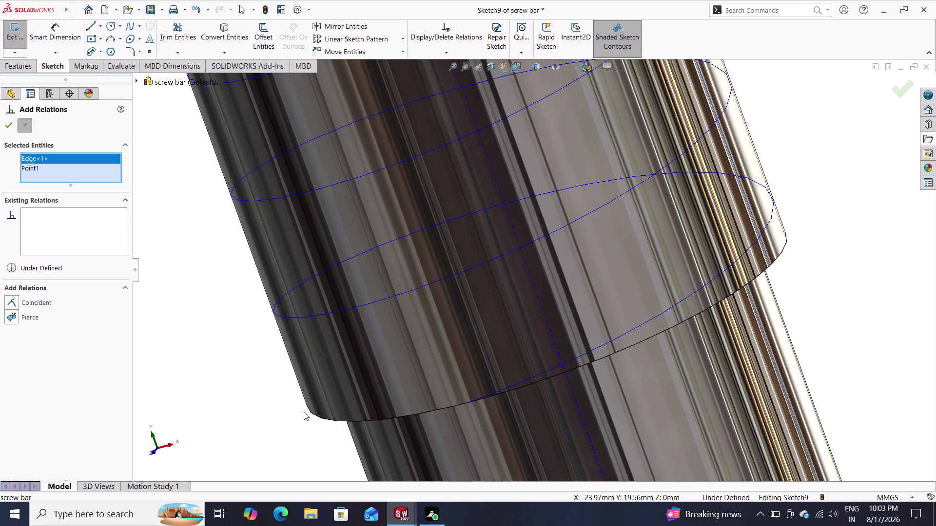
click(38, 316)
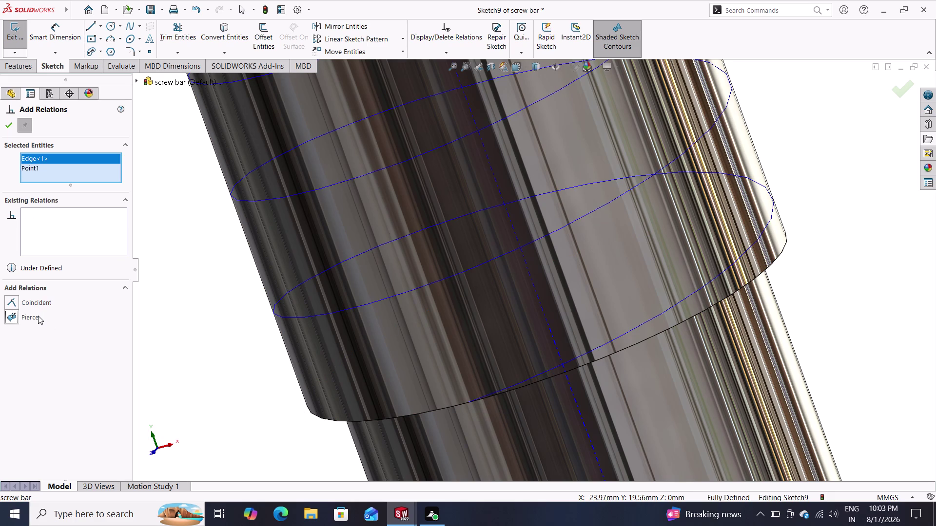
click(5, 126)
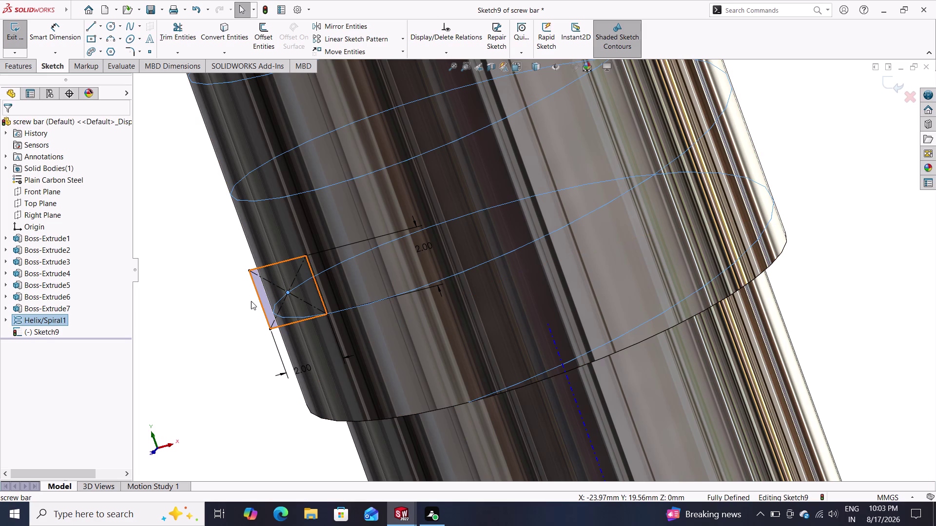
Zoom out and switch to the Features tab with Sketch9 still open.
scroll(up, 3)
scroll(up, 3)
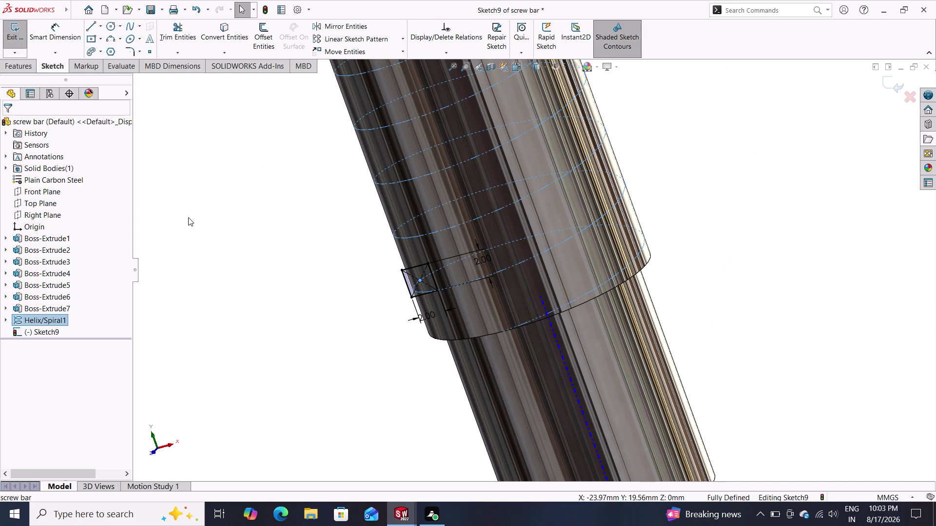
click(20, 65)
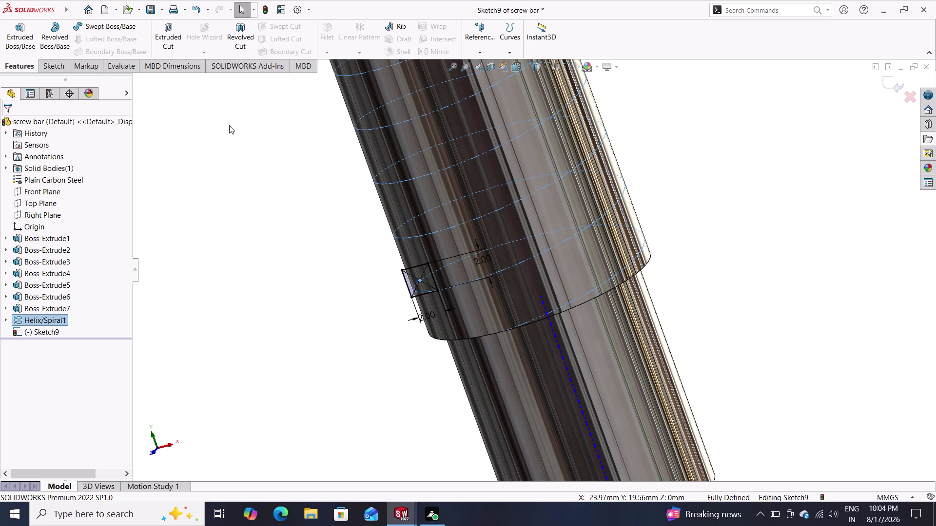
Exit Sketch9 and sweep-cut it along Helix/Spiral1, trying direction options before accepting.
click(889, 85)
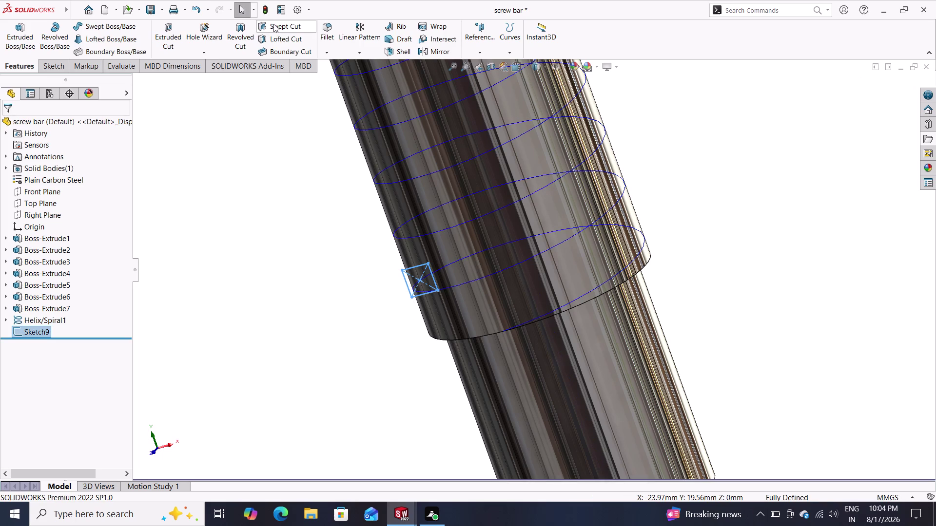
click(273, 26)
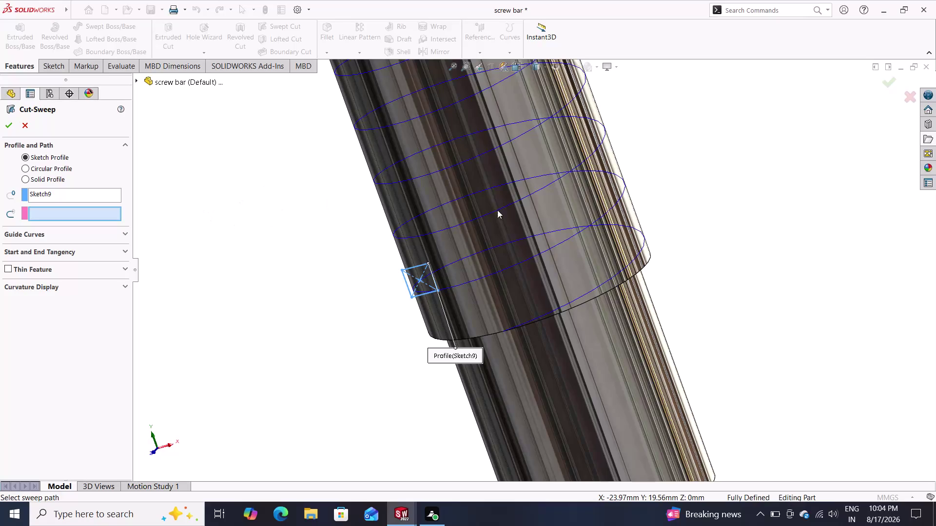
click(513, 203)
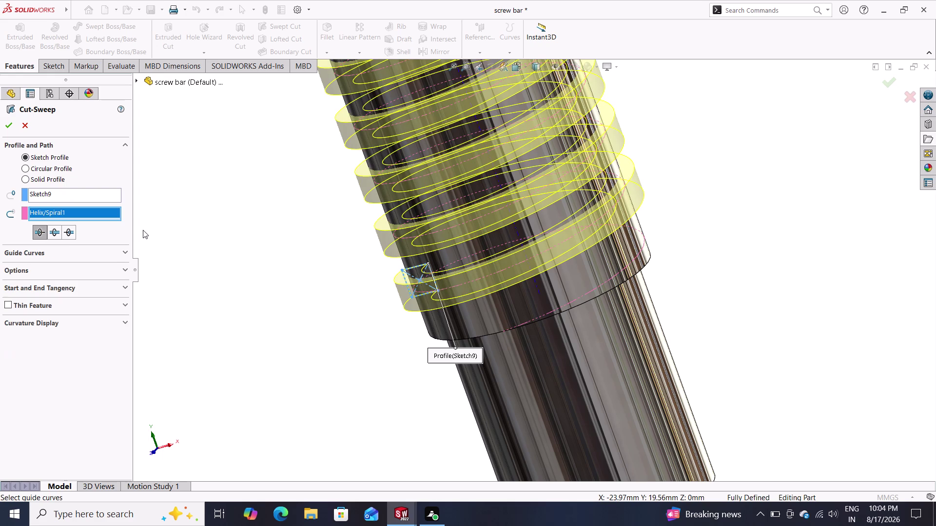
click(53, 234)
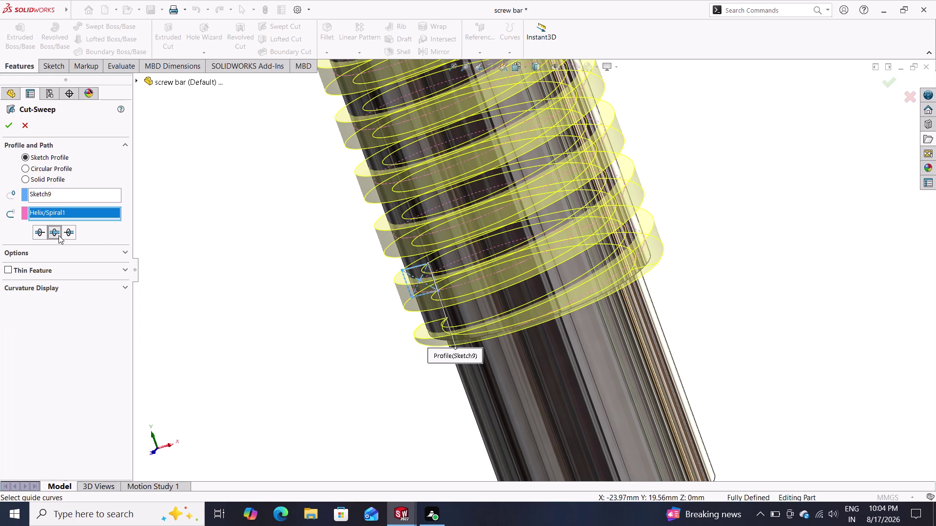
click(69, 232)
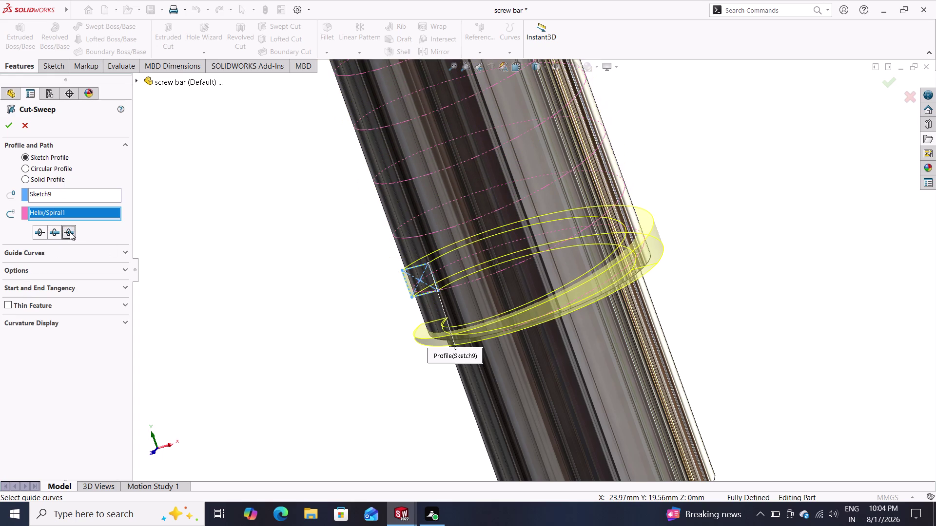
click(52, 233)
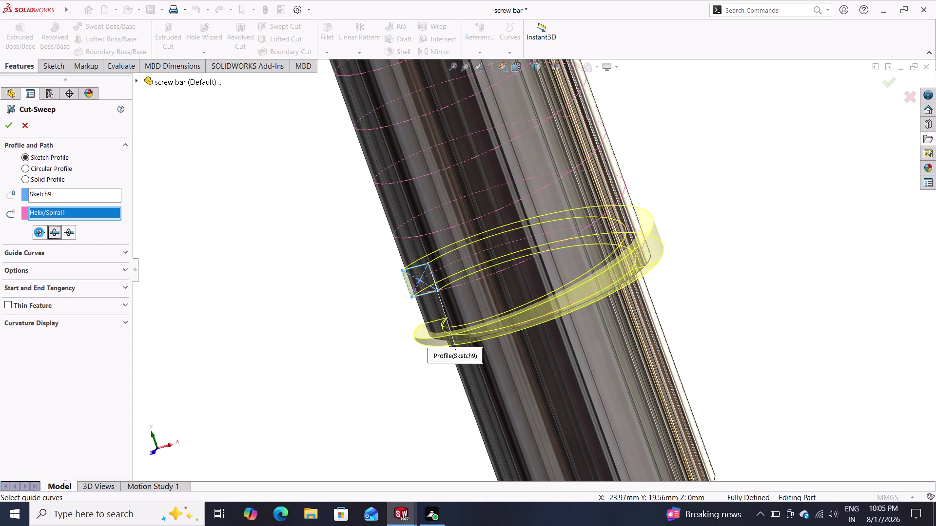
click(39, 232)
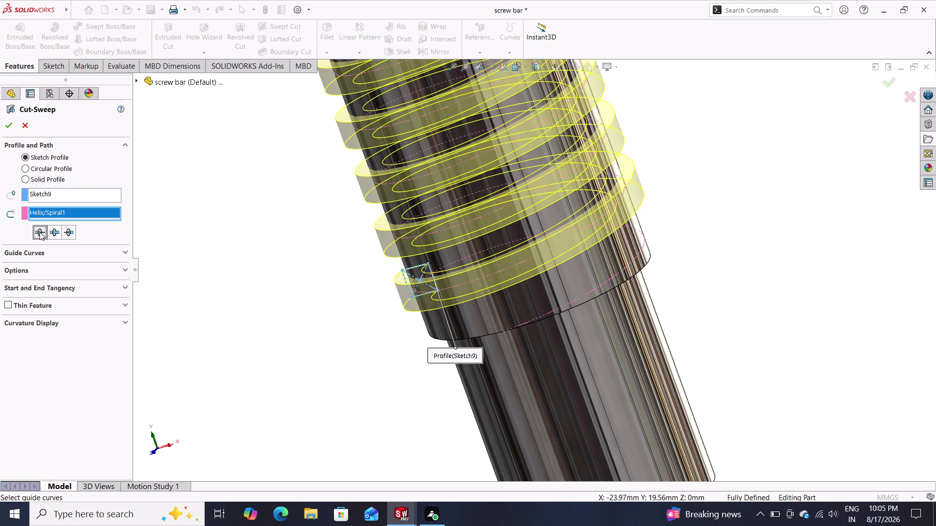
click(7, 129)
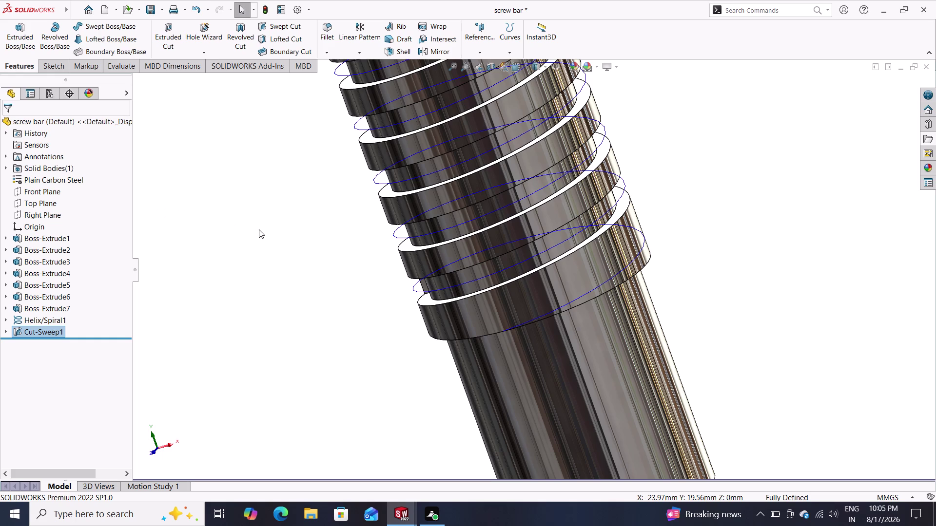
Orbit and tilt the view to see the whole screw bar at a steeper angle.
scroll(down, 3)
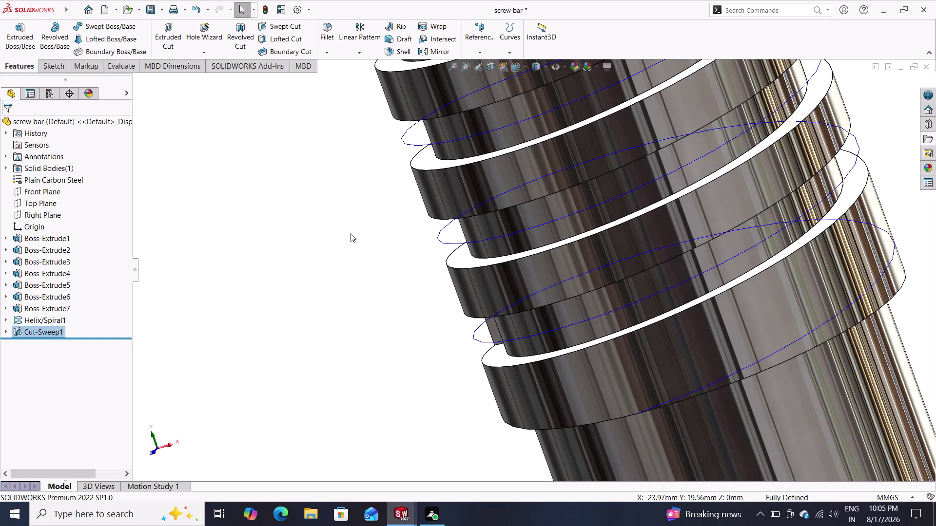
scroll(up, 3)
scroll(up, 3)
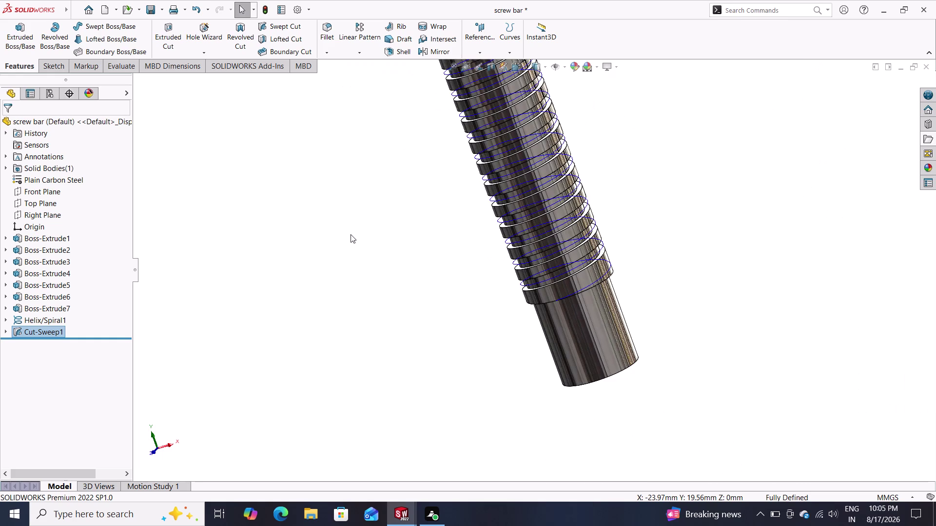
scroll(up, 3)
drag(400, 208, 405, 211)
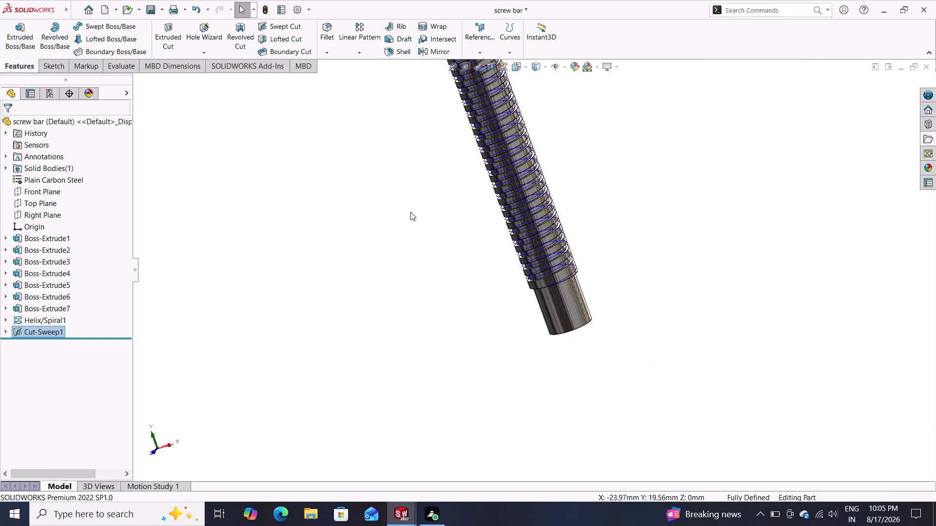
drag(405, 211, 449, 212)
middle_drag(422, 206, 422, 207)
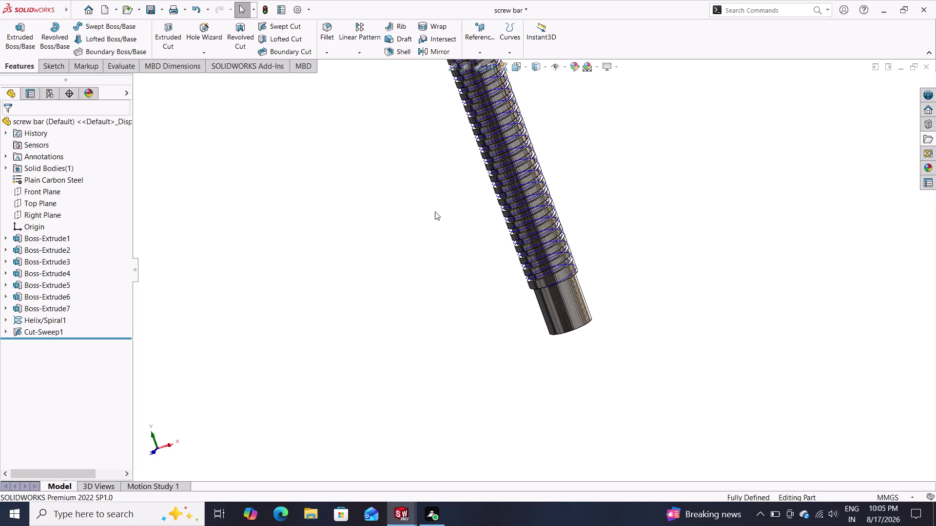
middle_drag(422, 207, 473, 212)
middle_drag(447, 235, 442, 219)
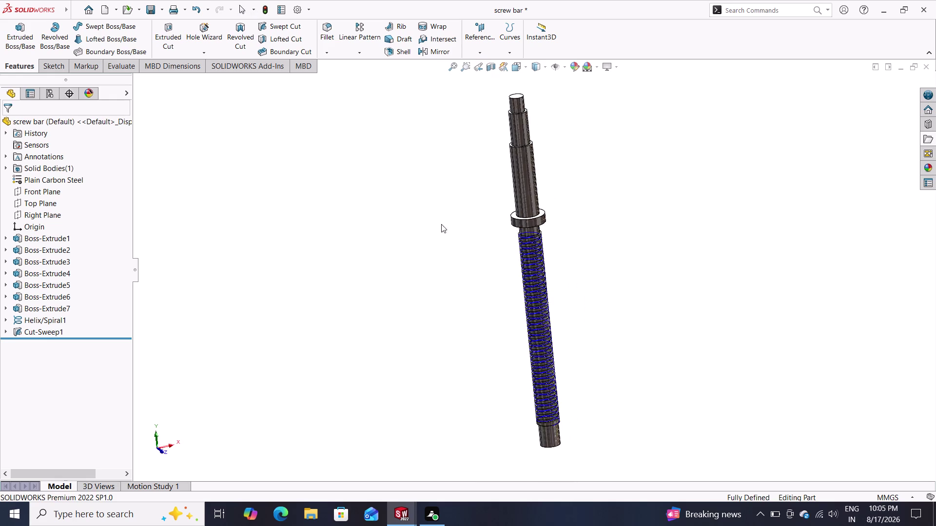
middle_drag(437, 225, 327, 266)
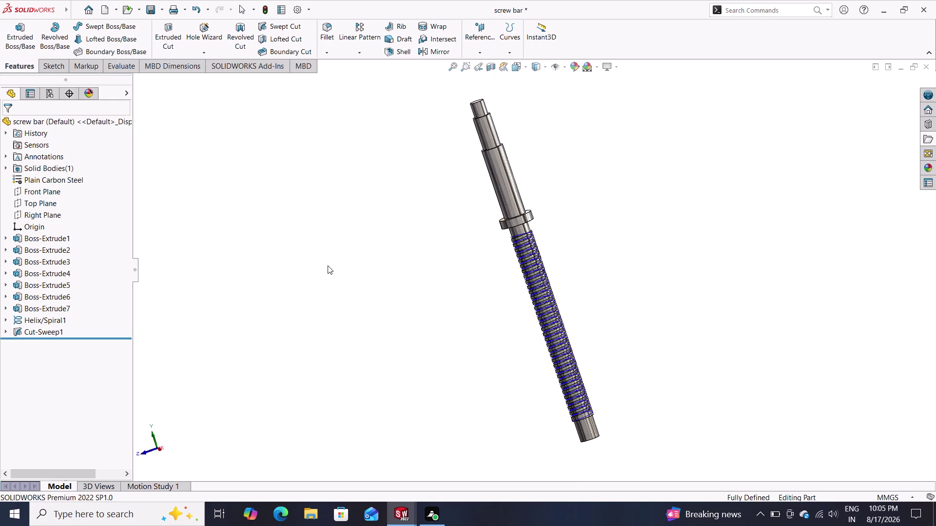
Hide Helix/Spiral1 from the FeatureManager tree and zoom in on the thread.
click(37, 317)
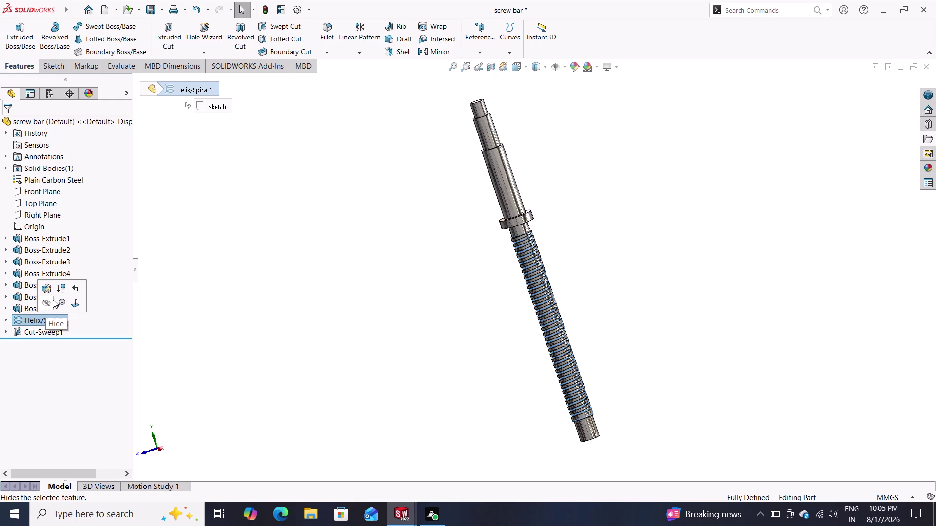
click(46, 301)
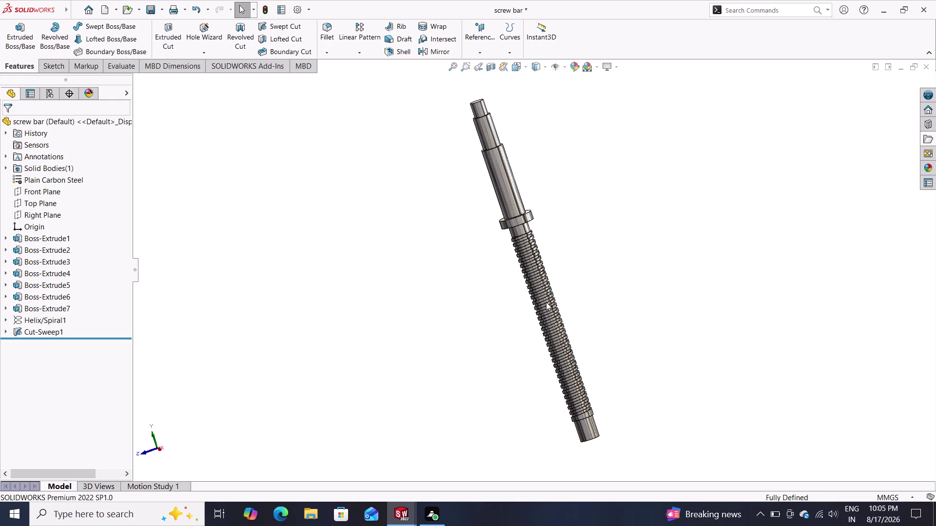
scroll(down, 3)
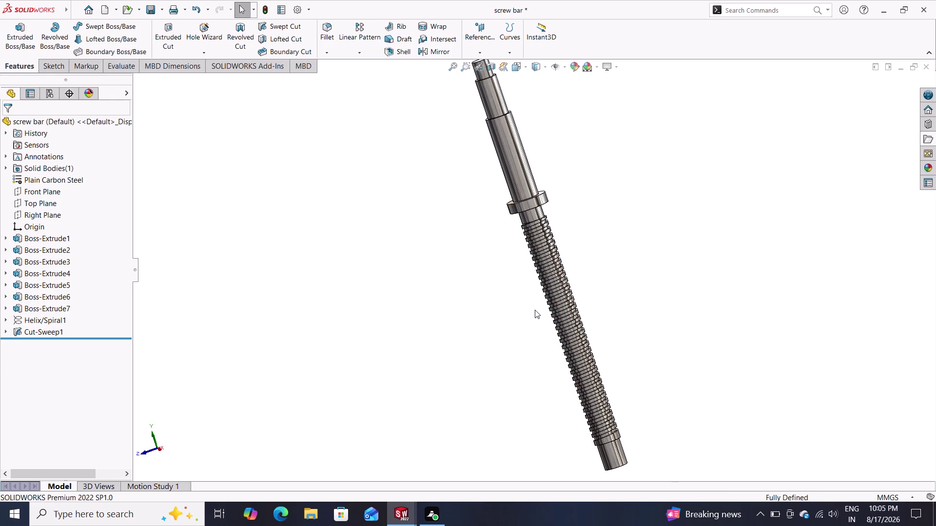
scroll(down, 3)
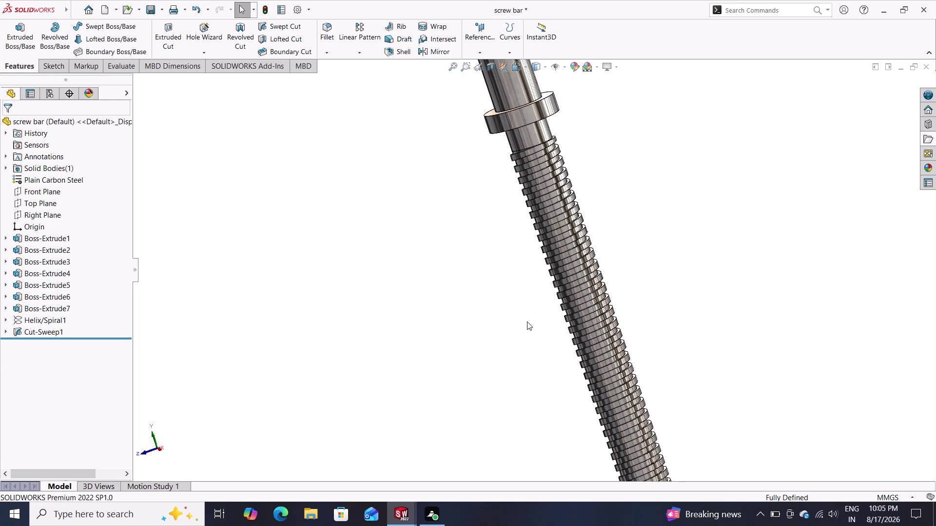
scroll(up, 3)
scroll(down, 3)
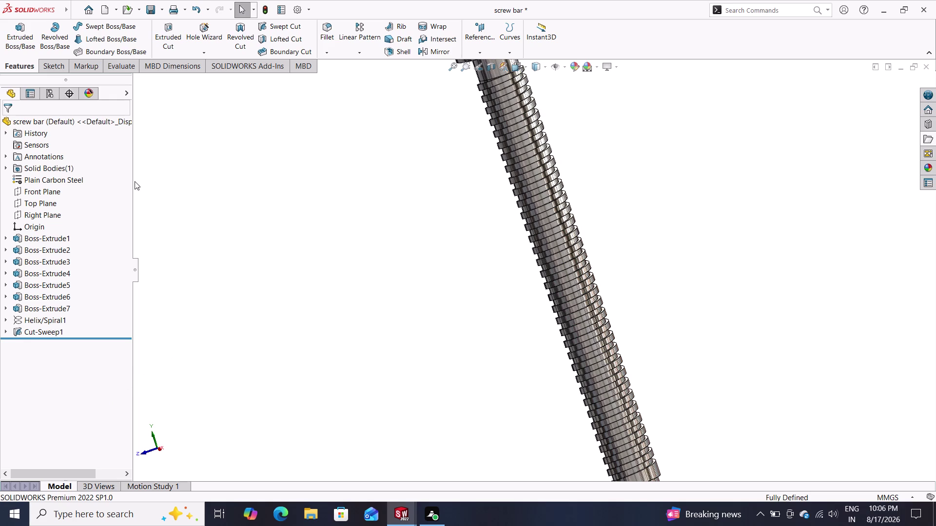
Save the screw bar part and bring up the list of open part windows.
click(159, 10)
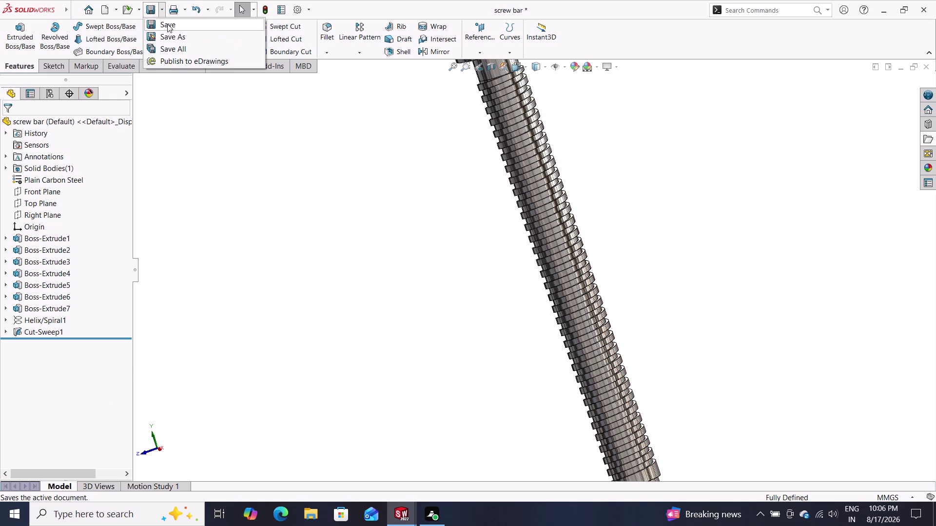
click(168, 22)
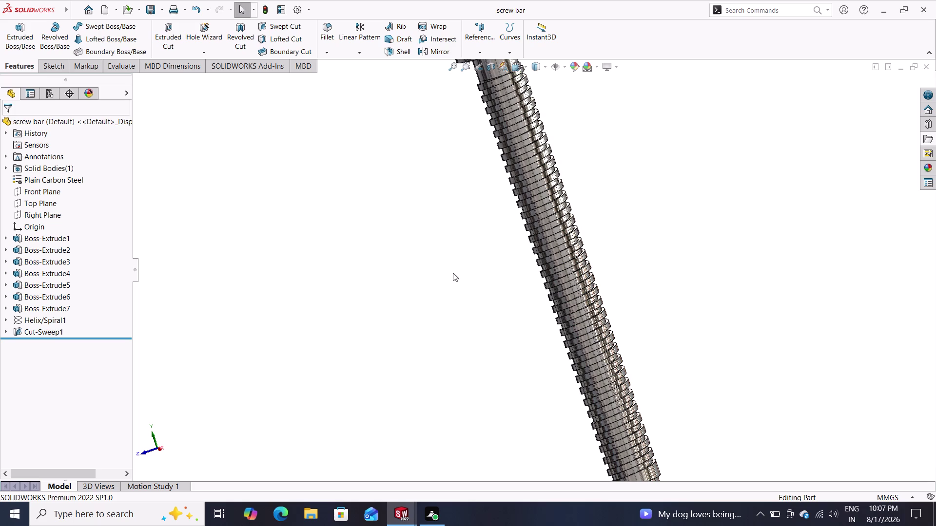
scroll(up, 3)
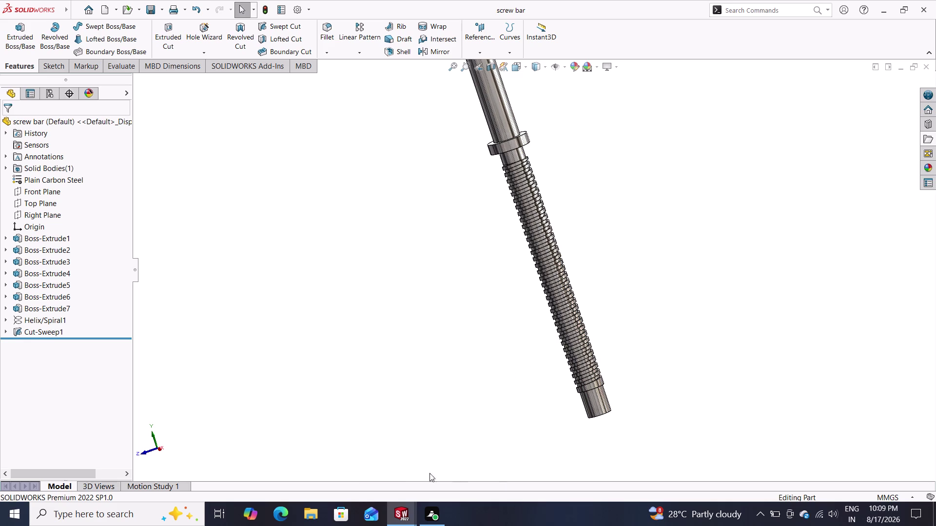
click(403, 513)
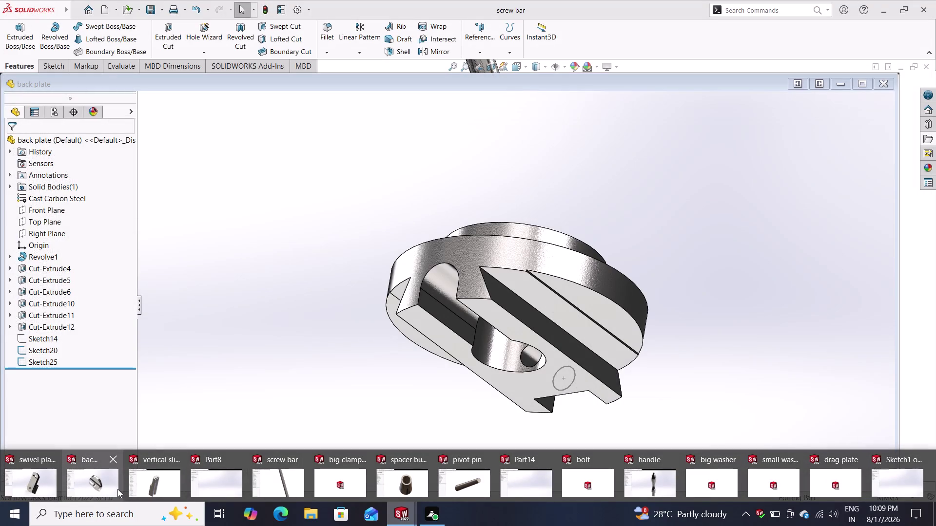
Switch to the back plate part and orbit it round toward its front.
click(92, 483)
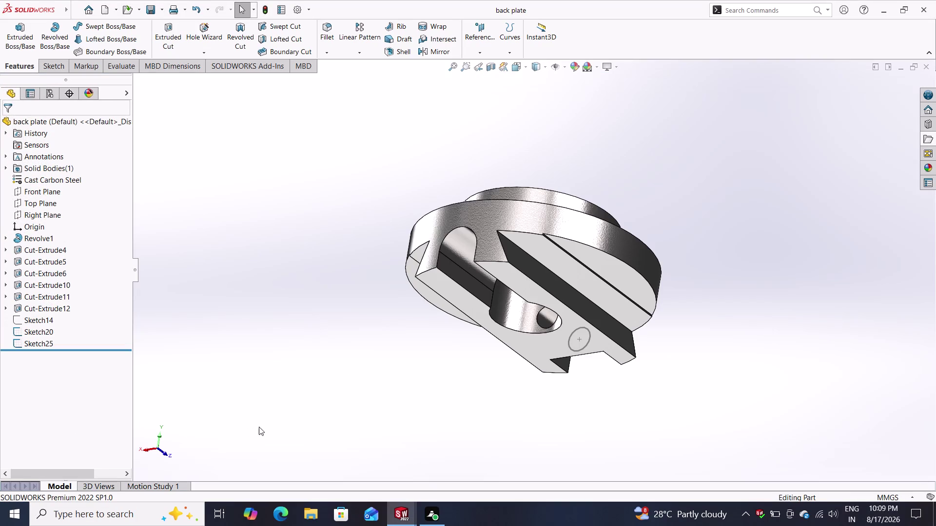
middle_drag(452, 374, 373, 375)
middle_drag(422, 371, 340, 309)
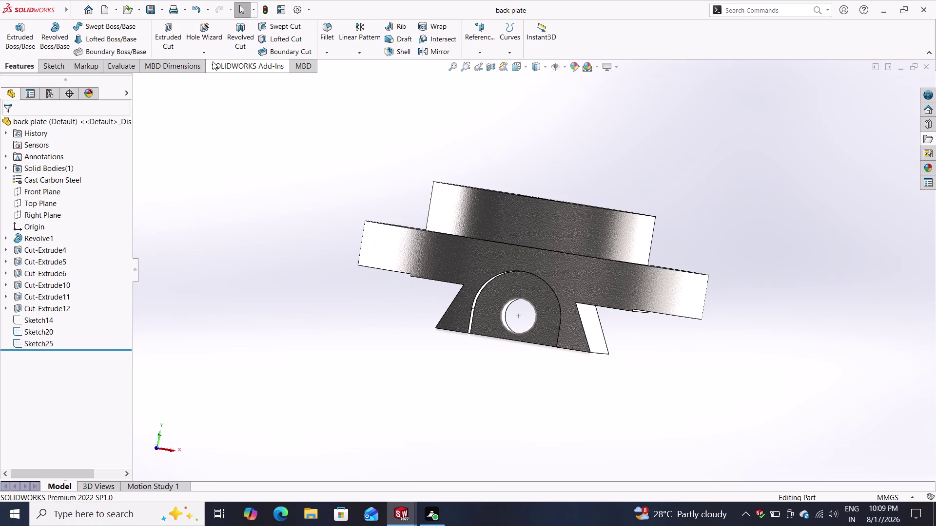
click(62, 67)
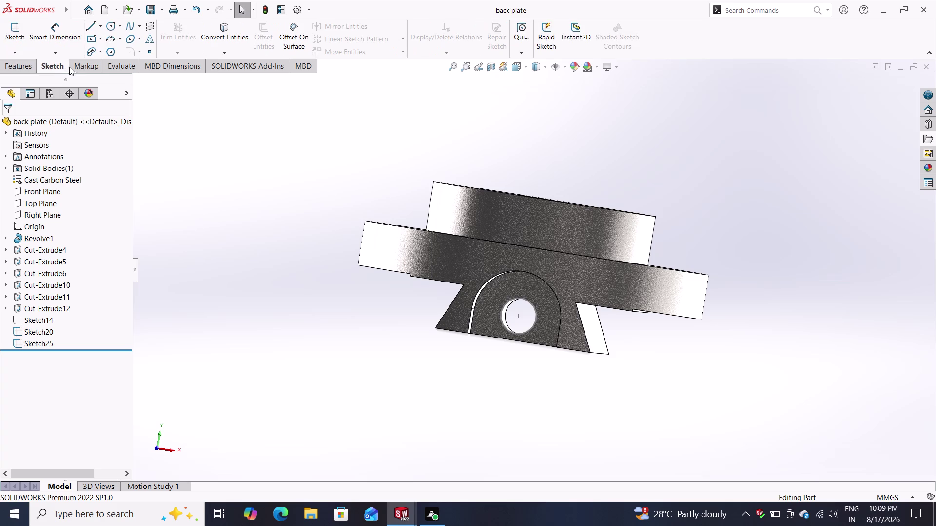
Toggle between the Features and Sketch toolbars and operate the Sketch tab controls.
click(10, 71)
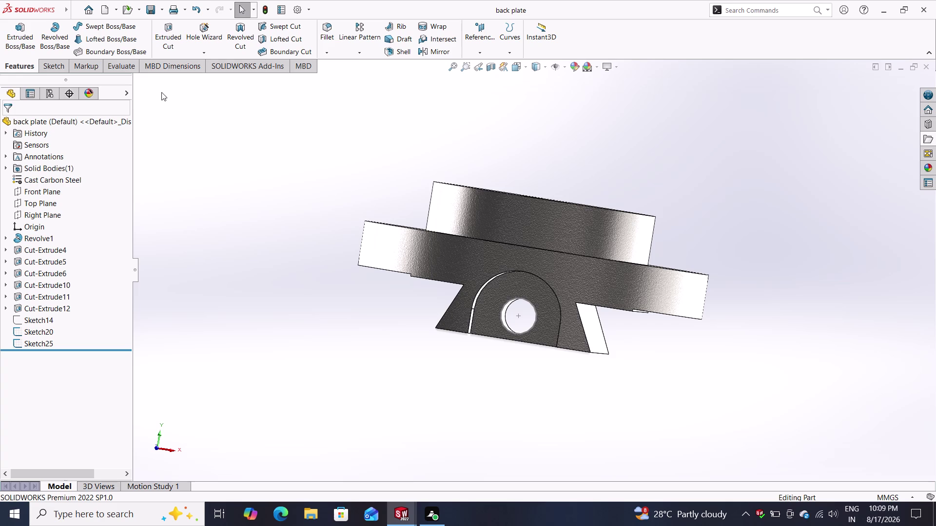
click(55, 68)
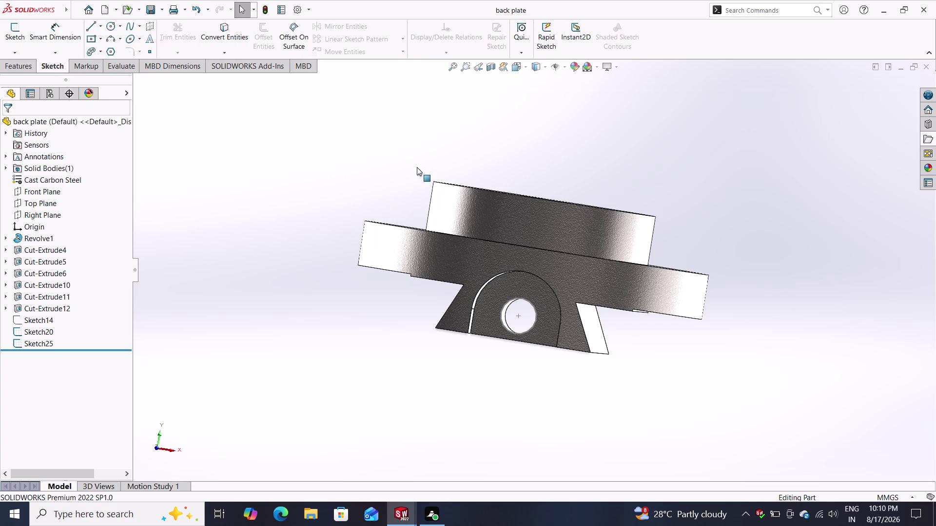
click(223, 35)
scroll(up, 3)
scroll(down, 3)
scroll(down, 3)
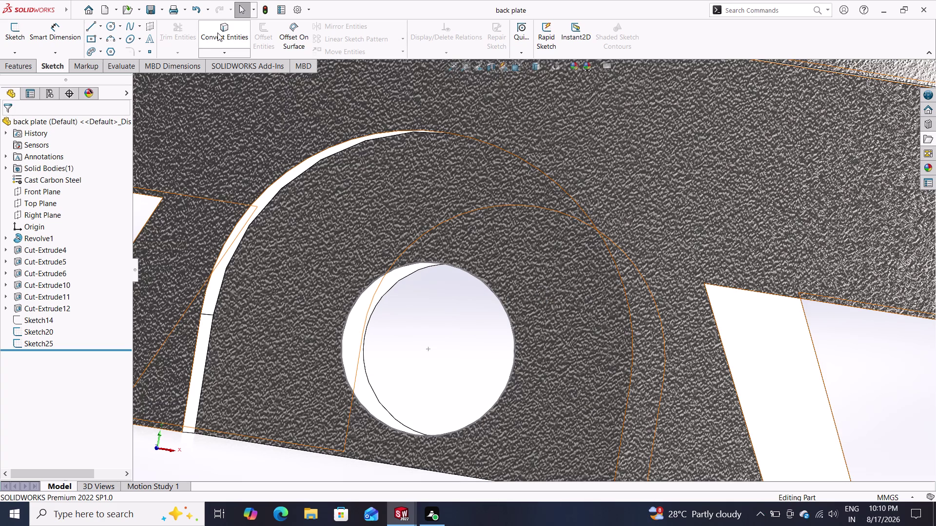
click(219, 34)
click(228, 40)
drag(227, 42, 231, 46)
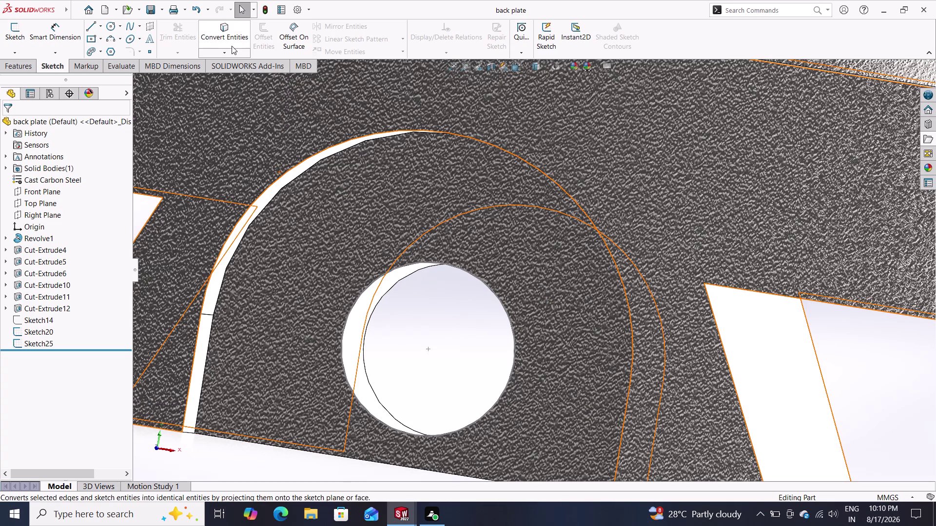
double_click(220, 31)
click(221, 32)
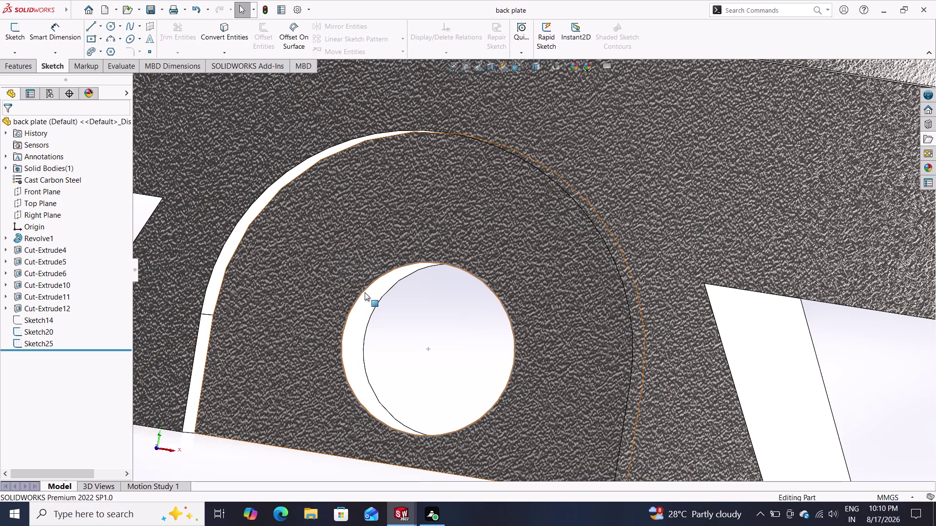
Select the hole circle, view Normal To it, and sketch on the arched face.
click(357, 293)
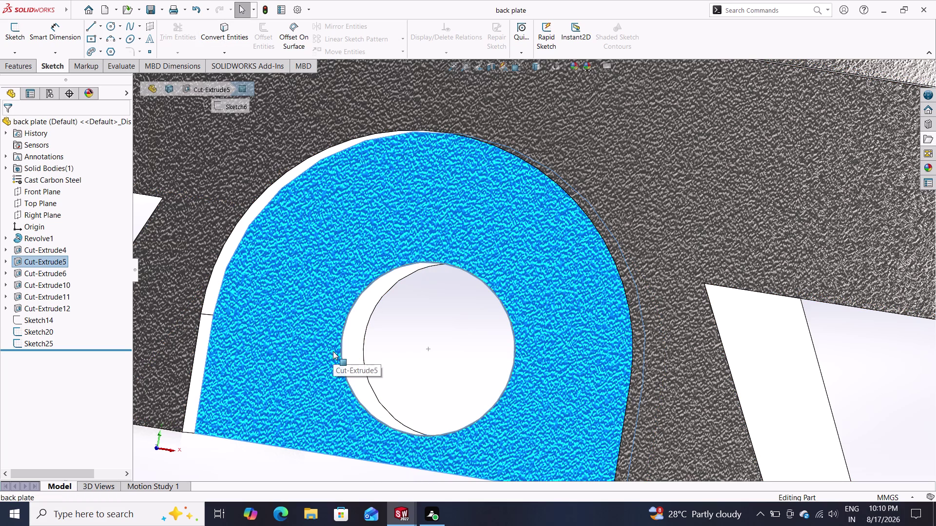
key(Escape)
scroll(down, 3)
scroll(up, 3)
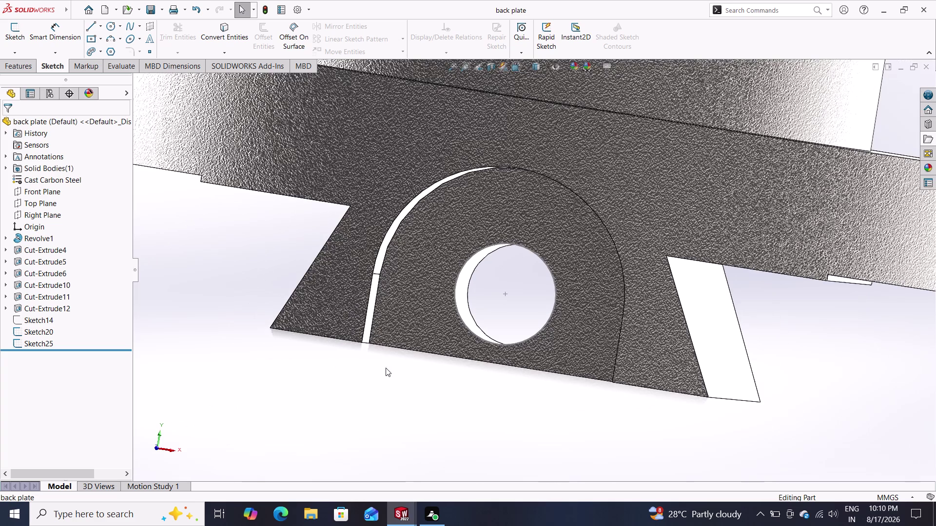
click(456, 278)
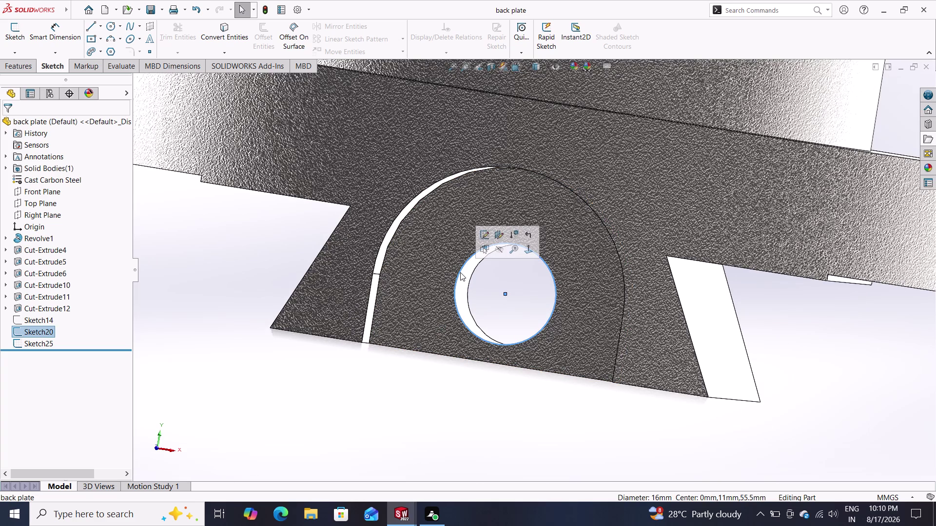
click(525, 248)
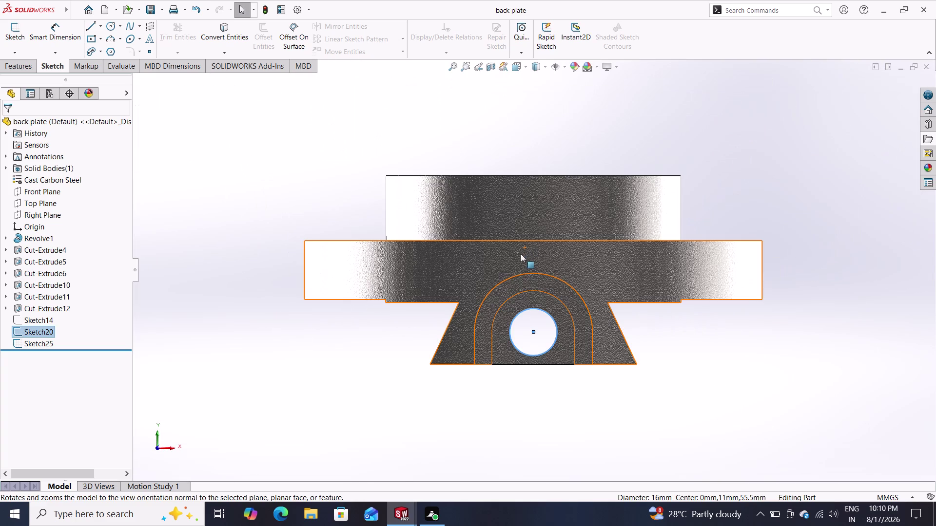
click(502, 330)
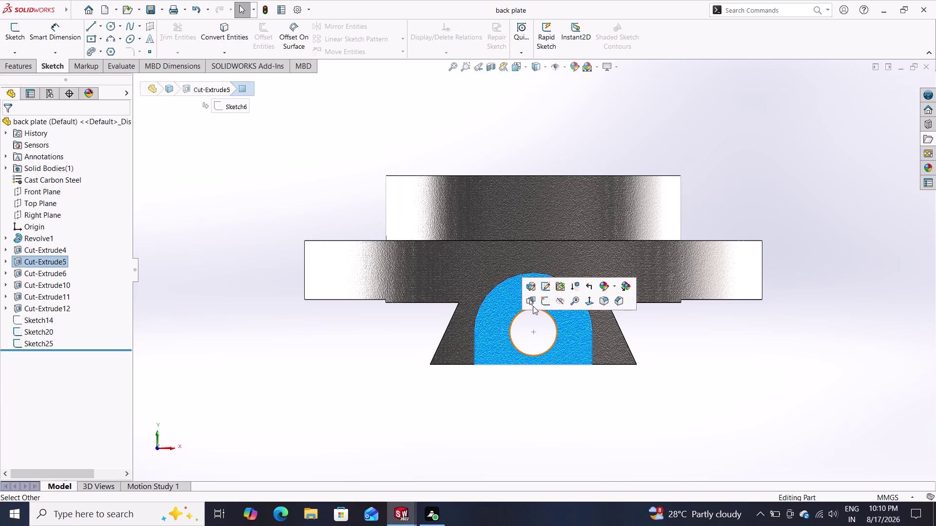
click(544, 302)
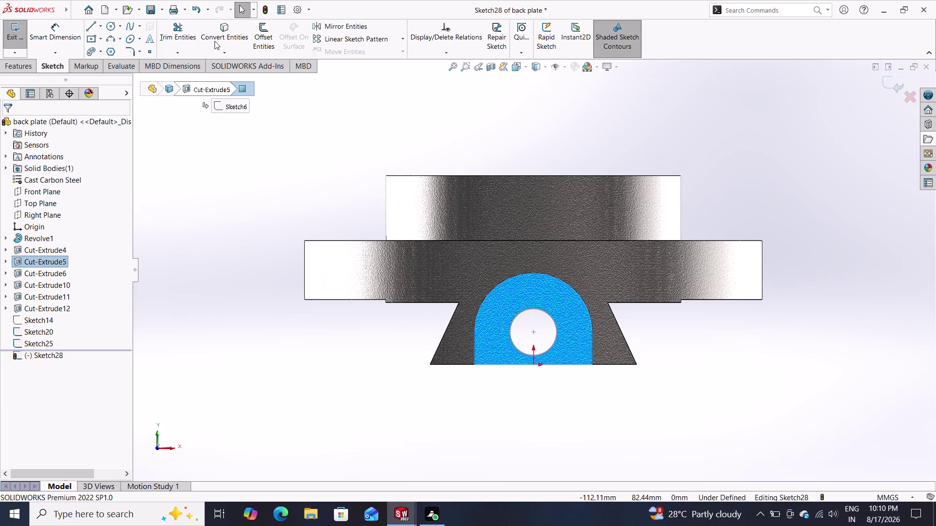
Convert the arched face's edge chain into Sketch28, producing the 16 mm hole circle.
click(222, 35)
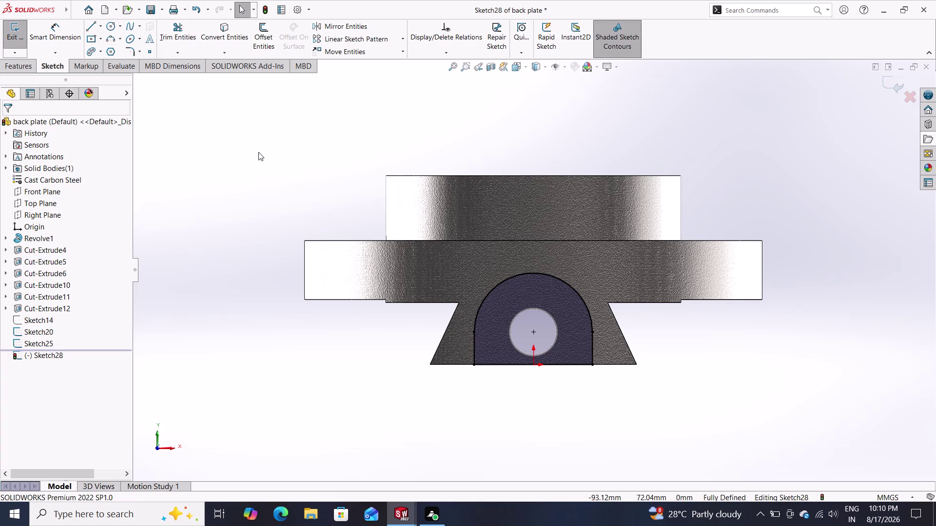
double_click(224, 22)
click(225, 35)
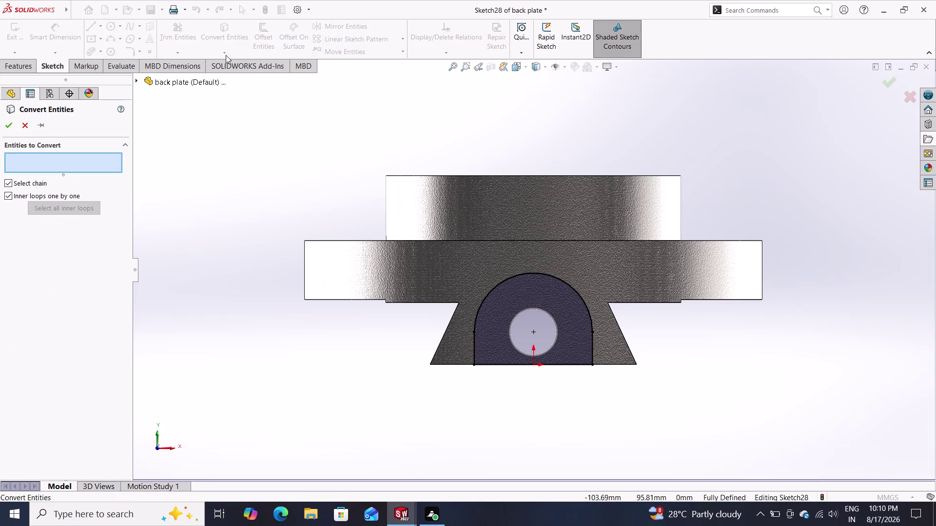
scroll(down, 3)
click(509, 317)
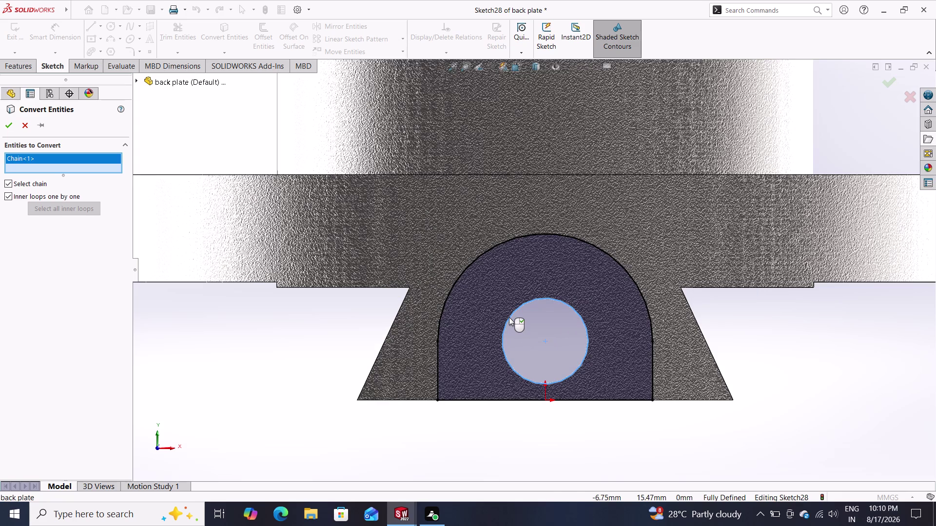
click(8, 123)
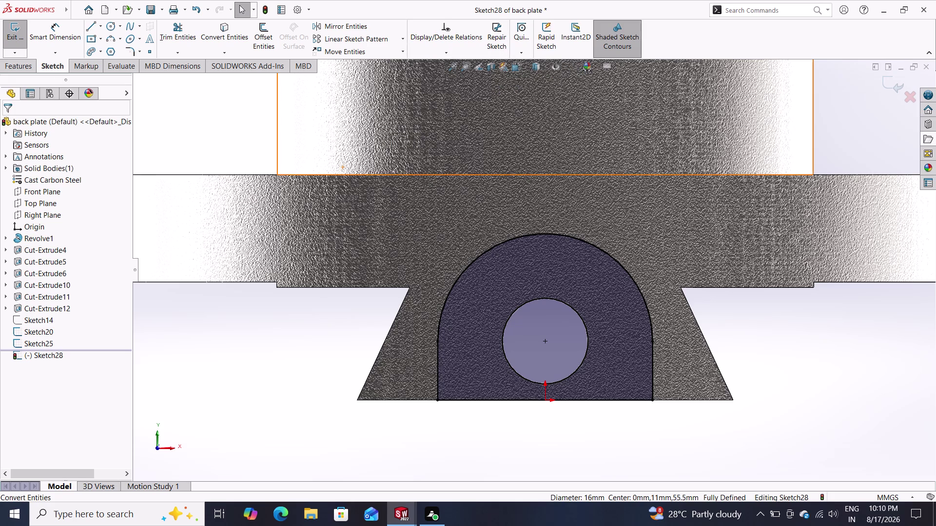
click(4, 72)
click(483, 56)
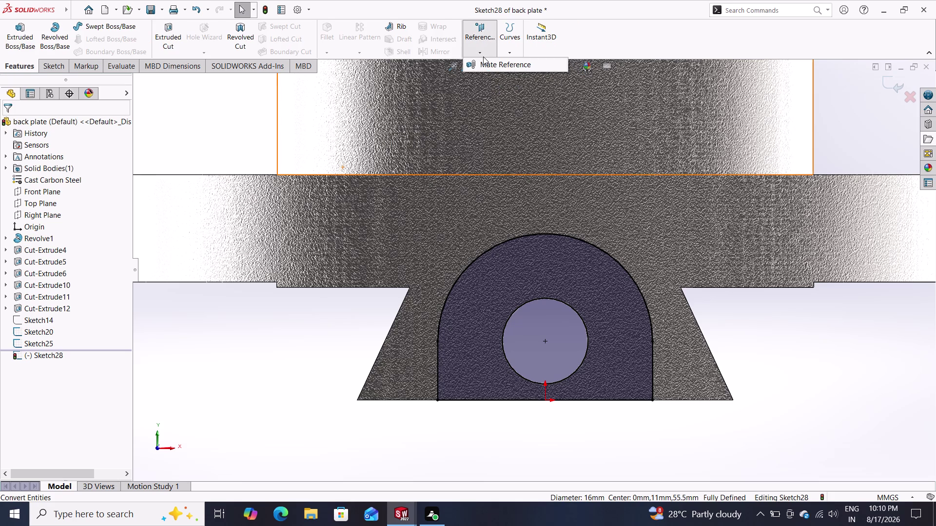
Try a curve feature from the dropdowns and dismiss the only-a-circle warning.
click(508, 49)
click(510, 53)
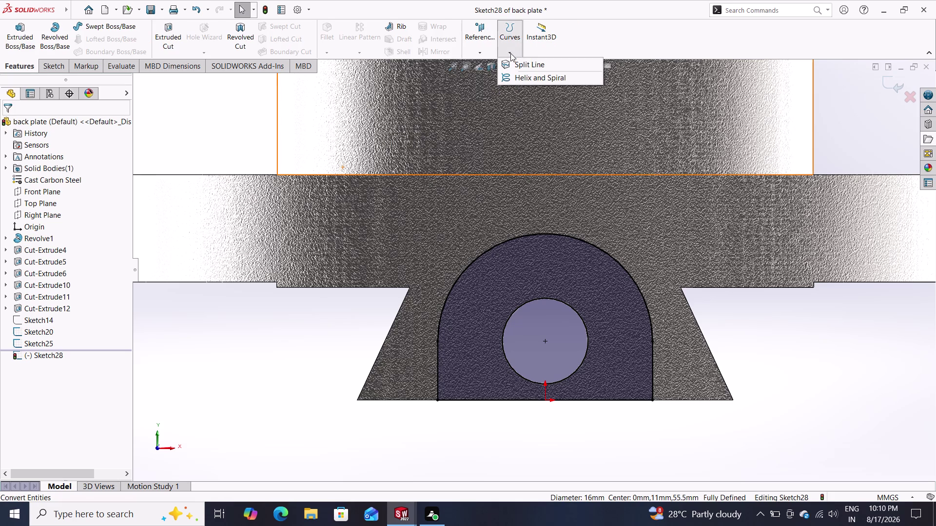
click(518, 76)
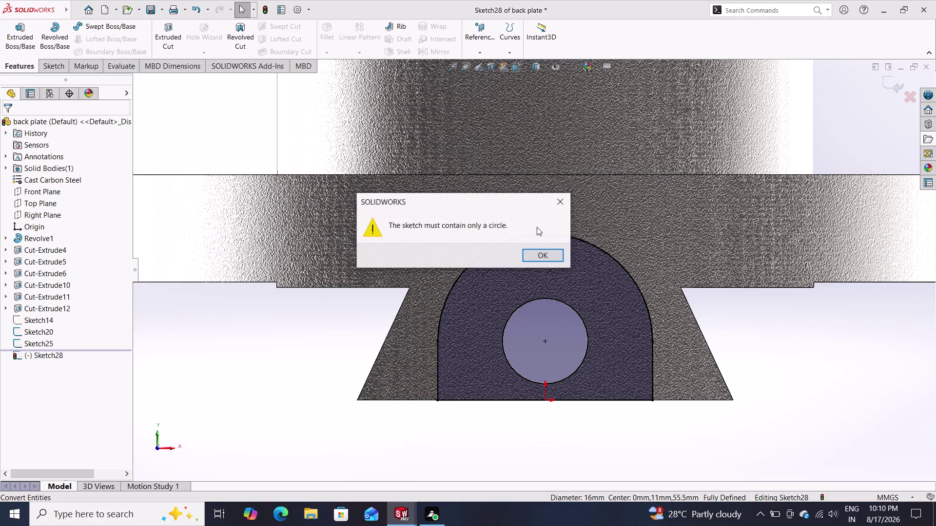
click(536, 255)
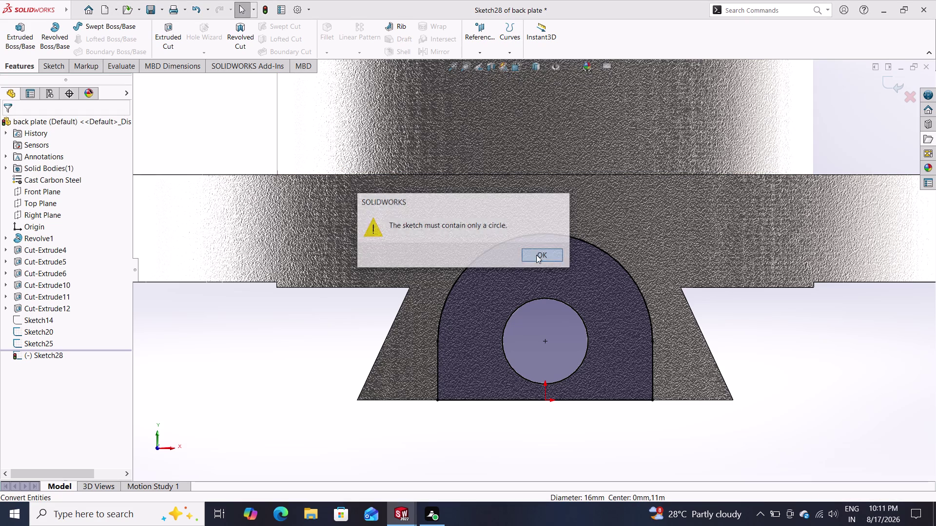
Box-select the arch outline's arc and lines, orbit to inspect, and restore Normal To.
drag(606, 333, 585, 328)
middle_drag(594, 339, 549, 340)
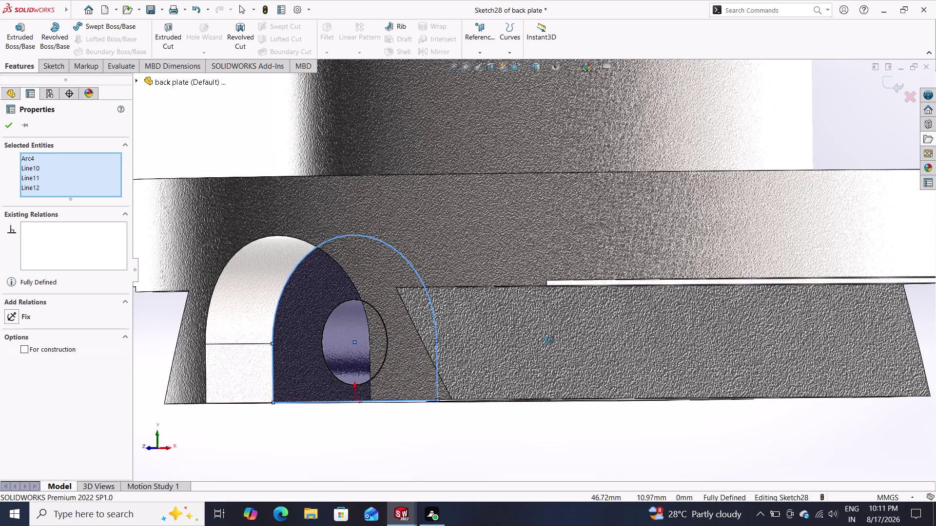
middle_drag(549, 340, 588, 273)
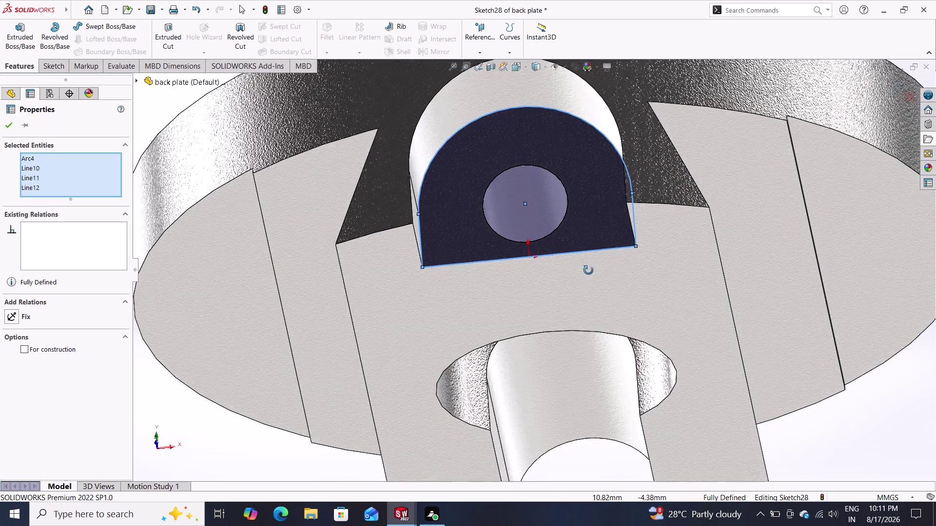
middle_drag(588, 273, 540, 244)
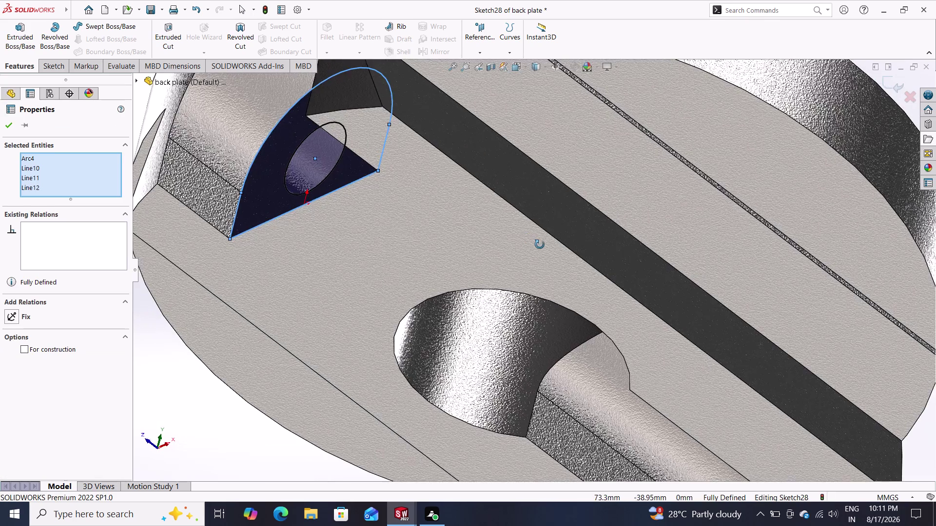
middle_drag(539, 245, 617, 348)
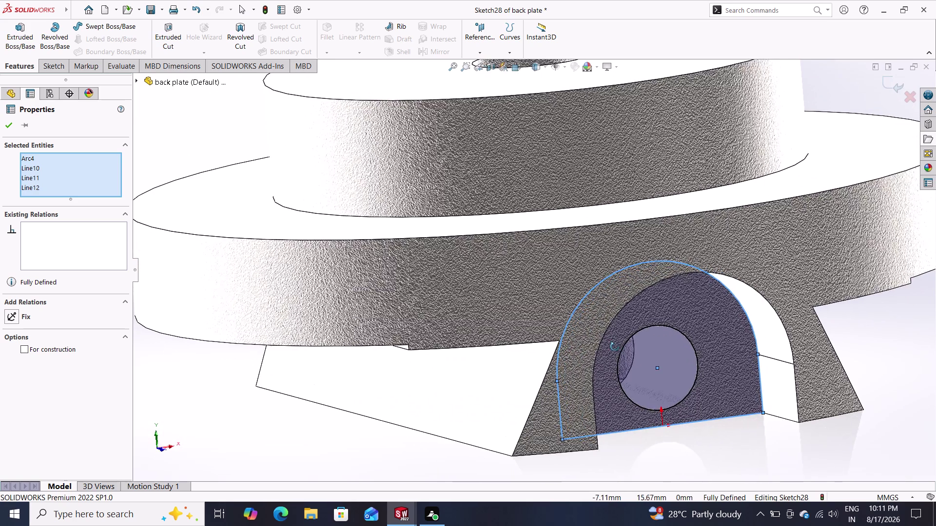
middle_drag(617, 348, 607, 343)
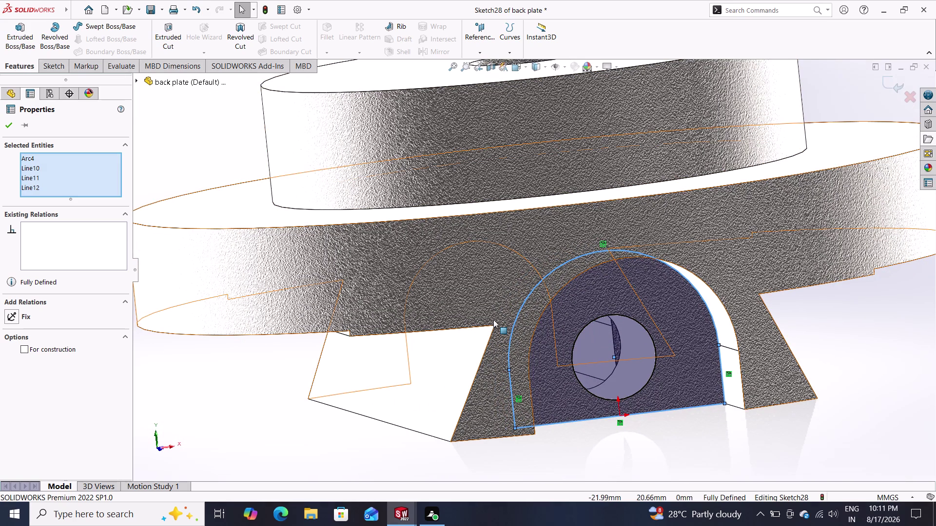
click(481, 66)
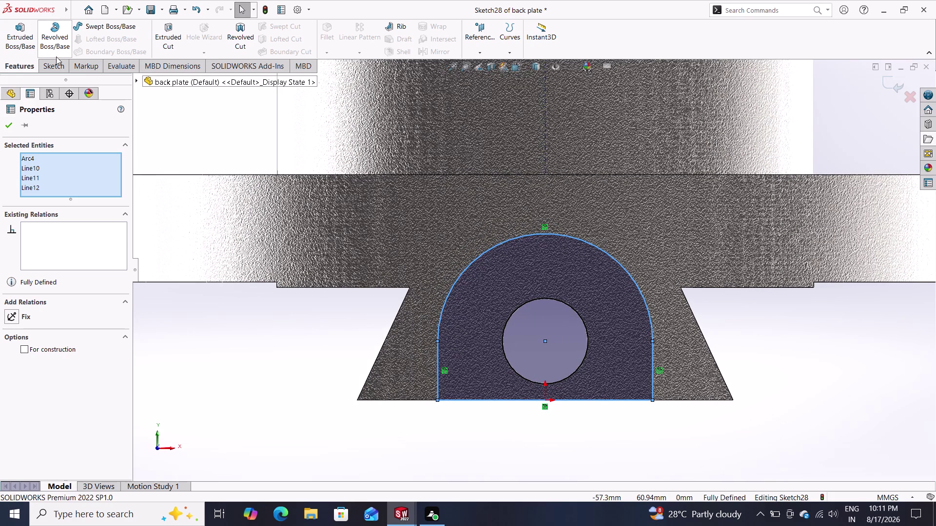
click(56, 65)
click(109, 27)
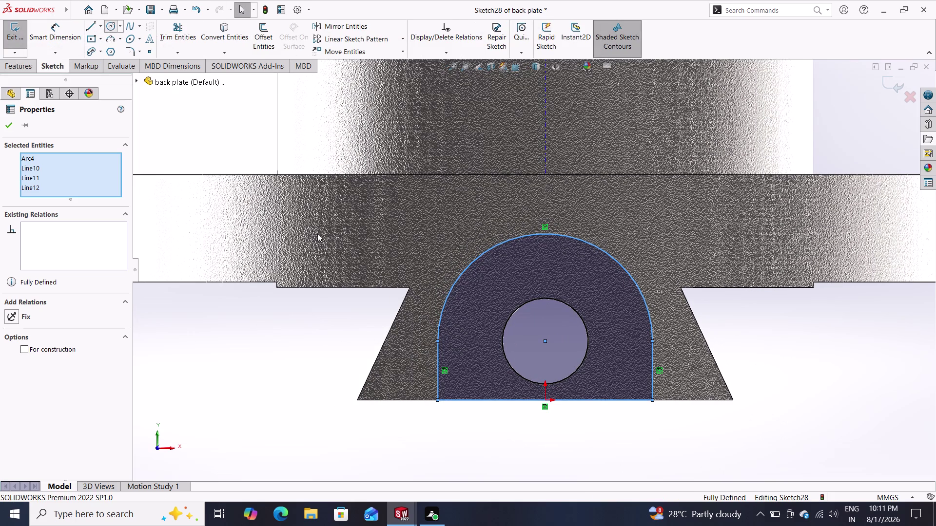
Pick the existing circle with the Circle tool, confirming 8 mm radius, centred 11 mm up.
click(544, 342)
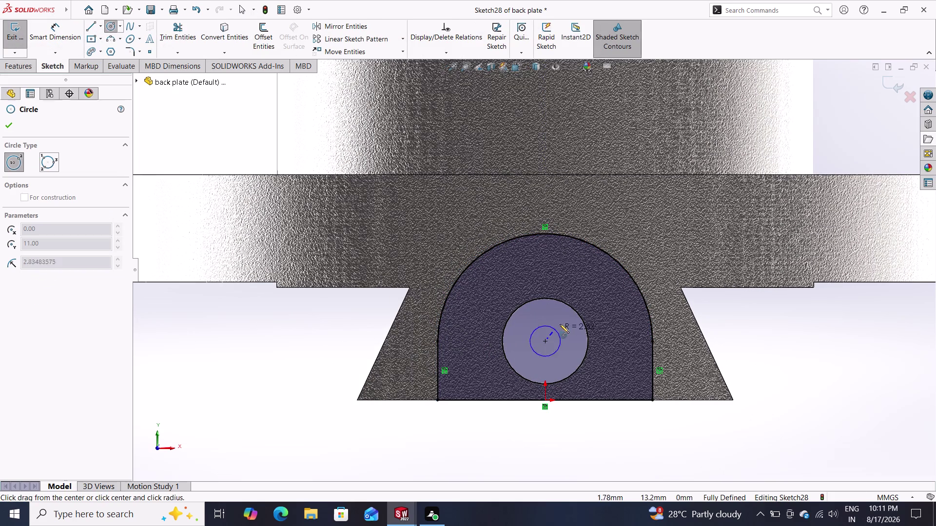
click(575, 309)
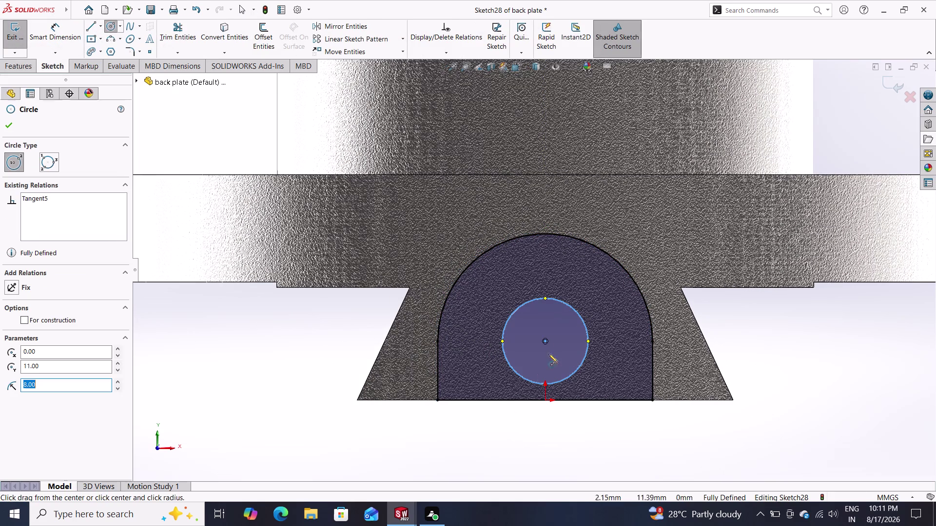
key(Escape)
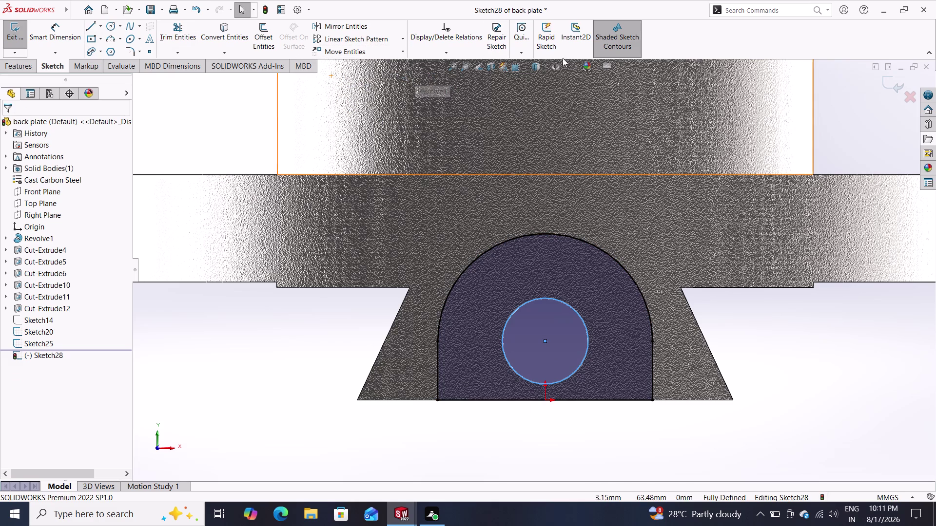
click(24, 73)
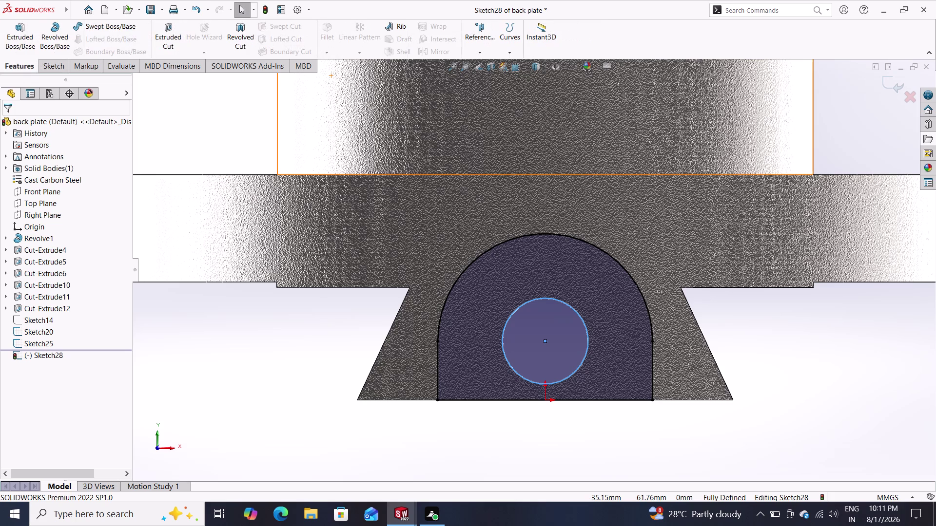
click(508, 54)
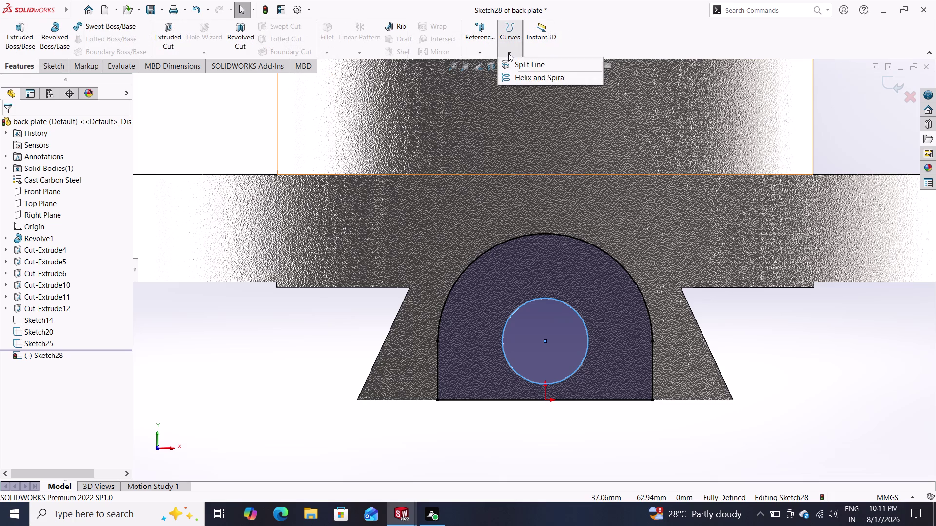
click(527, 80)
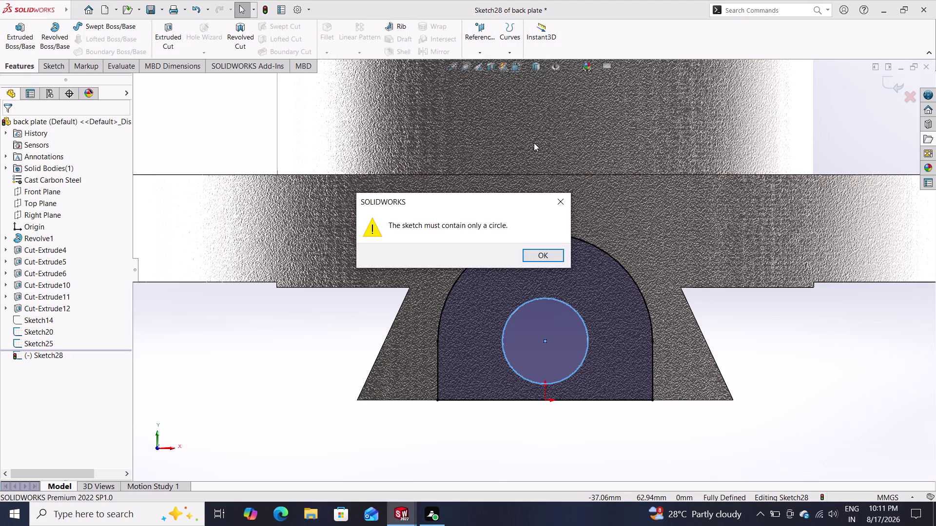
click(544, 255)
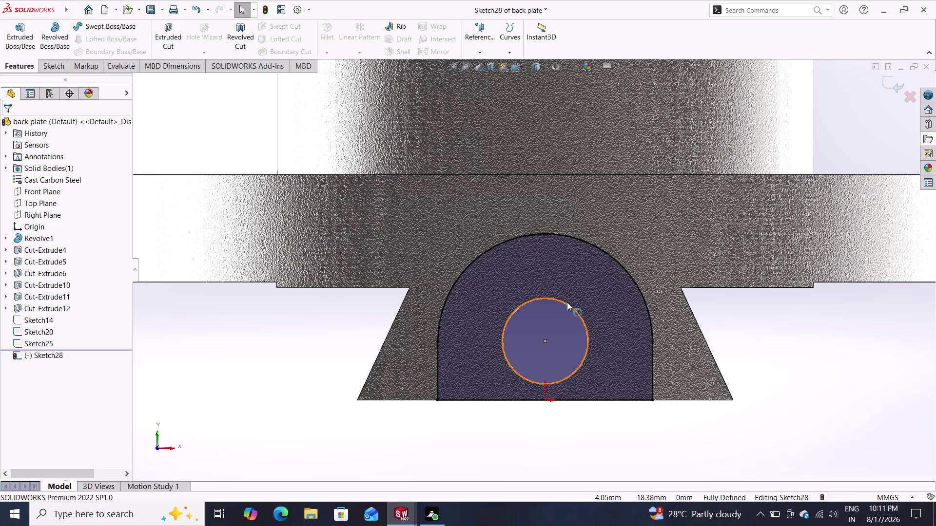
click(567, 303)
key(Delete)
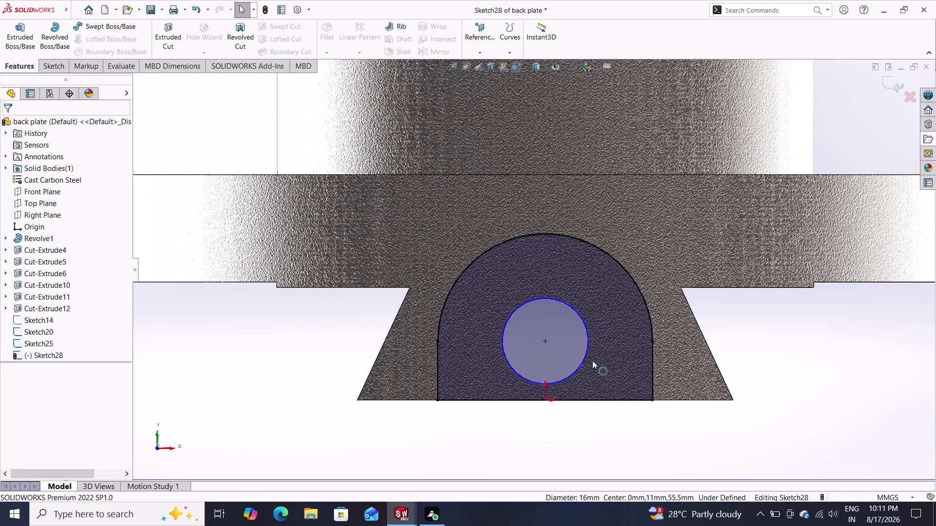
middle_drag(747, 341, 689, 344)
middle_drag(704, 352, 699, 352)
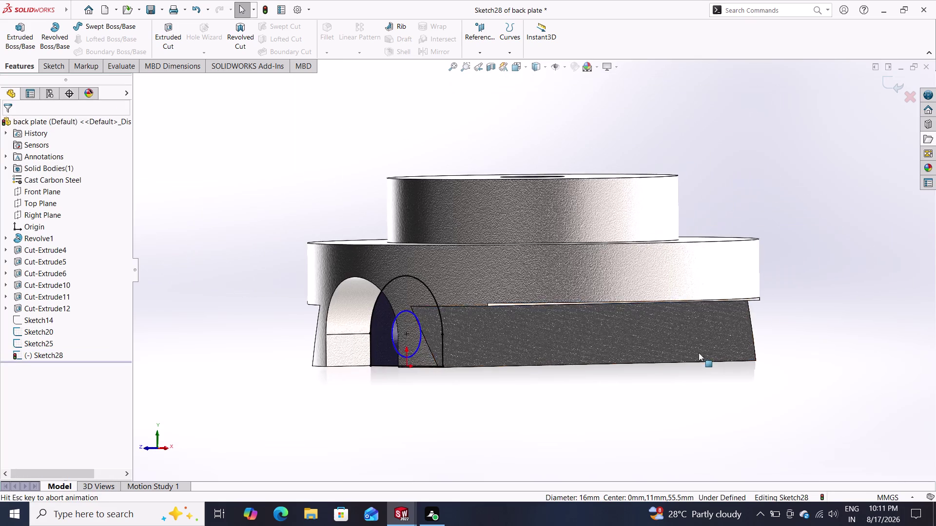
middle_drag(699, 353, 673, 214)
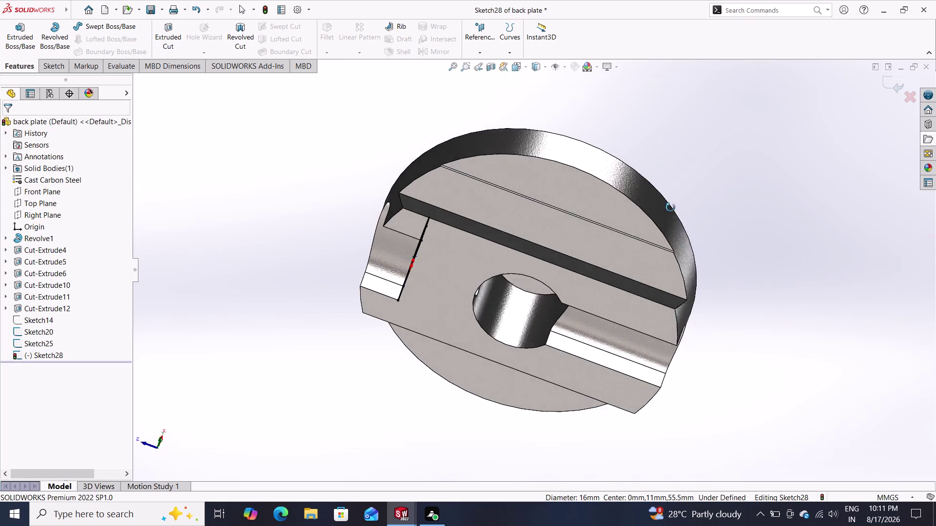
middle_drag(673, 215, 663, 265)
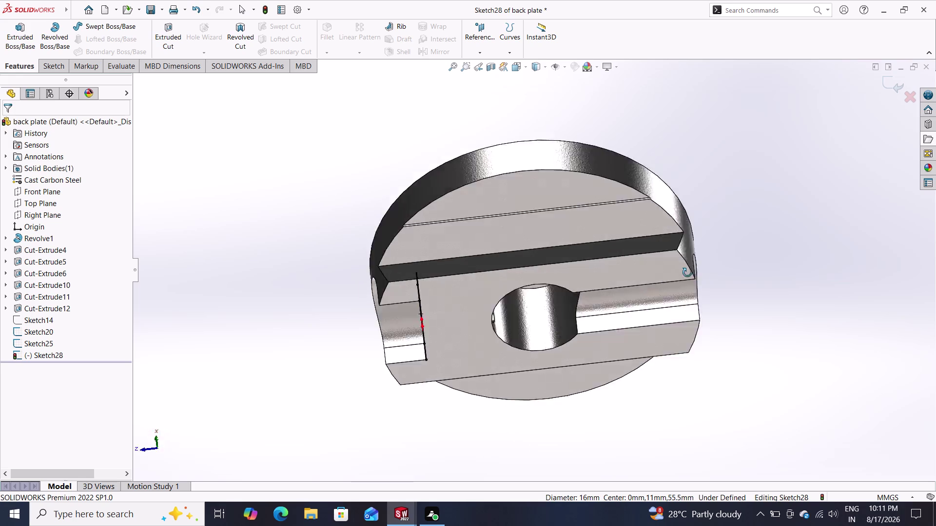
middle_drag(663, 265, 754, 293)
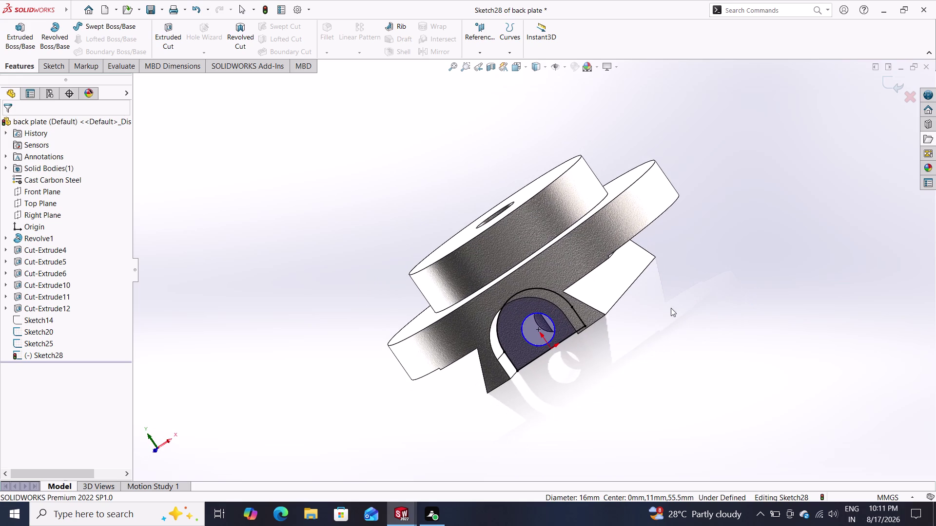
click(579, 315)
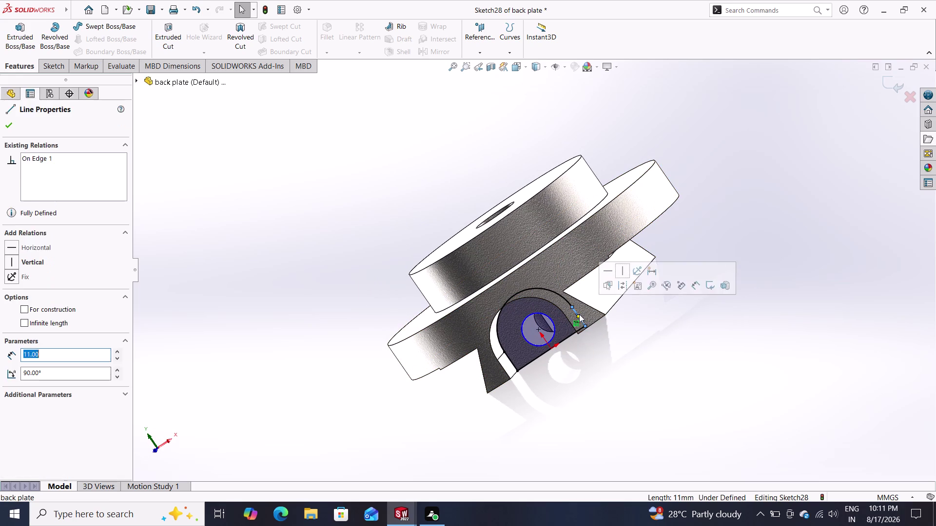
key(Delete)
click(569, 337)
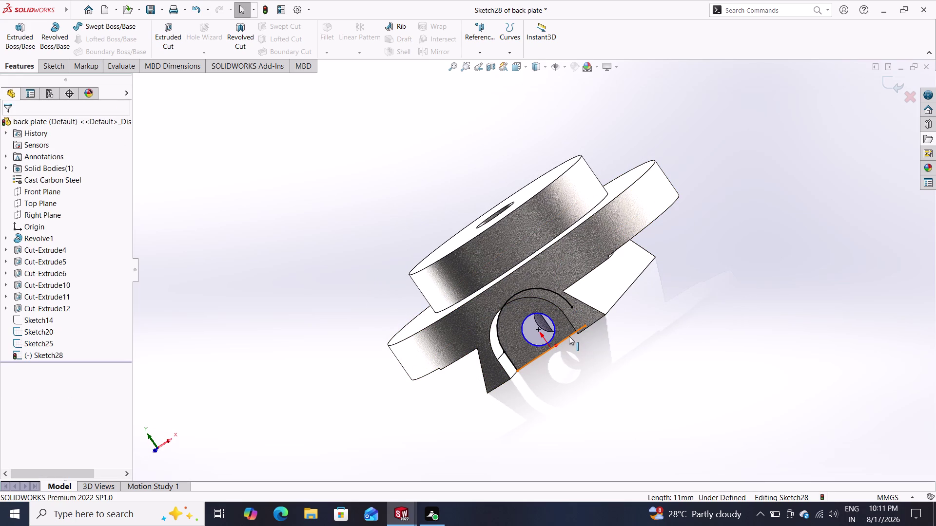
key(Delete)
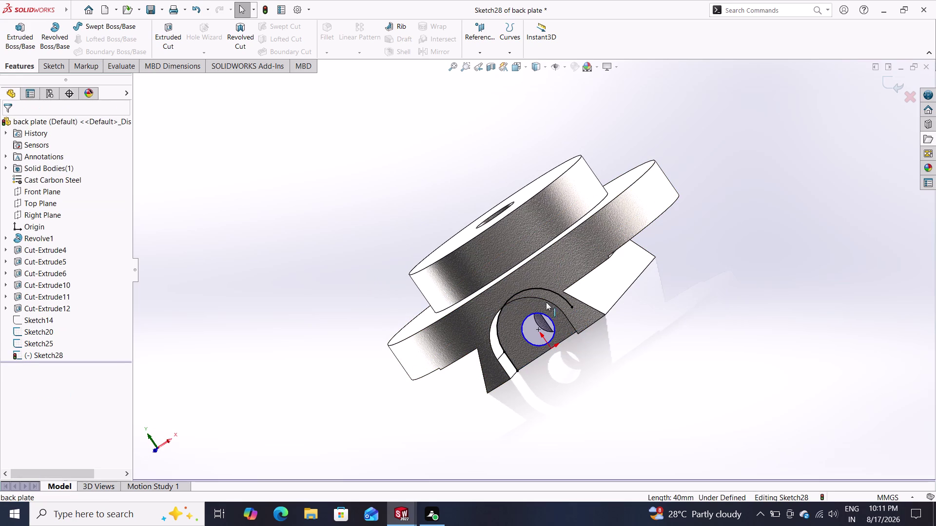
click(538, 289)
key(Delete)
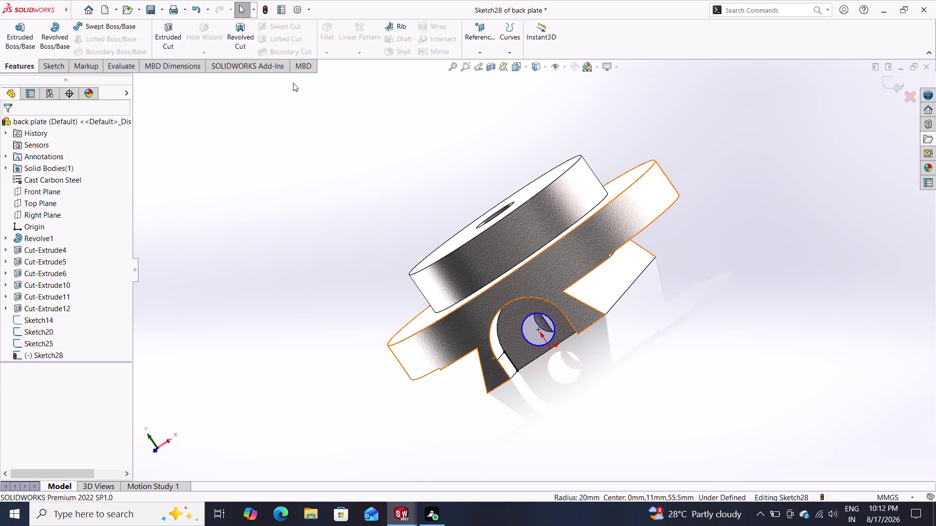
Retry a Helix from the sketch and dismiss the only-a-circle warning.
click(507, 54)
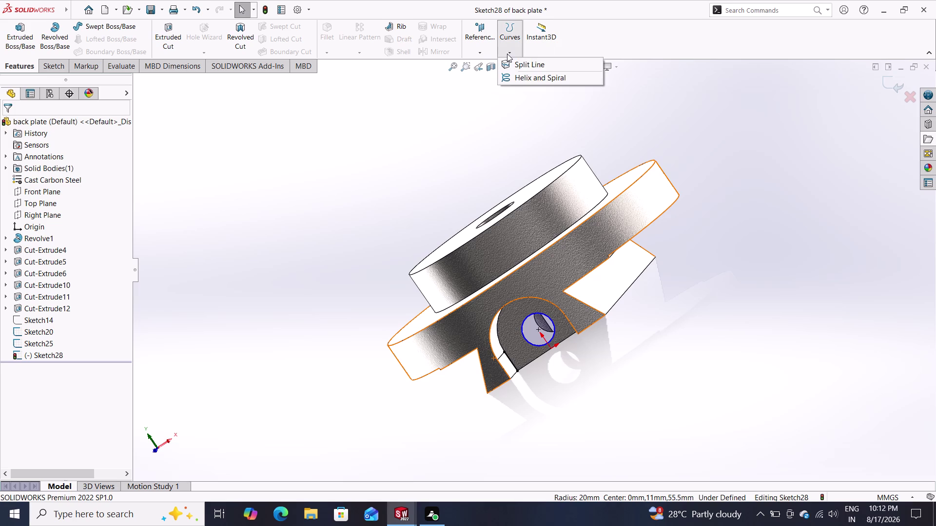
click(526, 77)
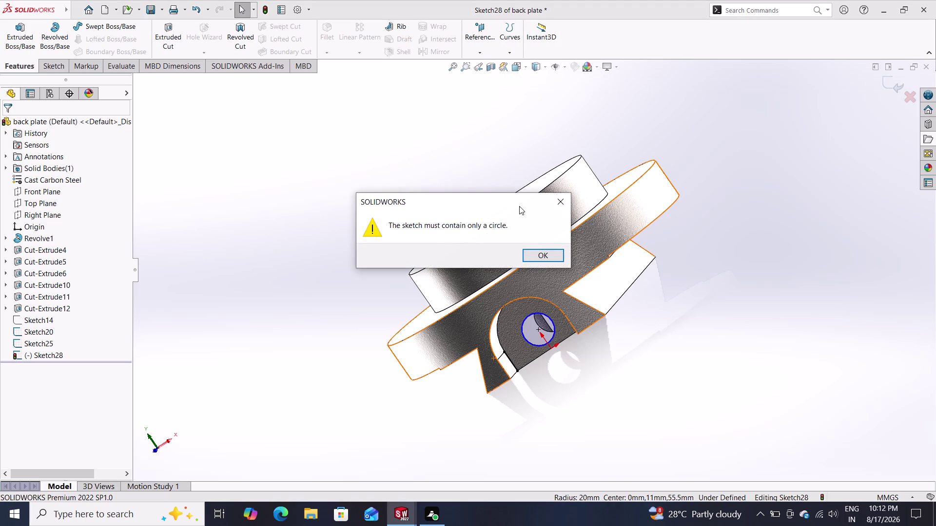
click(540, 256)
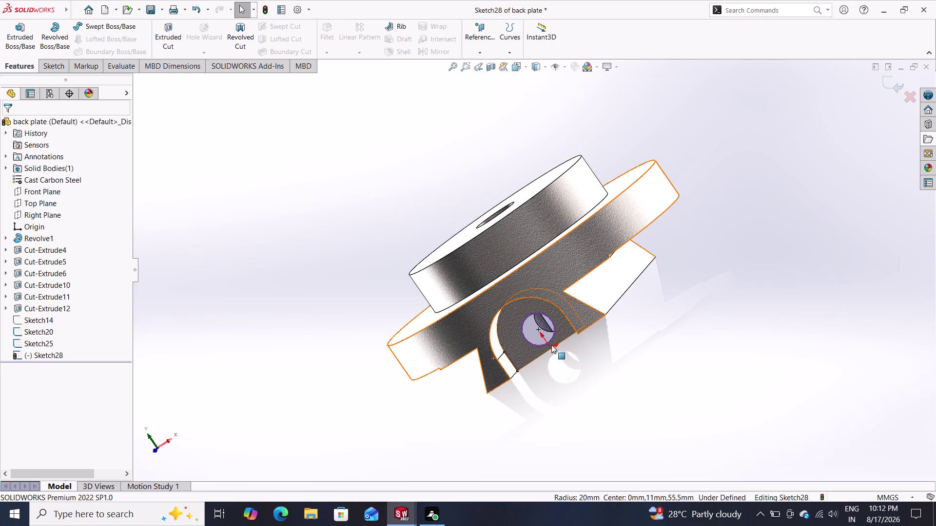
Zoom in and select the sketch line's lower endpoint at X -20, Y 0.
scroll(up, 3)
scroll(down, 3)
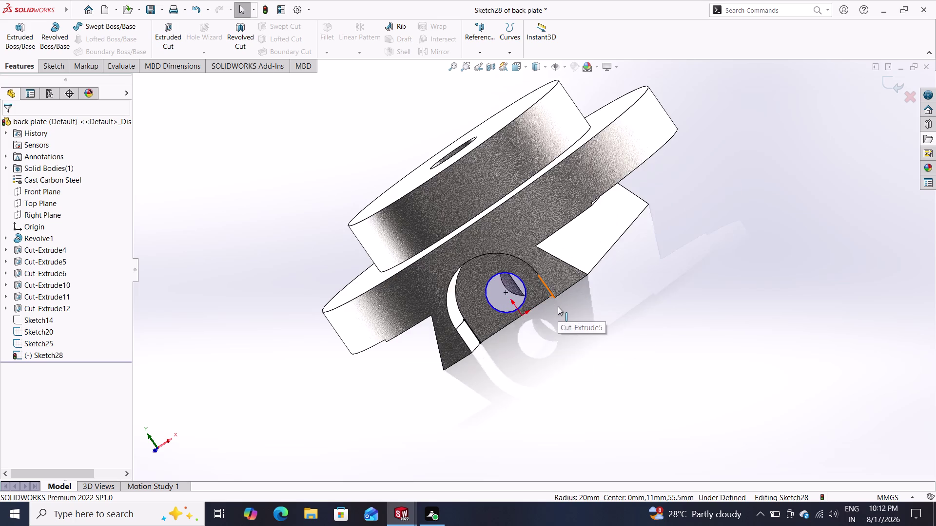
scroll(down, 3)
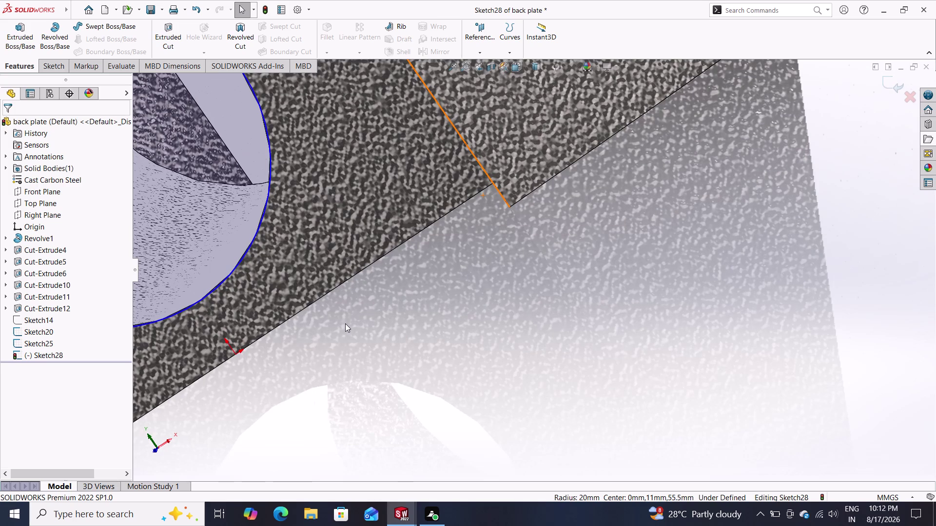
scroll(down, 3)
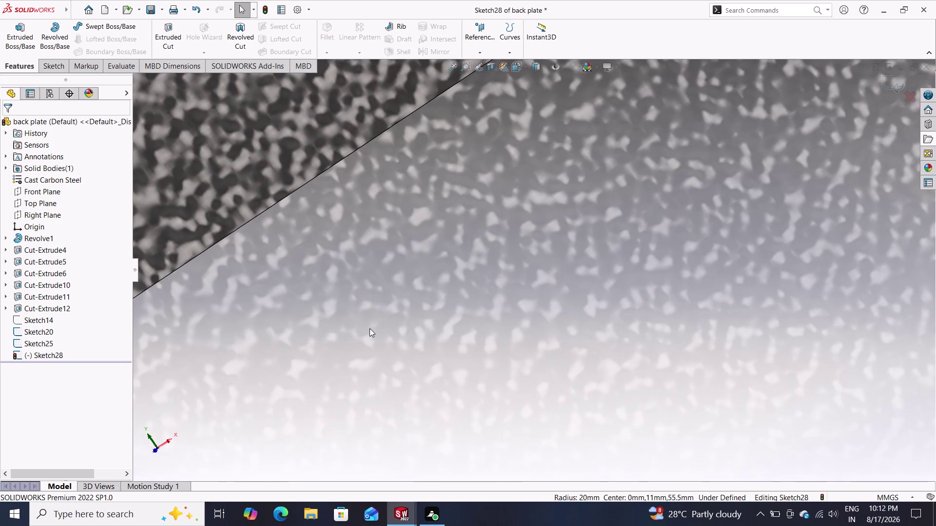
scroll(up, 3)
scroll(up, 3)
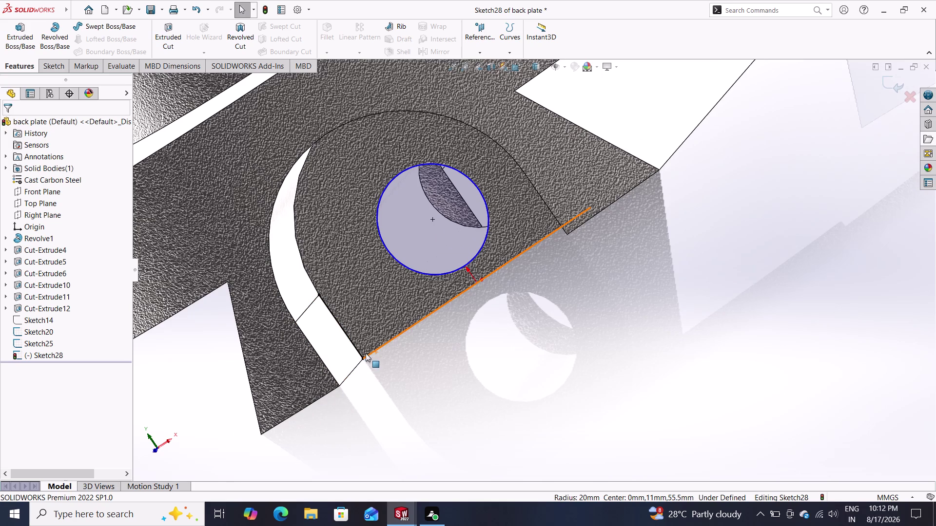
click(363, 357)
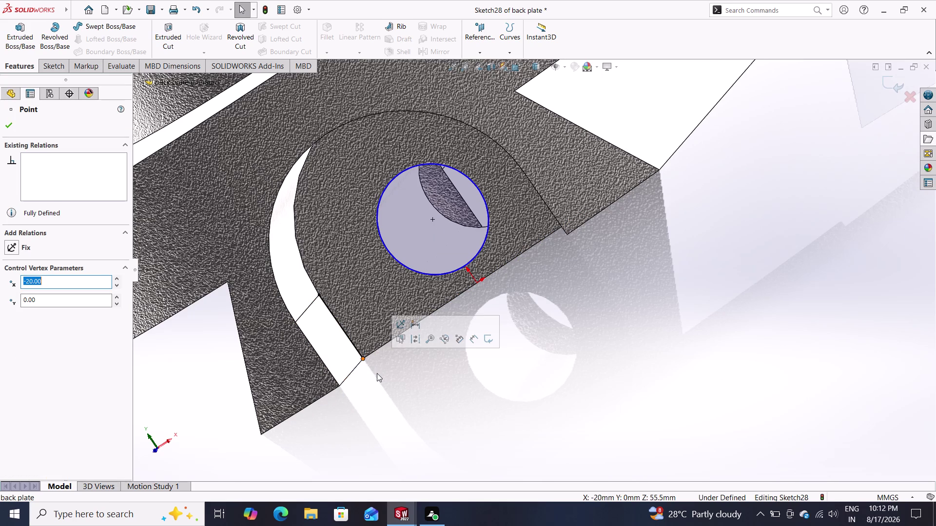
key(Escape)
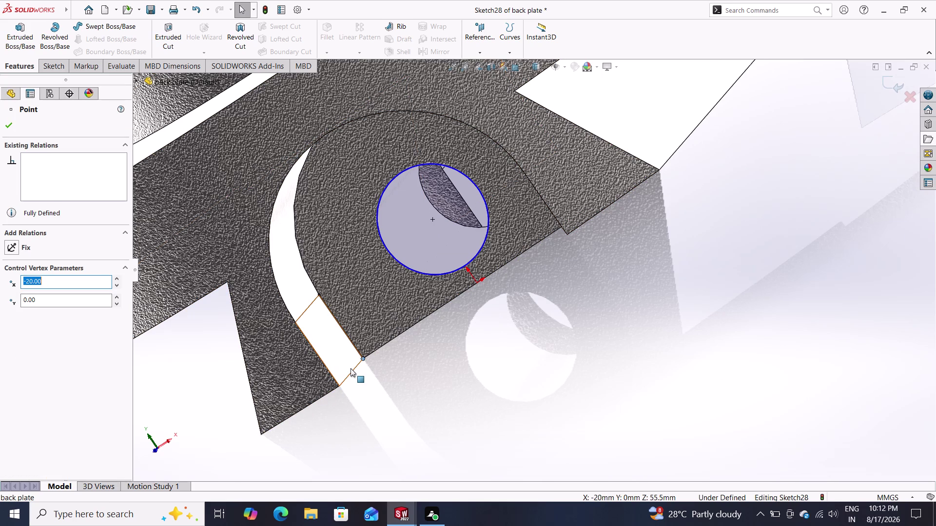
key(Delete)
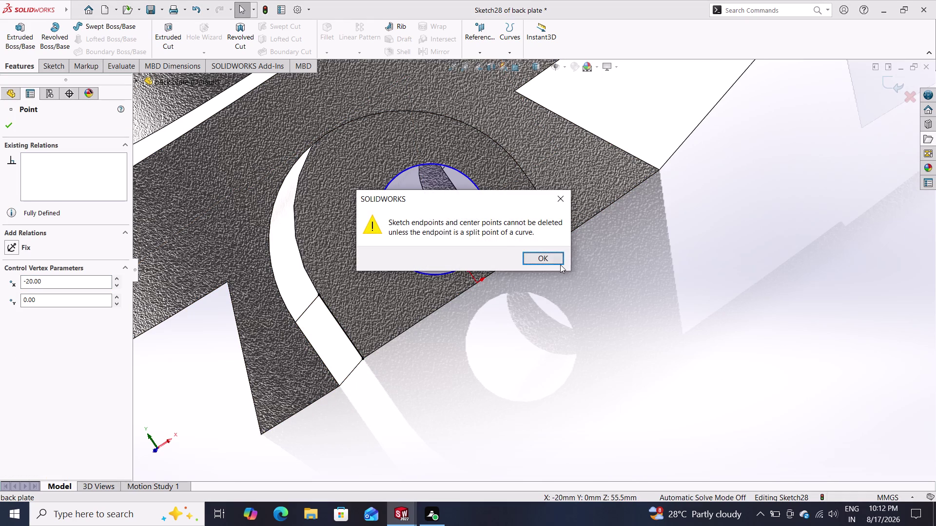
click(536, 254)
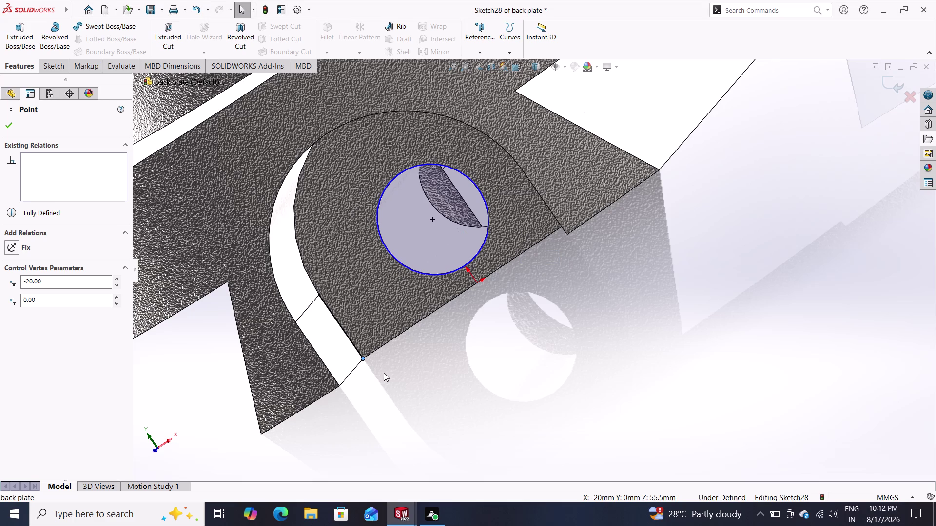
scroll(down, 3)
scroll(down, 3)
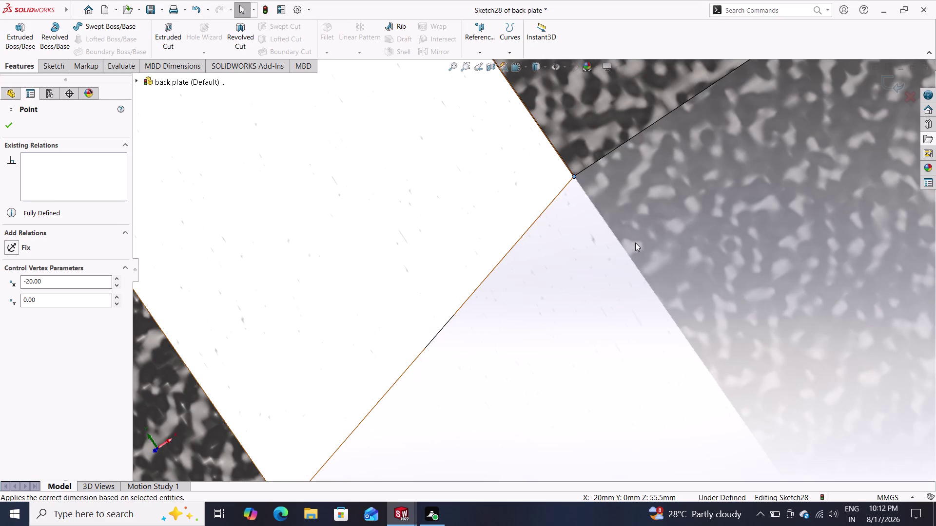
scroll(up, 3)
scroll(up, 3)
scroll(up, 3)
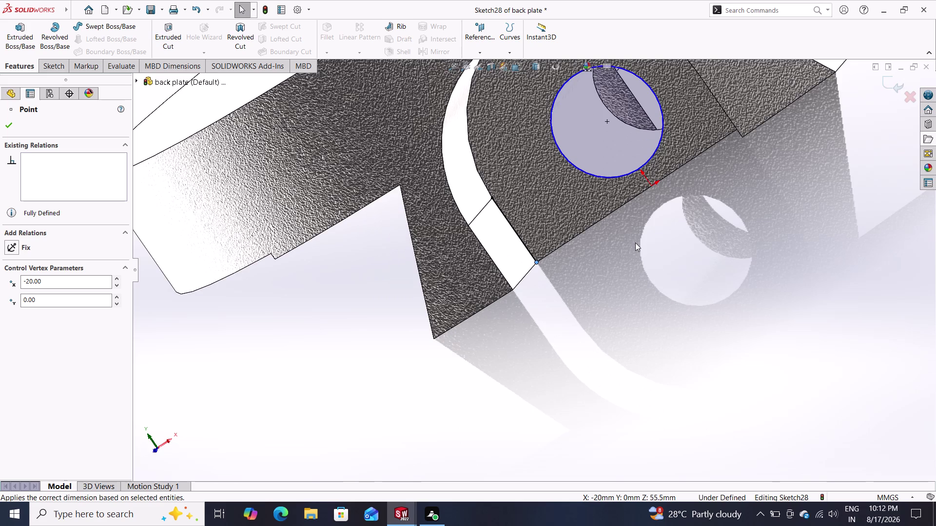
middle_drag(681, 224, 641, 242)
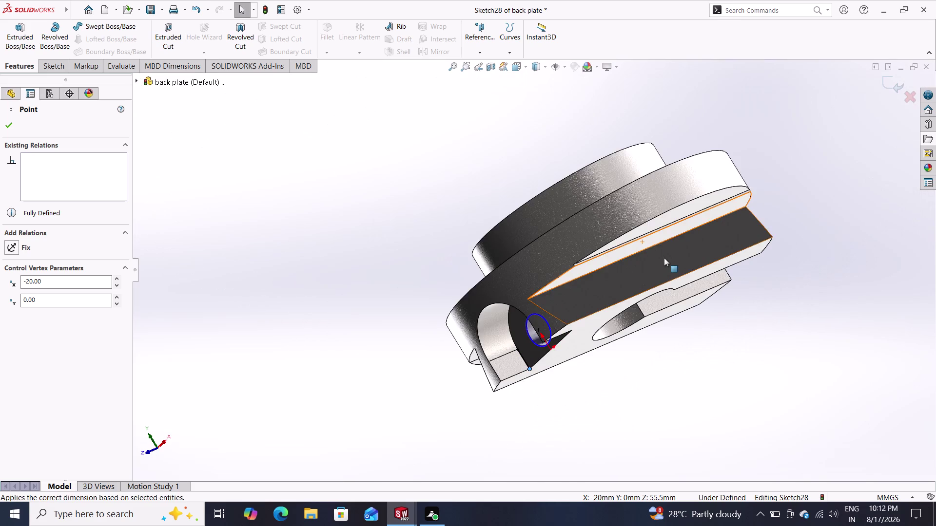
middle_drag(667, 258, 692, 269)
middle_click(707, 281)
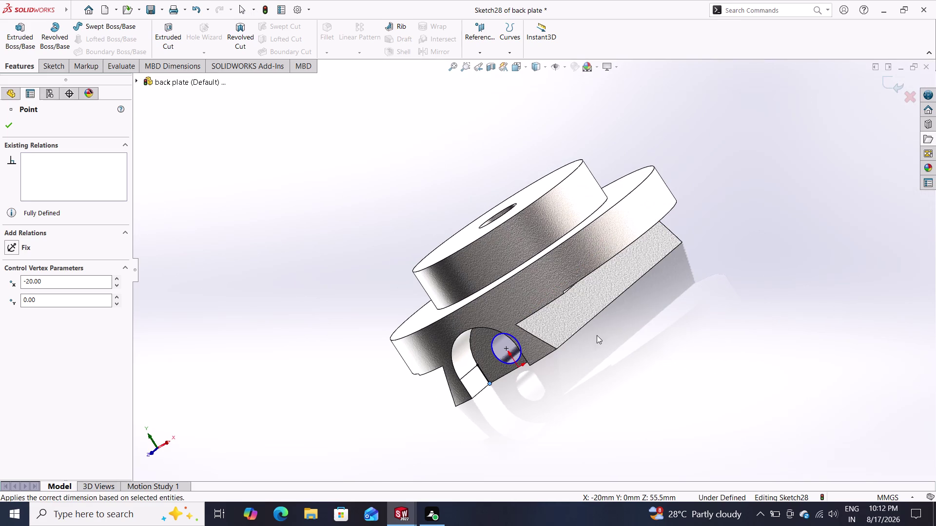
click(482, 372)
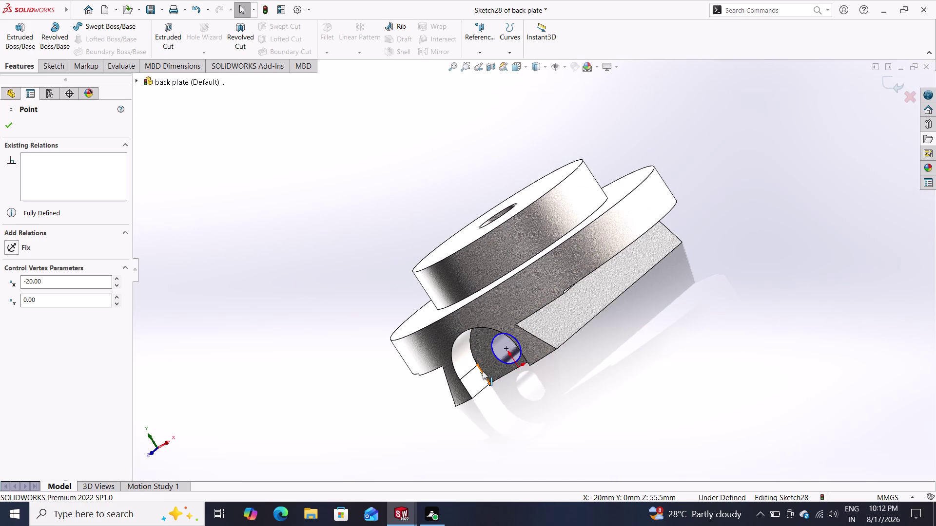
key(Delete)
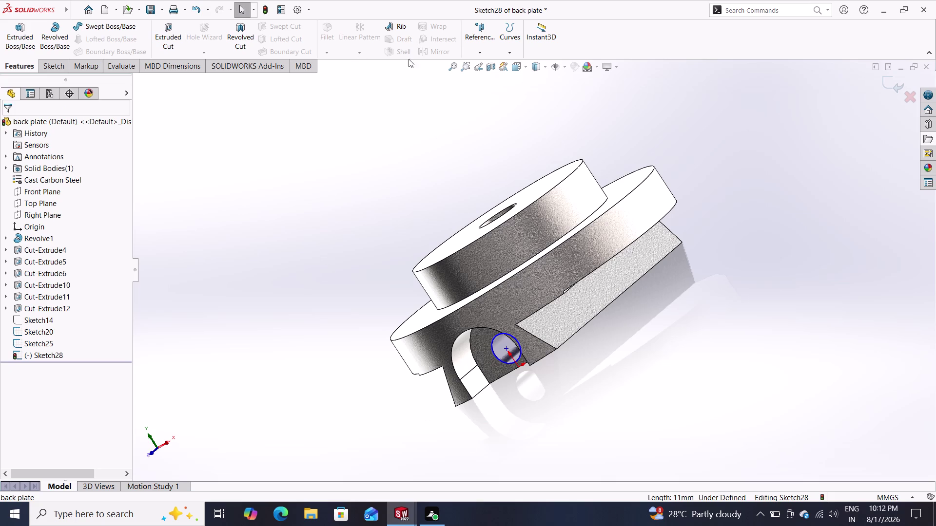
Start a Helix/Spiral on the hole circle from the Curves dropdown.
click(487, 56)
click(511, 52)
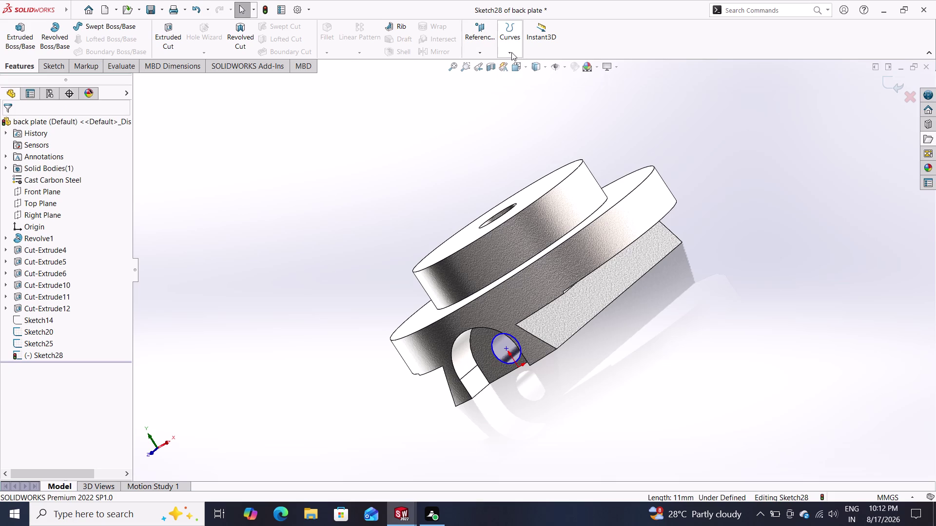
click(511, 52)
click(512, 52)
click(511, 53)
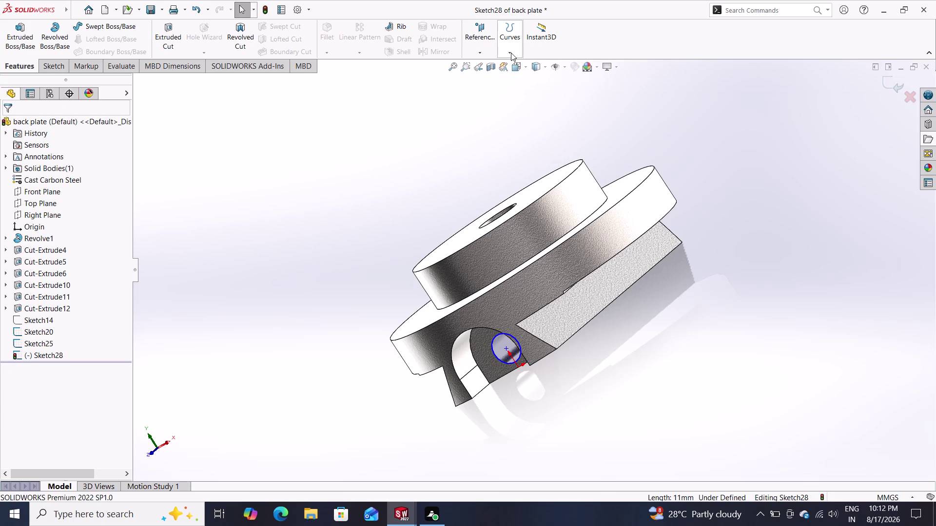
click(511, 53)
click(517, 78)
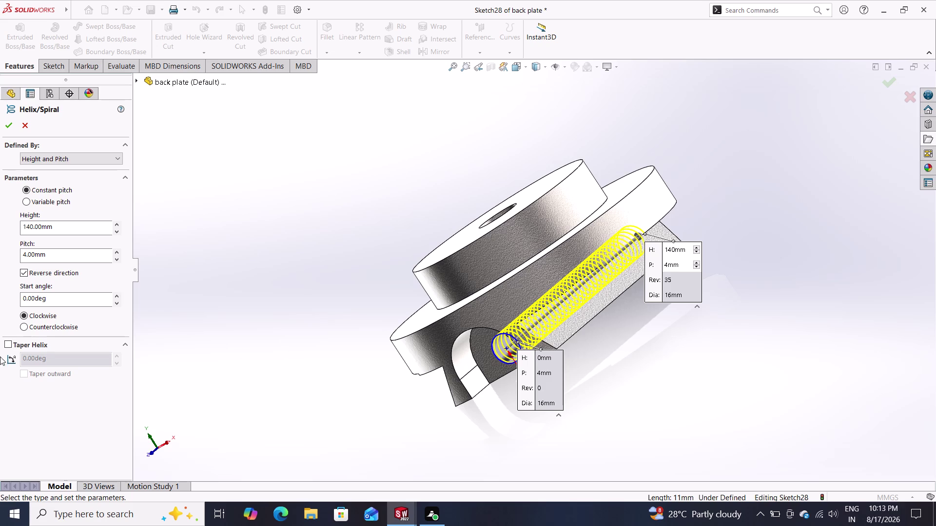
Set the helix height to 55.5 mm, wind it counterclockwise, and confirm Helix/Spiral6.
drag(67, 225, 0, 228)
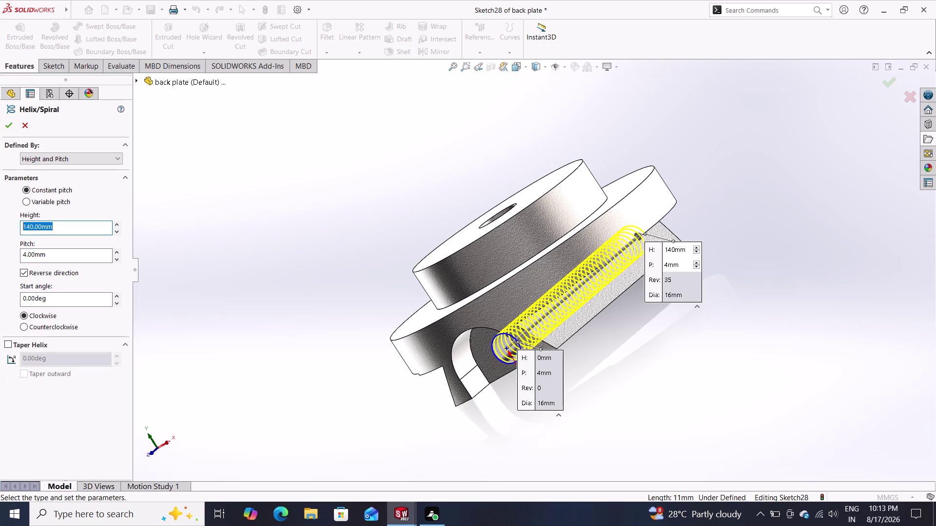
drag(0, 228, 0, 229)
text(55.)
text(50)
key(Return)
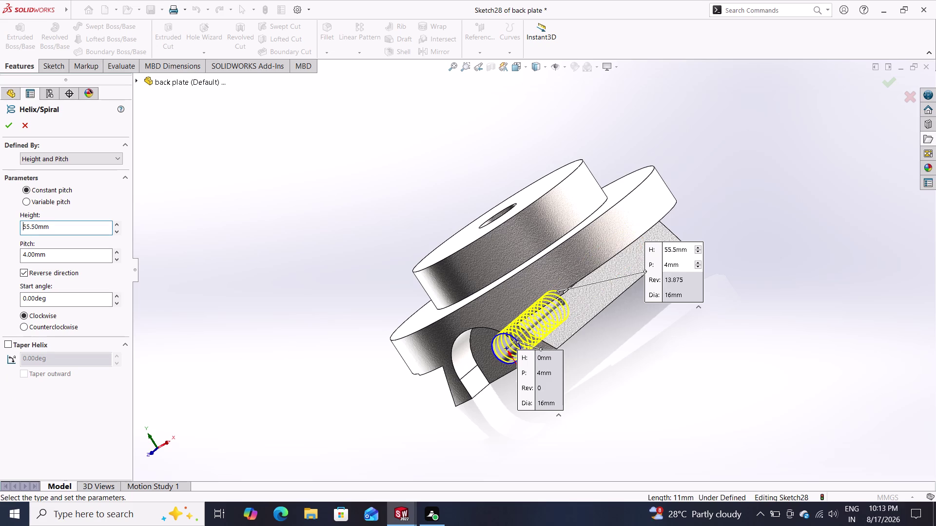
click(31, 331)
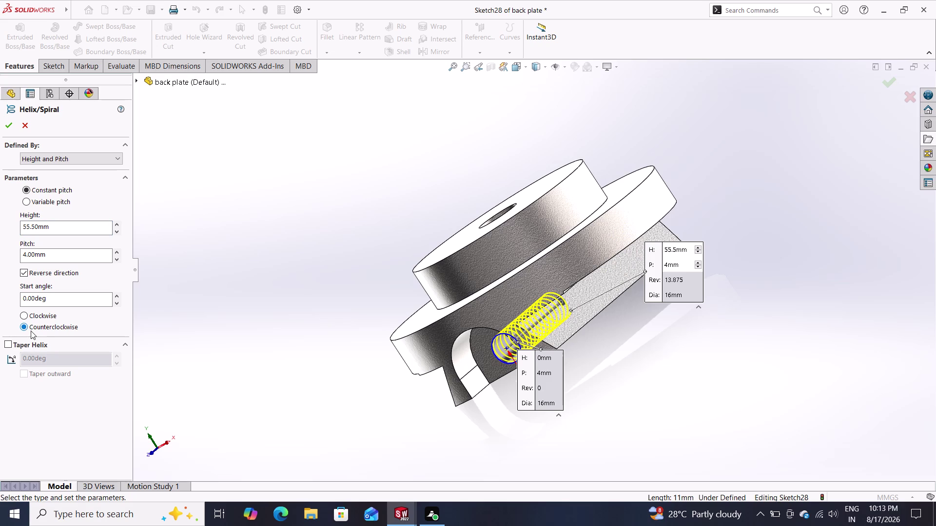
click(8, 123)
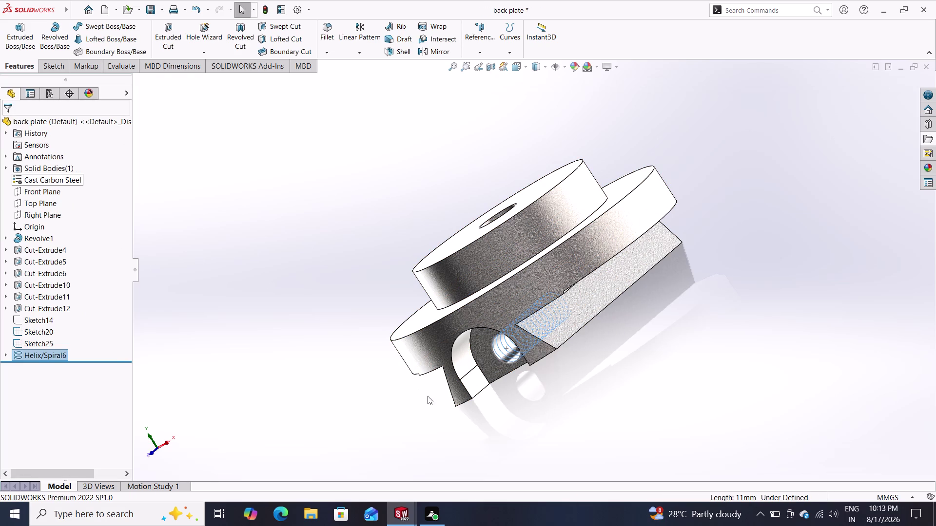
Orbit around Helix/Spiral6 to inspect it, then return to a front-on view.
middle_drag(507, 401, 529, 410)
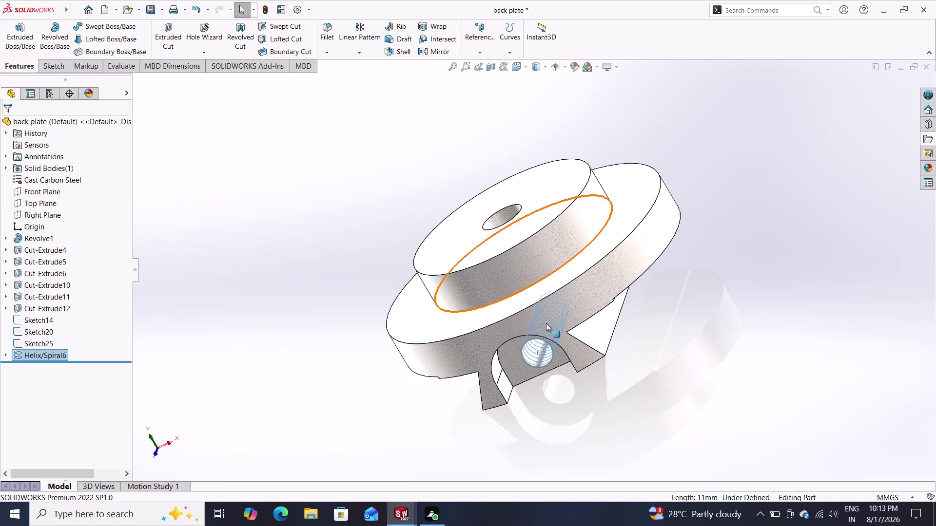
middle_drag(707, 327, 733, 353)
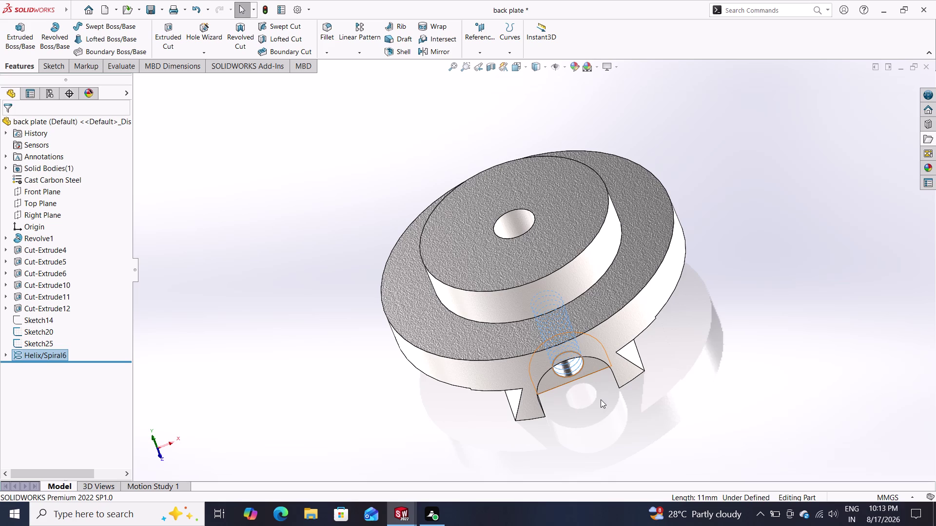
middle_drag(599, 397, 585, 309)
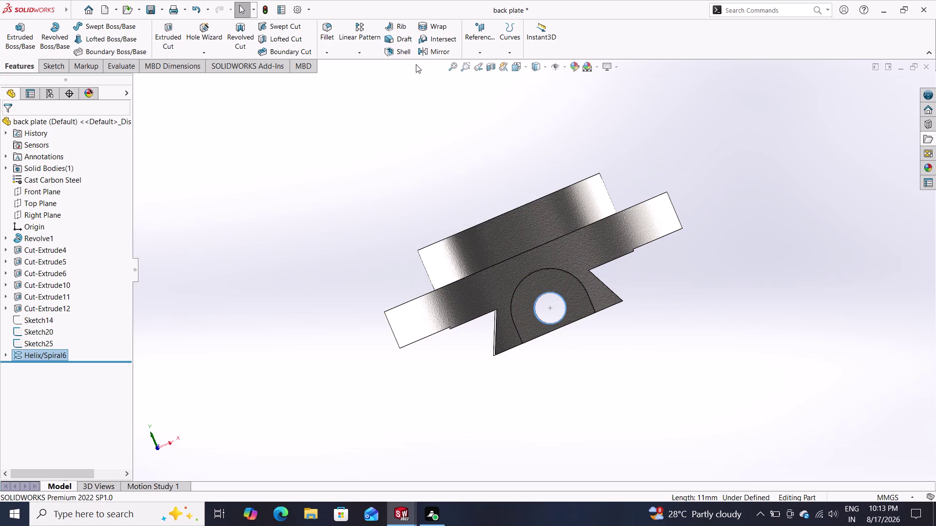
click(479, 51)
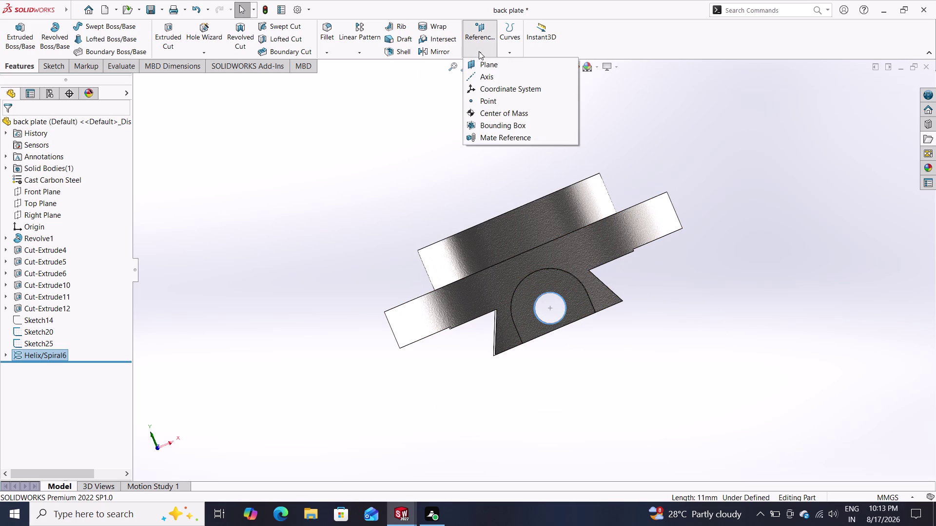
click(485, 69)
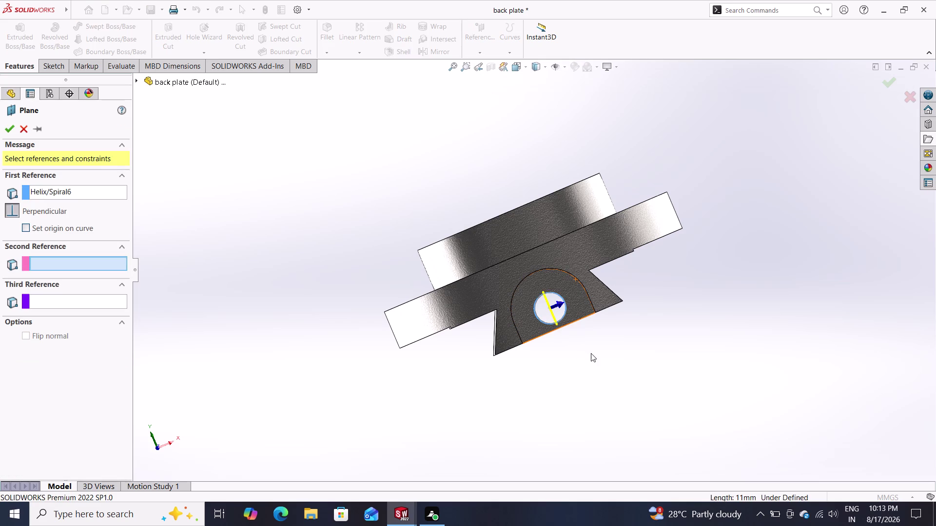
scroll(down, 3)
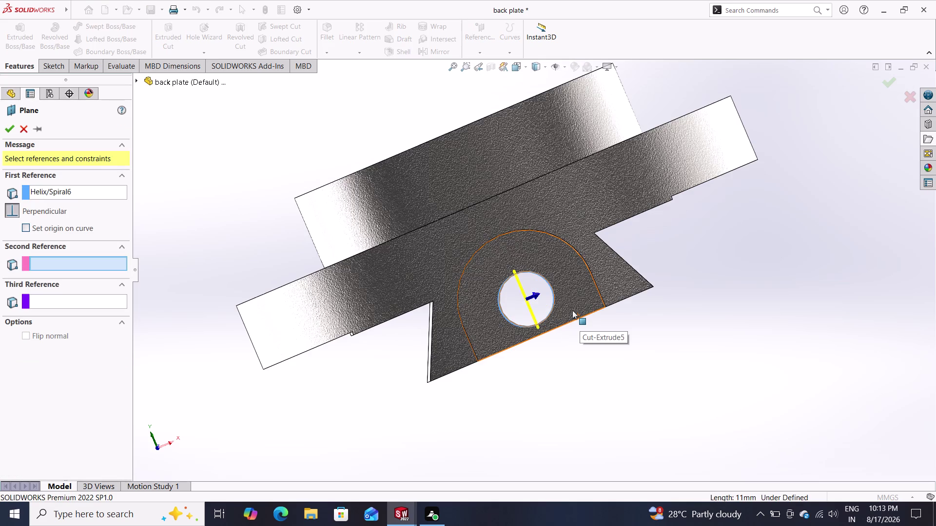
scroll(down, 3)
middle_drag(569, 336, 608, 345)
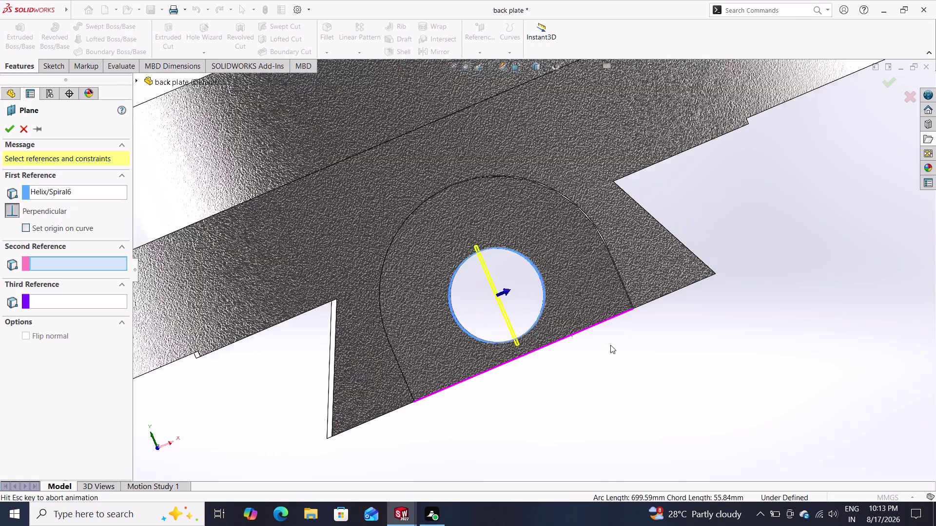
middle_drag(608, 344, 611, 345)
middle_drag(586, 341, 582, 335)
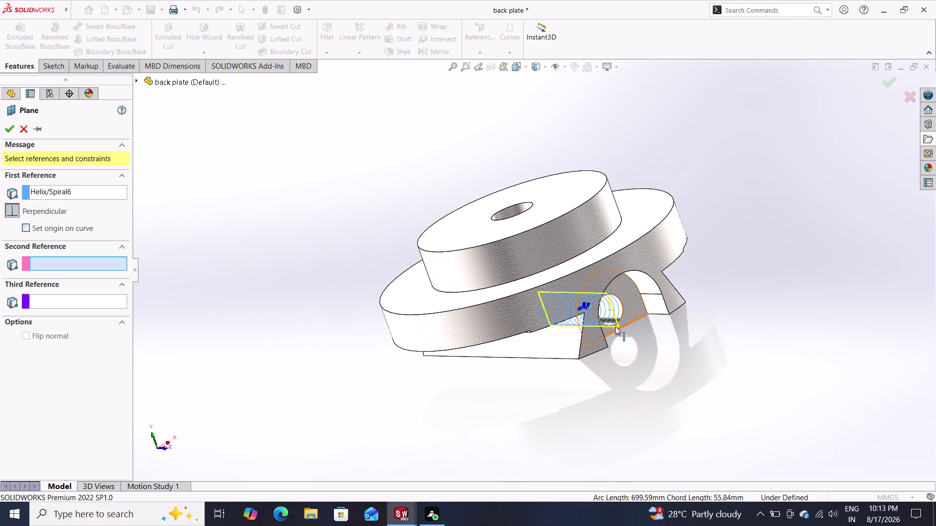
scroll(down, 3)
scroll(down, 3)
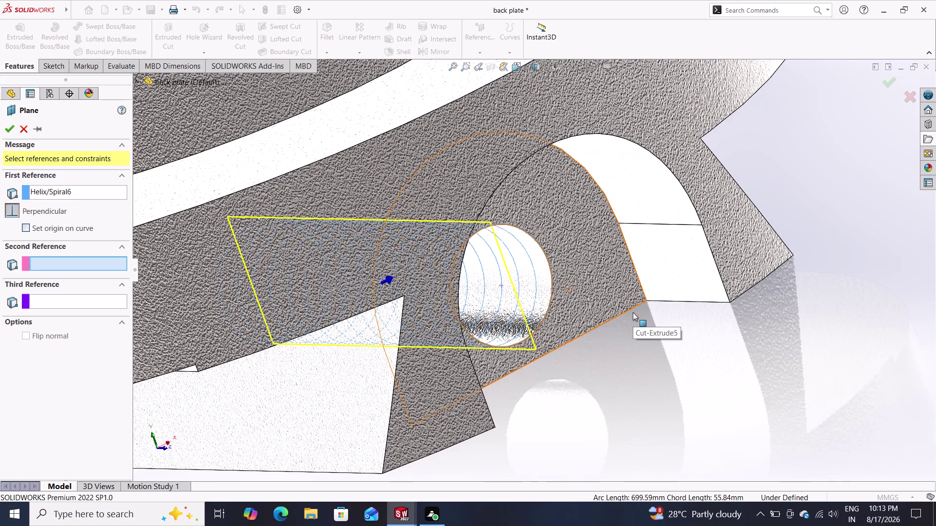
scroll(down, 3)
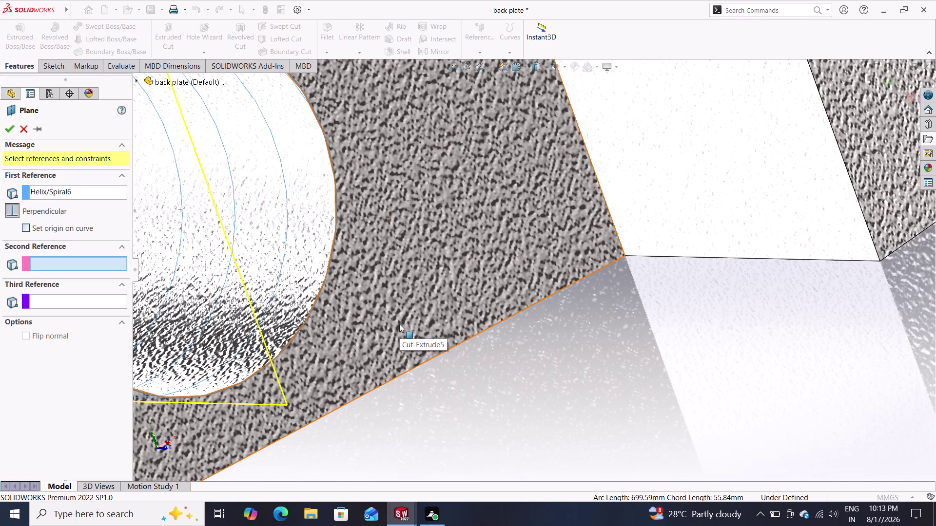
scroll(up, 3)
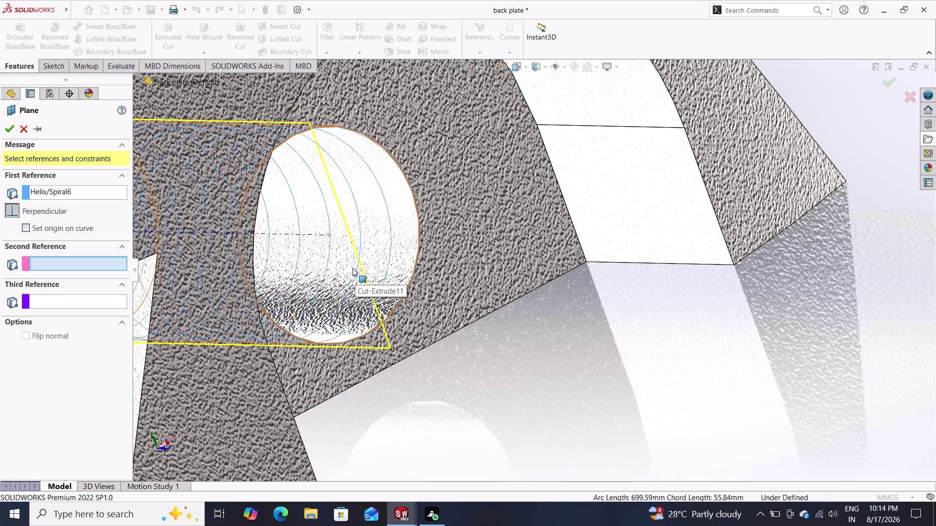
click(399, 165)
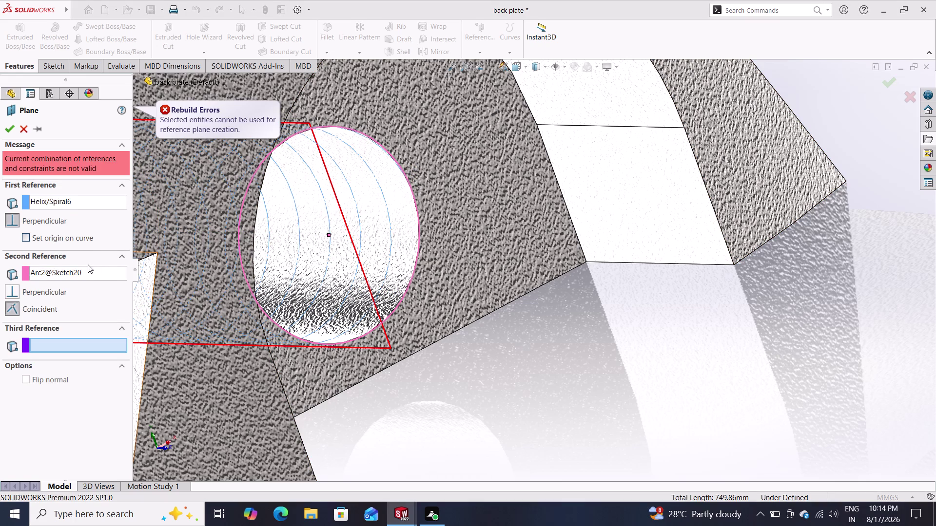
drag(104, 274, 42, 273)
key(Delete)
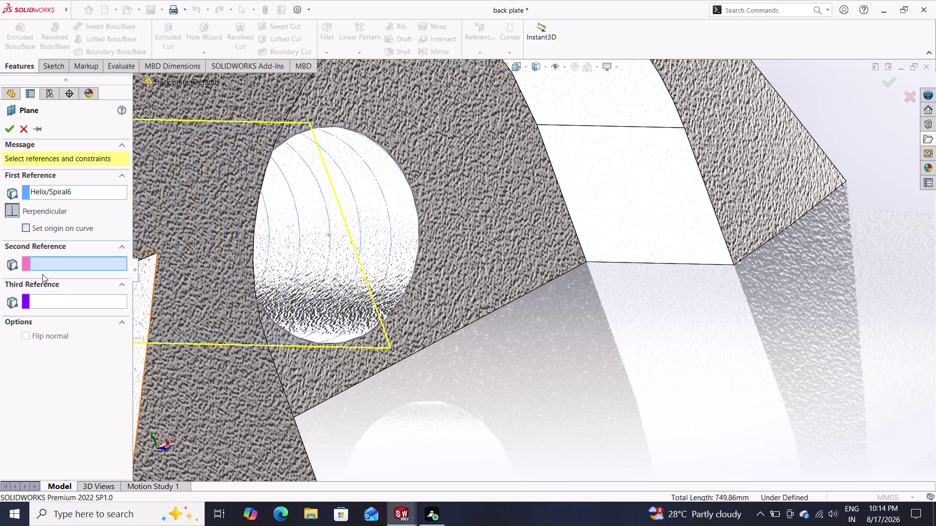
click(23, 121)
click(23, 125)
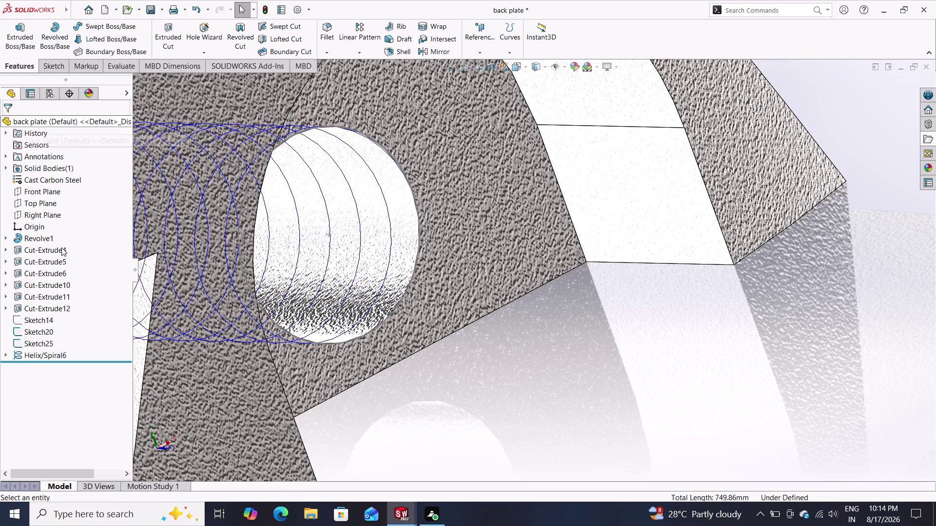
right_click(58, 178)
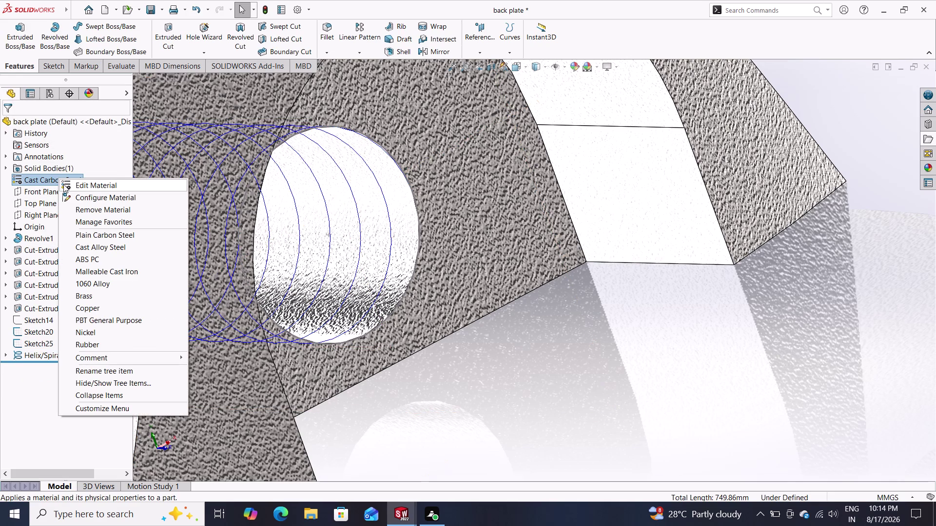
click(141, 387)
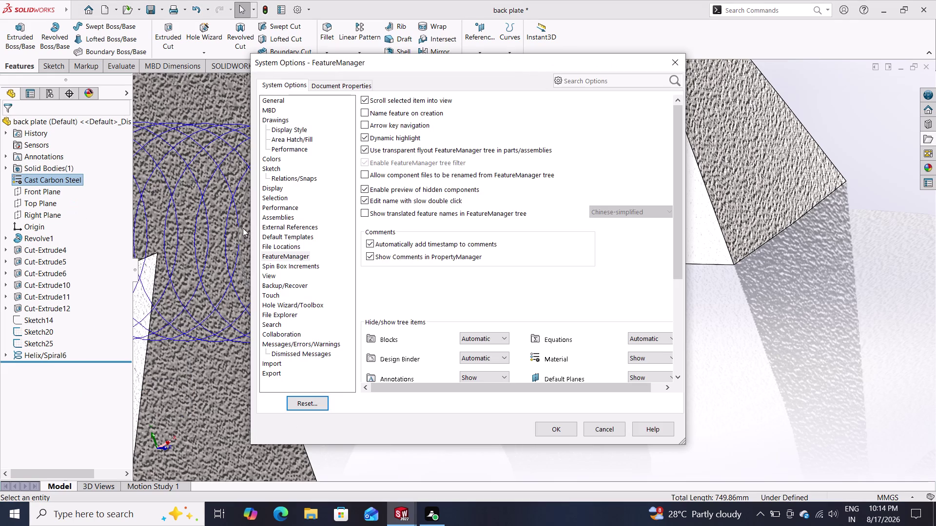
click(674, 65)
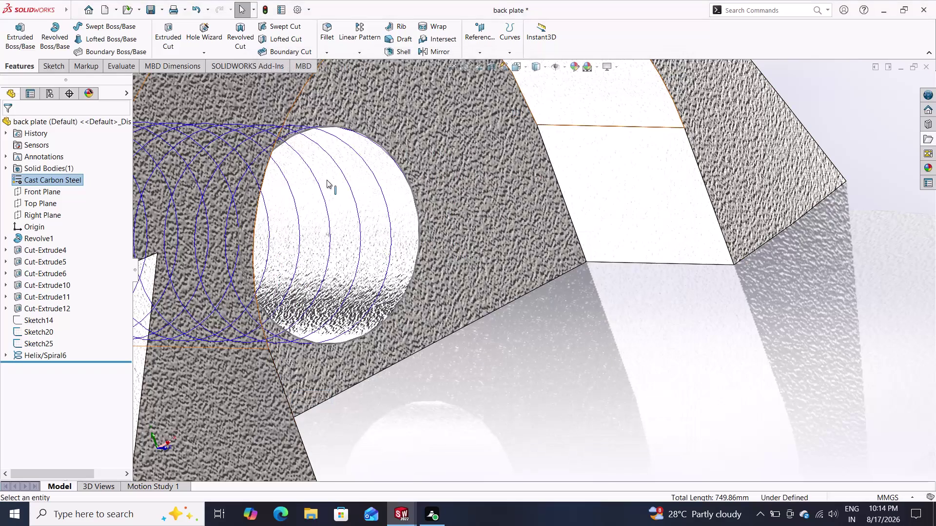
right_click(61, 180)
click(77, 186)
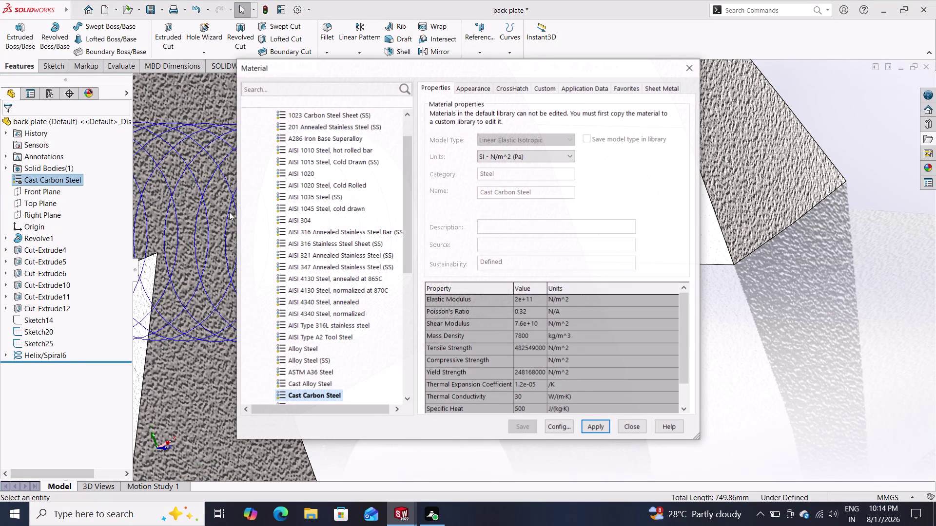
scroll(up, 3)
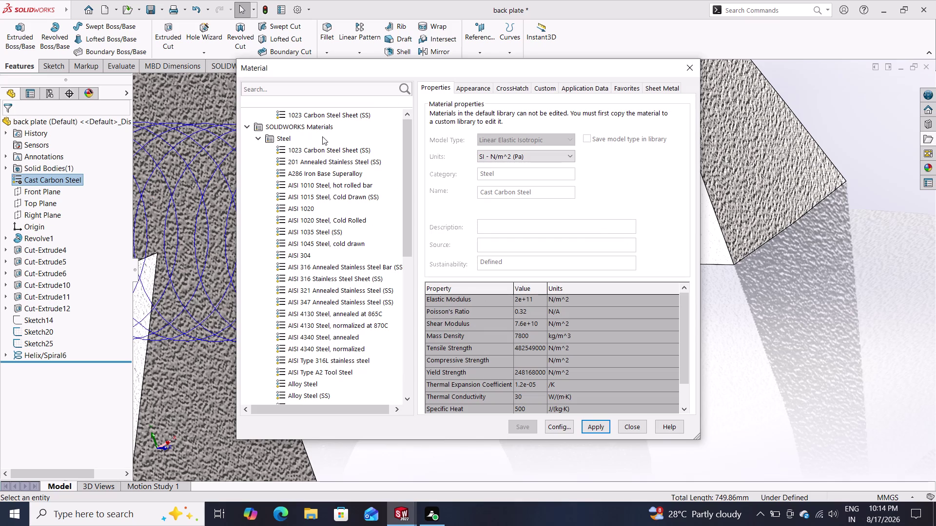
click(322, 130)
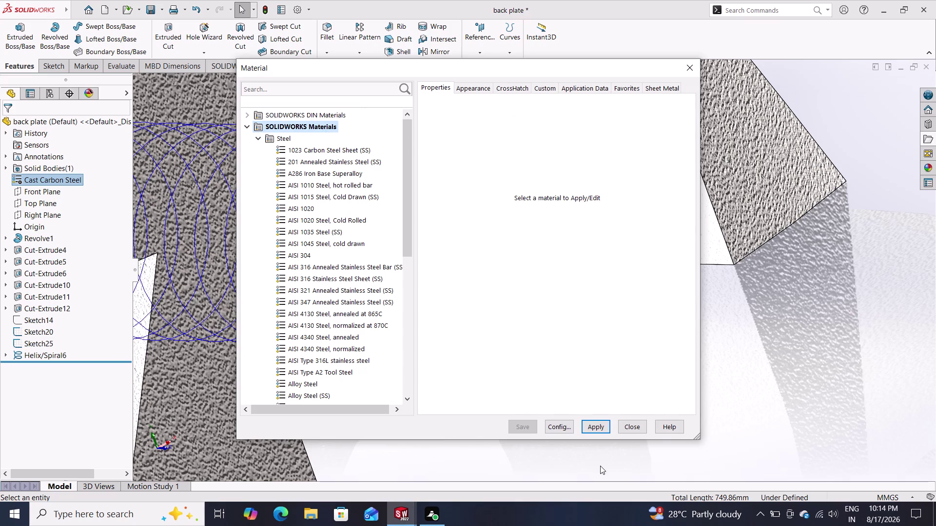
click(598, 433)
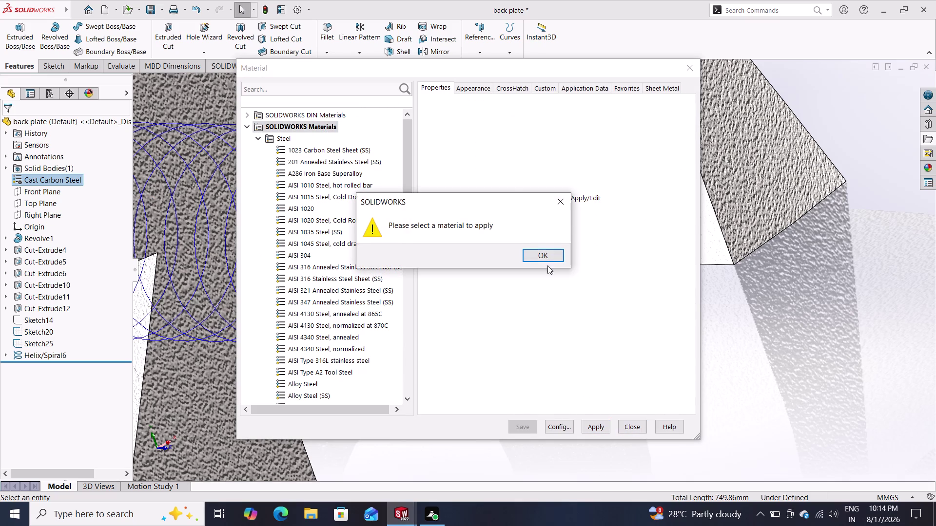
click(546, 252)
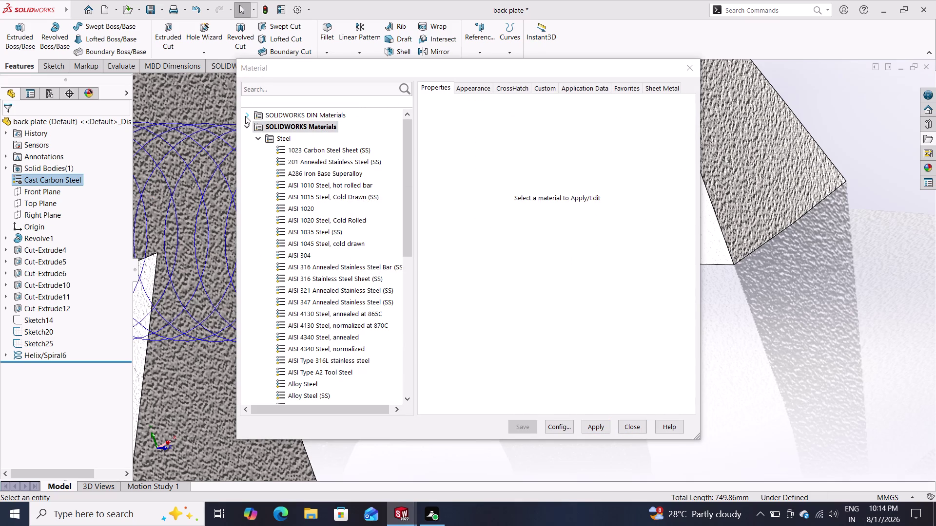
click(245, 116)
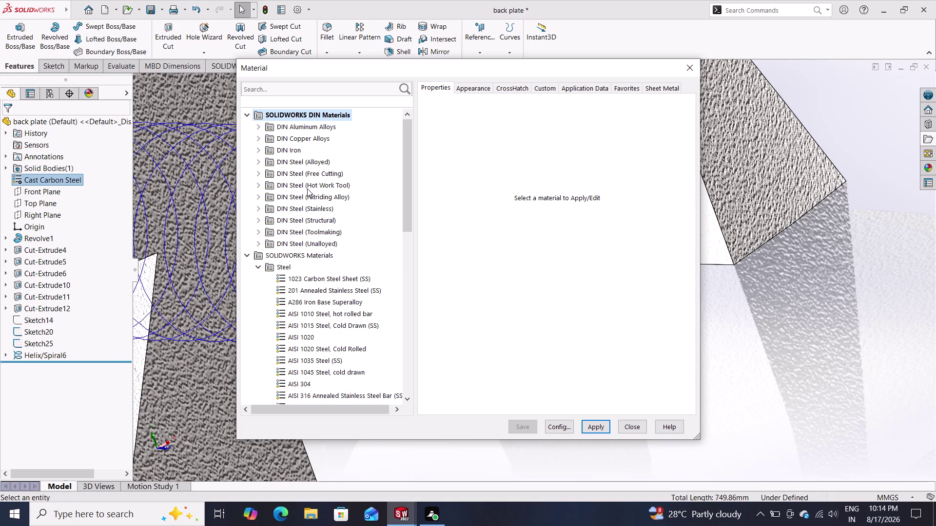
scroll(down, 3)
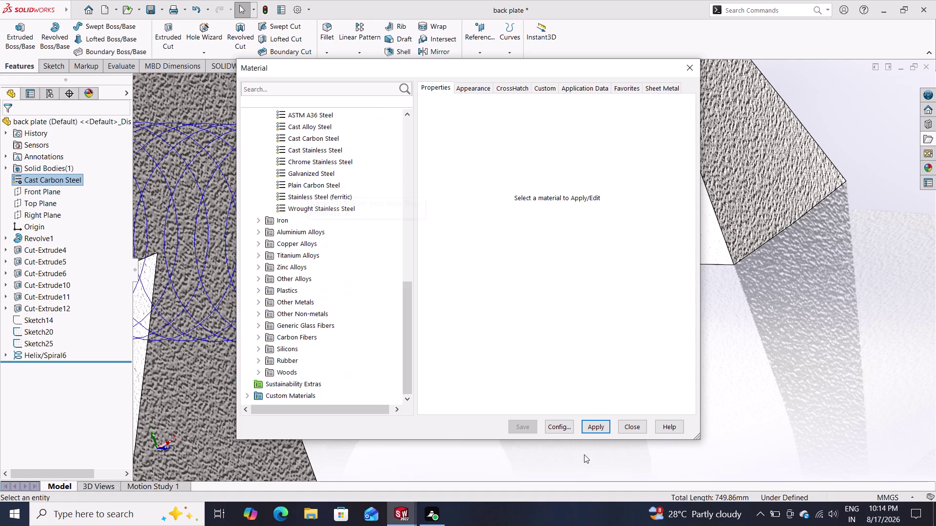
click(637, 427)
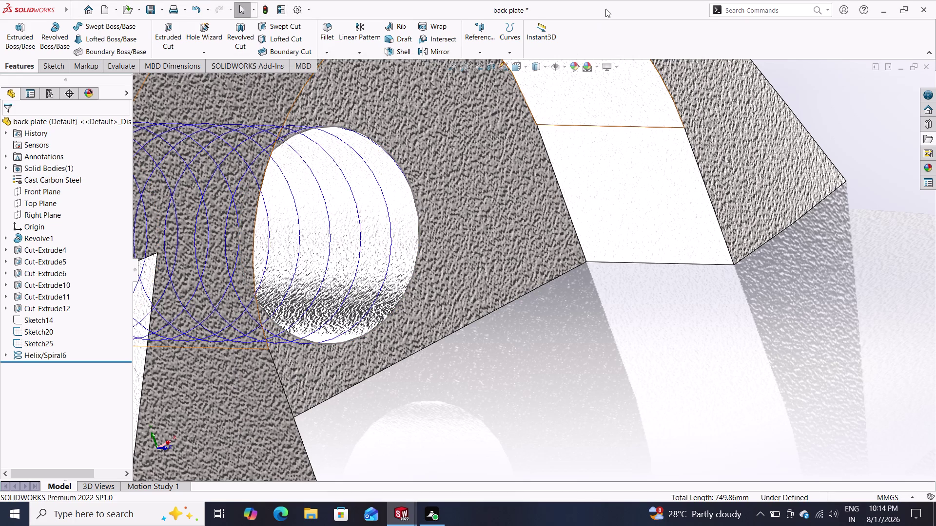
click(597, 69)
click(603, 91)
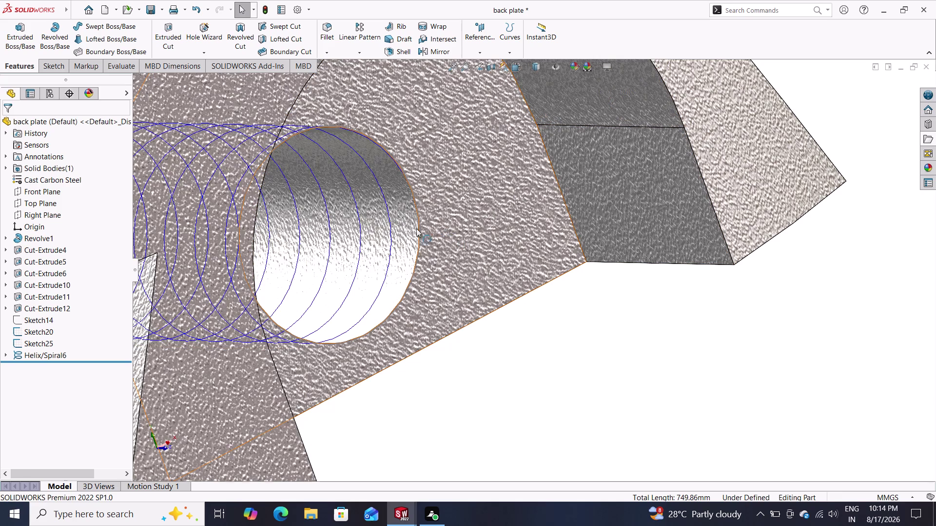
middle_drag(463, 263, 434, 256)
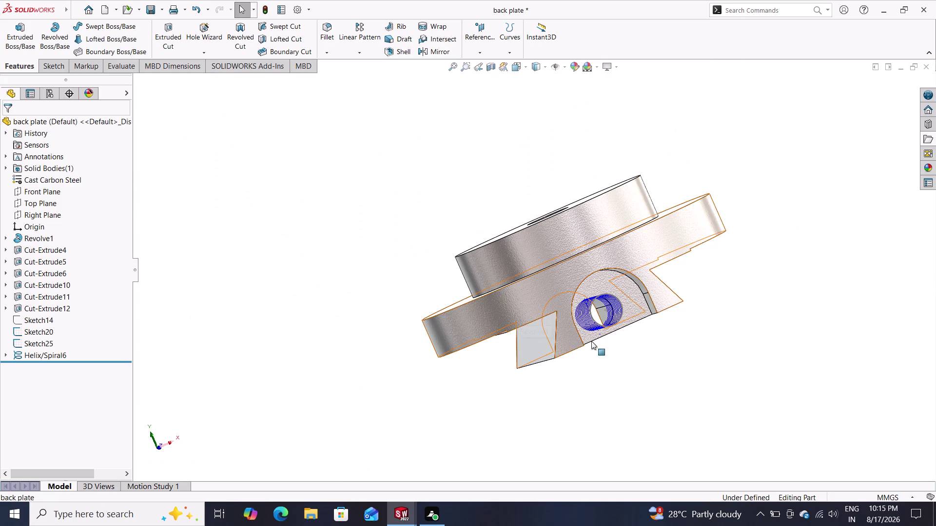
scroll(up, 3)
scroll(down, 3)
scroll(down, 3)
middle_drag(371, 221, 455, 290)
middle_drag(650, 326, 650, 325)
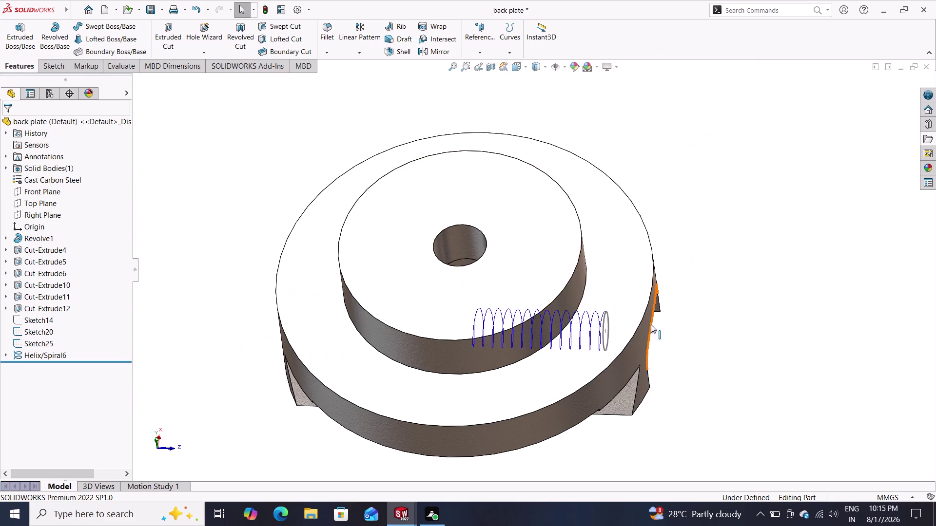
middle_drag(650, 325, 613, 334)
middle_drag(698, 319, 688, 334)
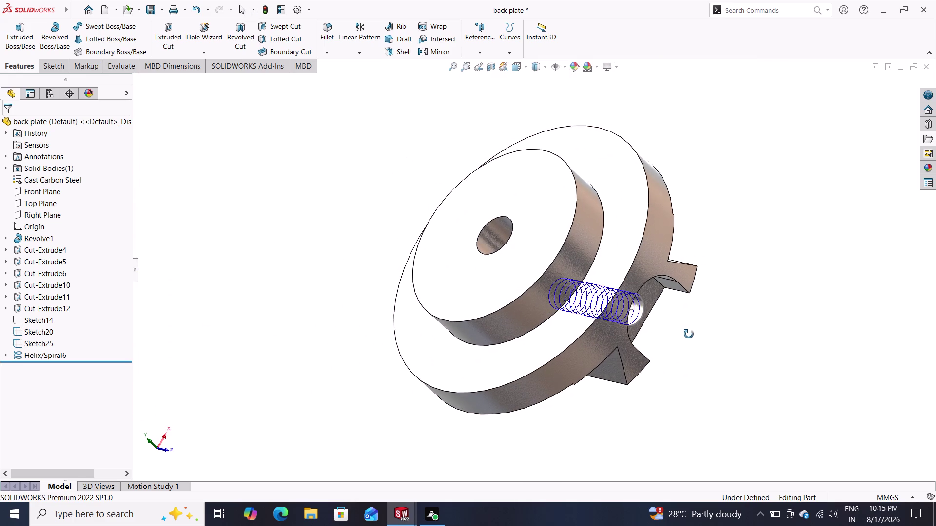
middle_drag(689, 334, 689, 334)
middle_drag(665, 327, 645, 328)
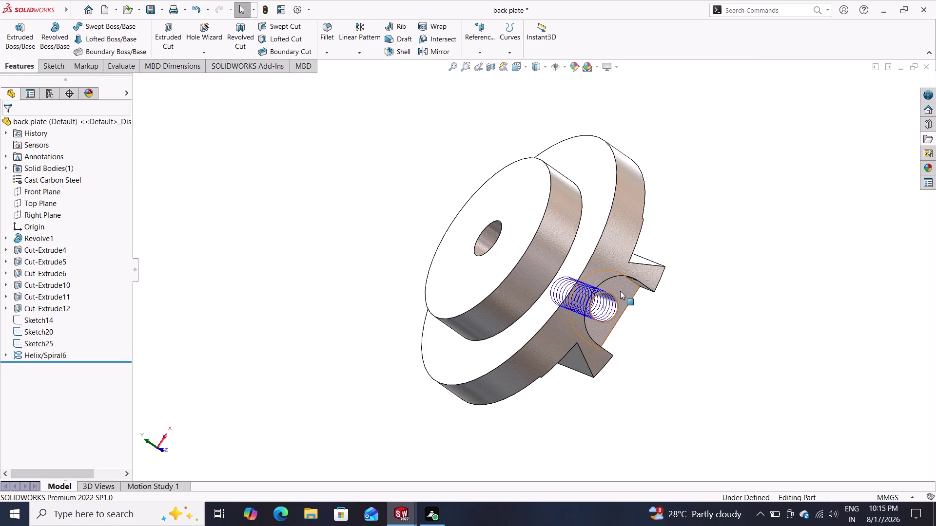
scroll(up, 3)
scroll(down, 3)
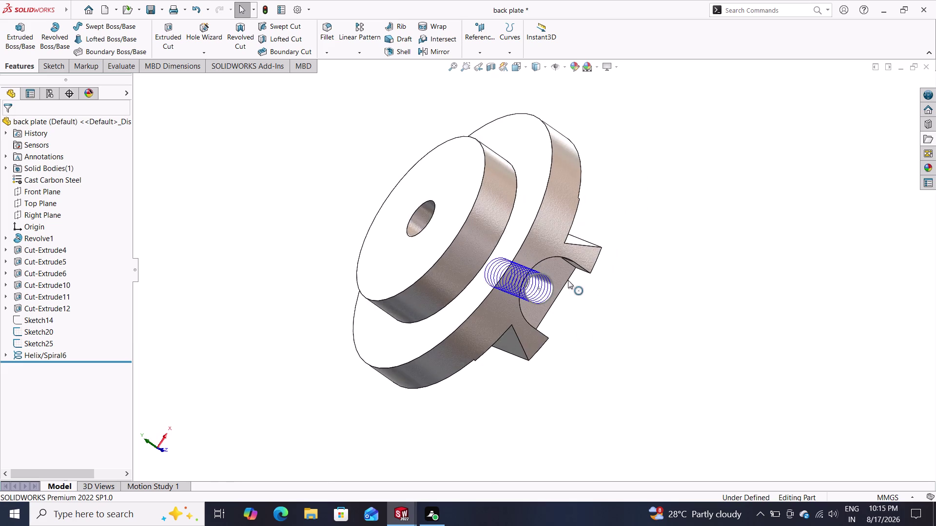
scroll(down, 3)
scroll(down, 3)
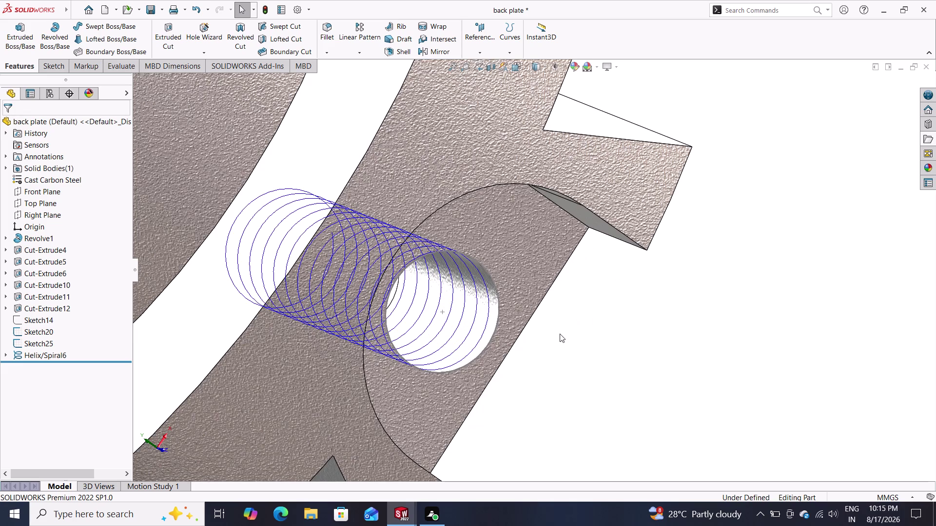
middle_drag(560, 333, 562, 308)
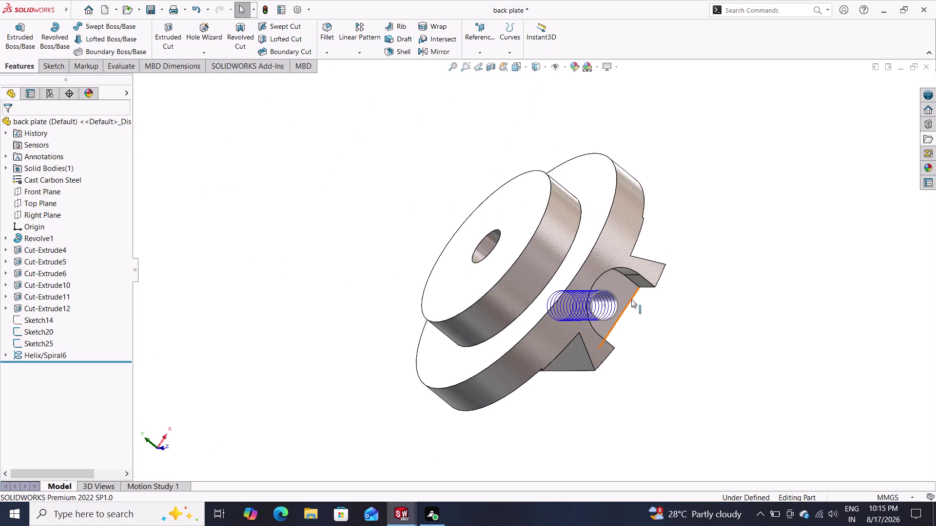
scroll(down, 3)
scroll(down, 3)
scroll(up, 3)
scroll(up, 3)
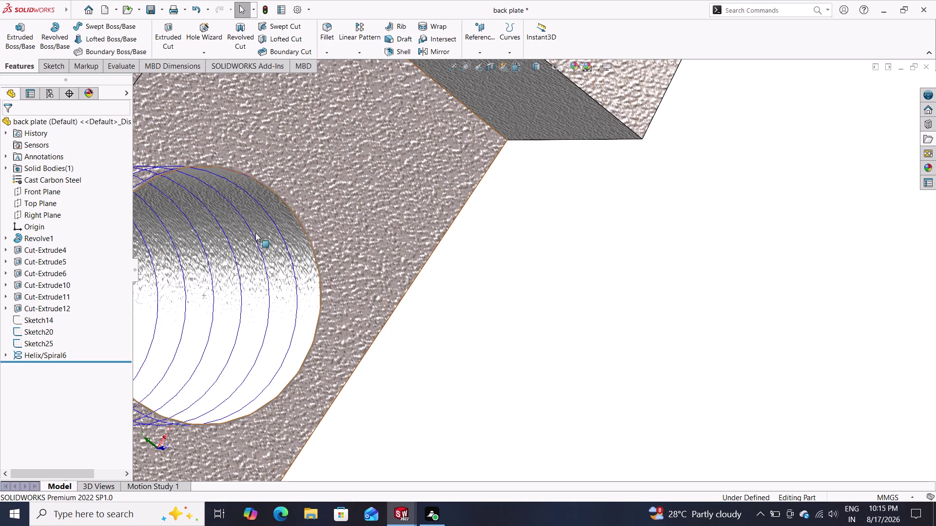
click(261, 181)
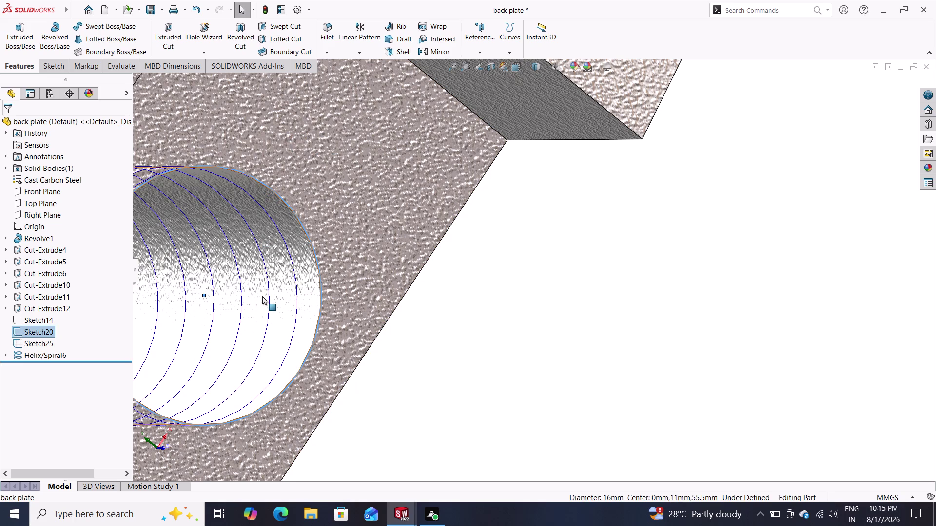
key(Escape)
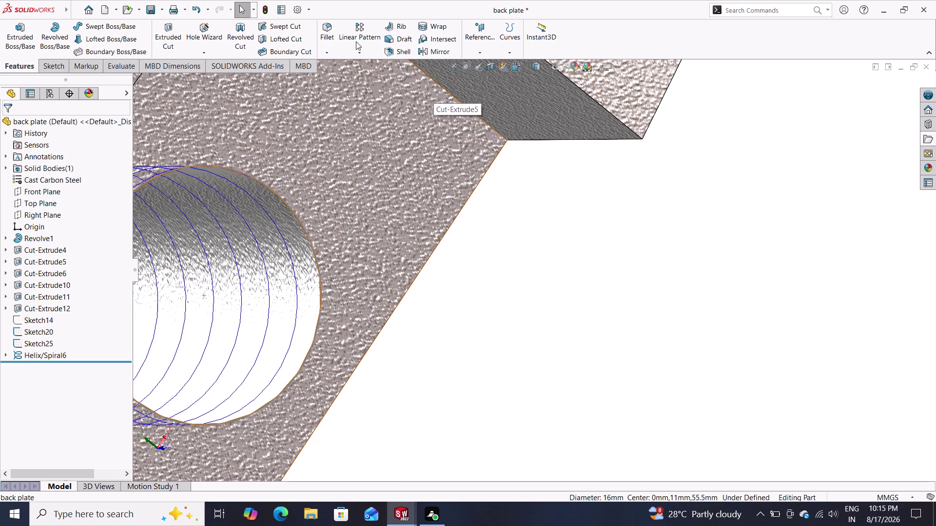
click(477, 54)
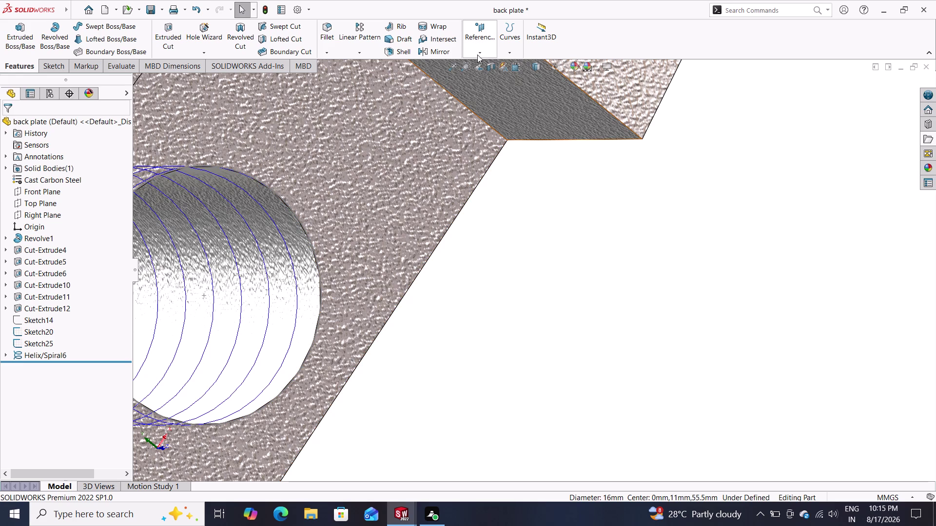
Start a new reference plane and orbit around the hole to the slanted face.
click(485, 68)
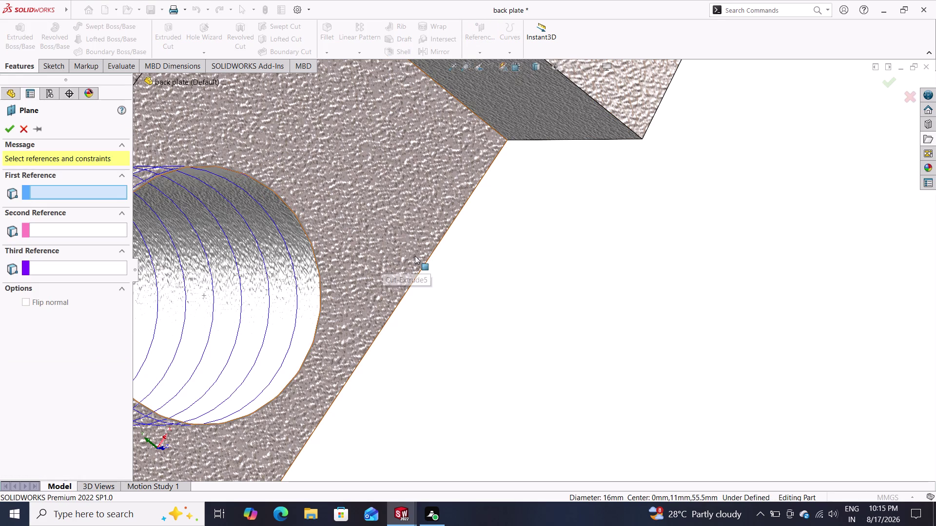
middle_drag(433, 340, 451, 302)
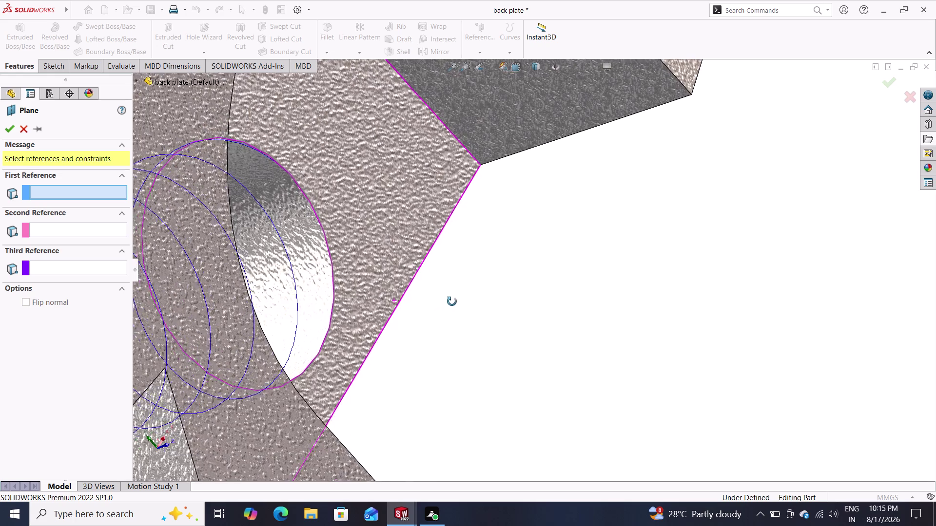
middle_drag(451, 302, 437, 232)
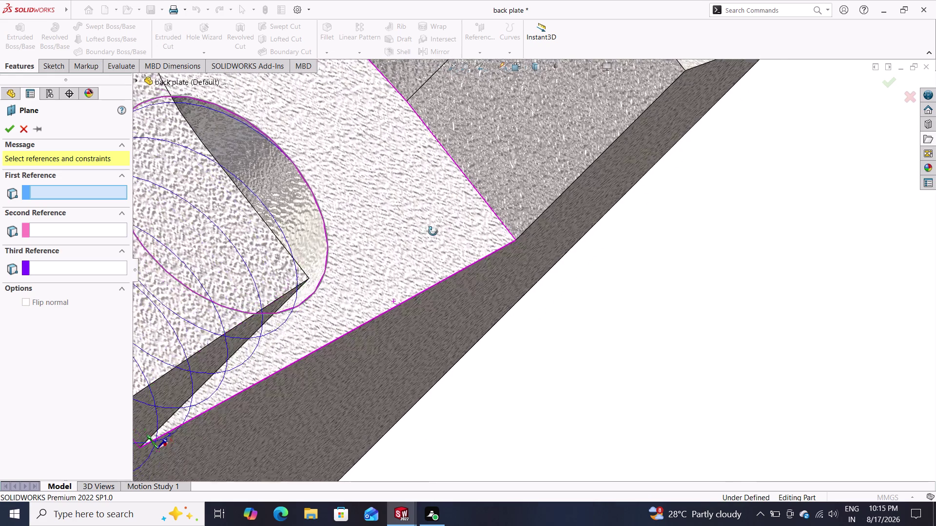
middle_drag(437, 232, 430, 183)
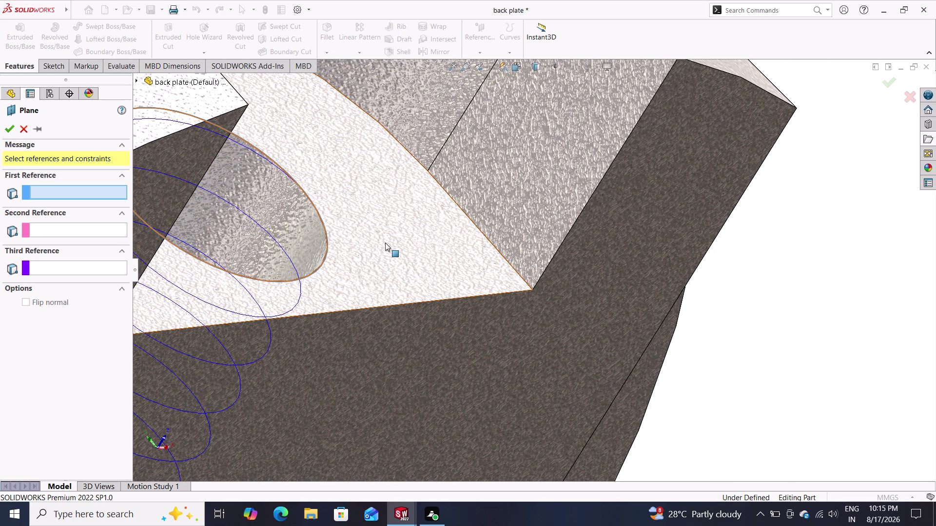
middle_click(479, 308)
middle_drag(477, 309, 496, 301)
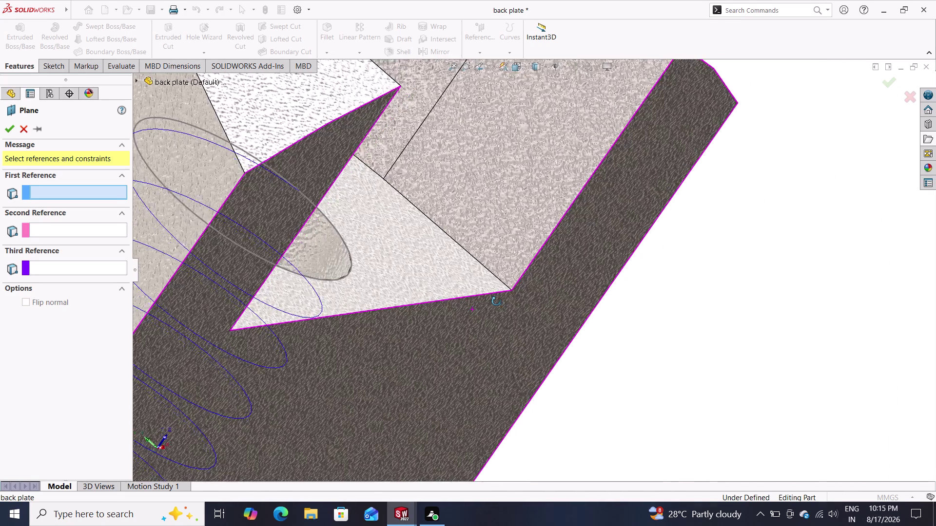
middle_drag(496, 302, 503, 430)
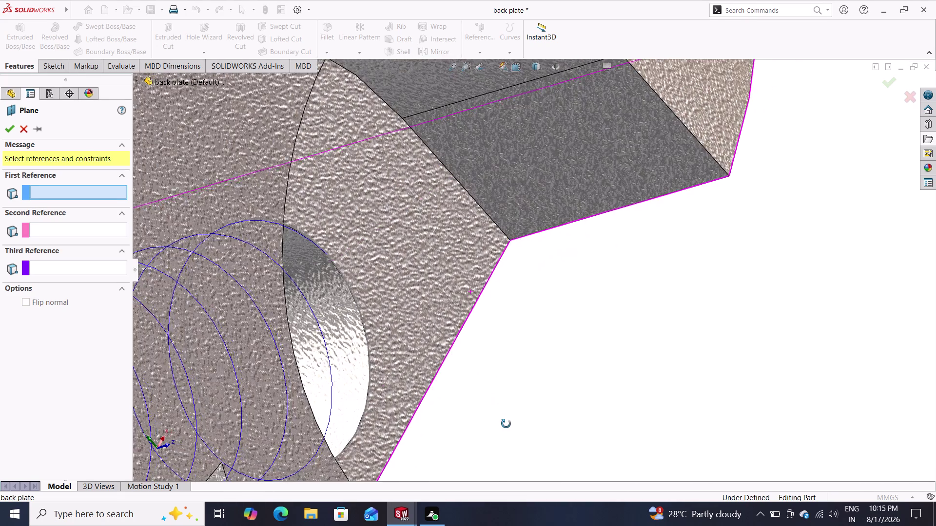
middle_drag(503, 429, 498, 368)
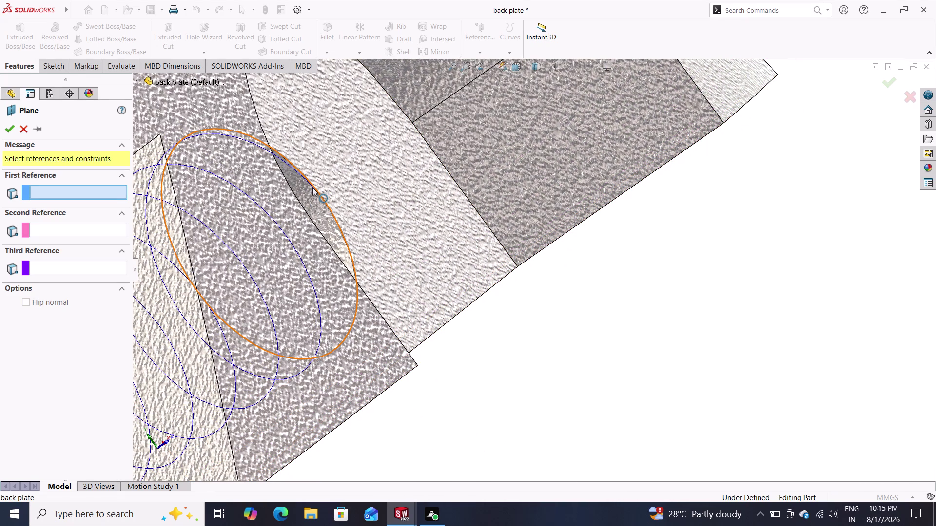
Pick the hole's circular edge, then delete Arc2@Sketch20 from First Reference.
click(312, 187)
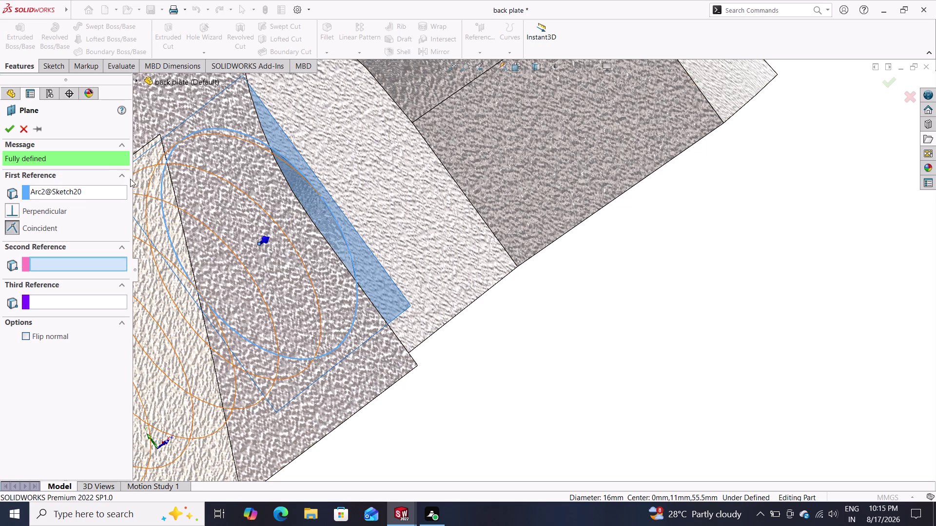
right_click(95, 192)
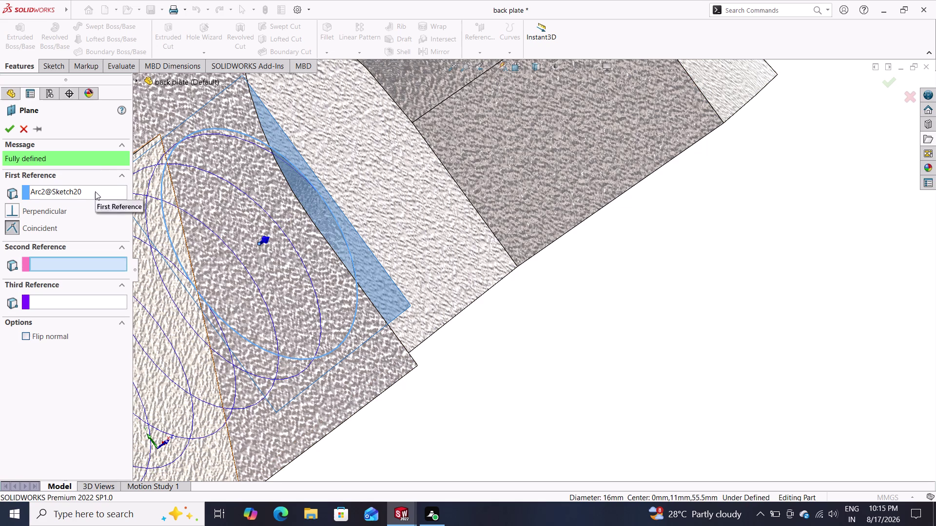
click(95, 192)
click(115, 200)
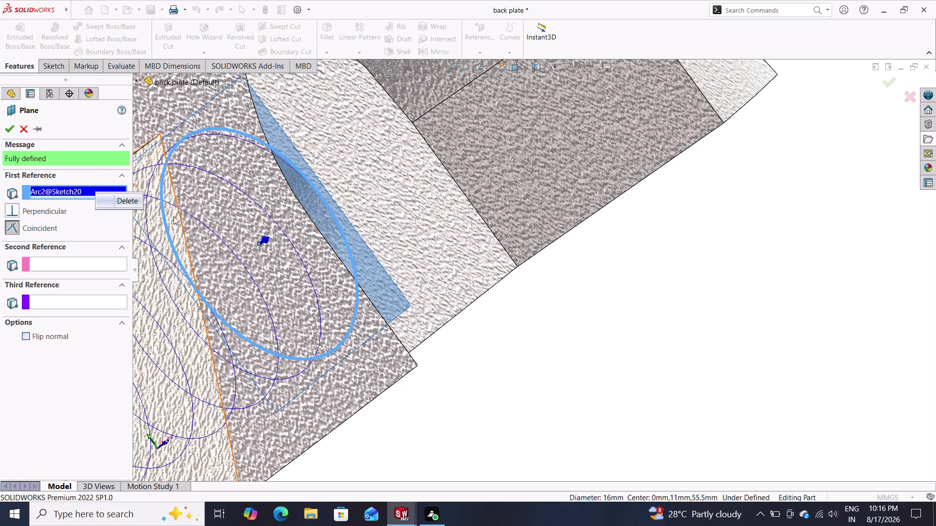
click(128, 202)
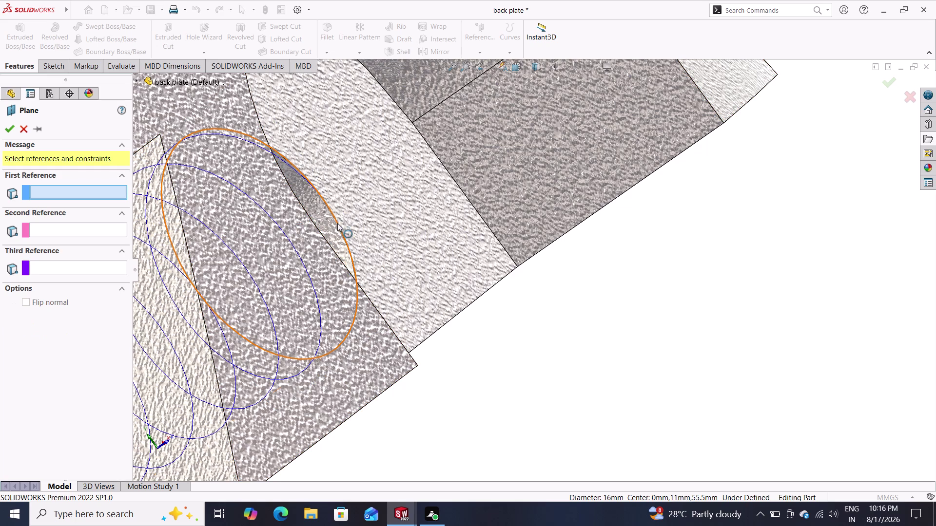
middle_drag(491, 301, 479, 312)
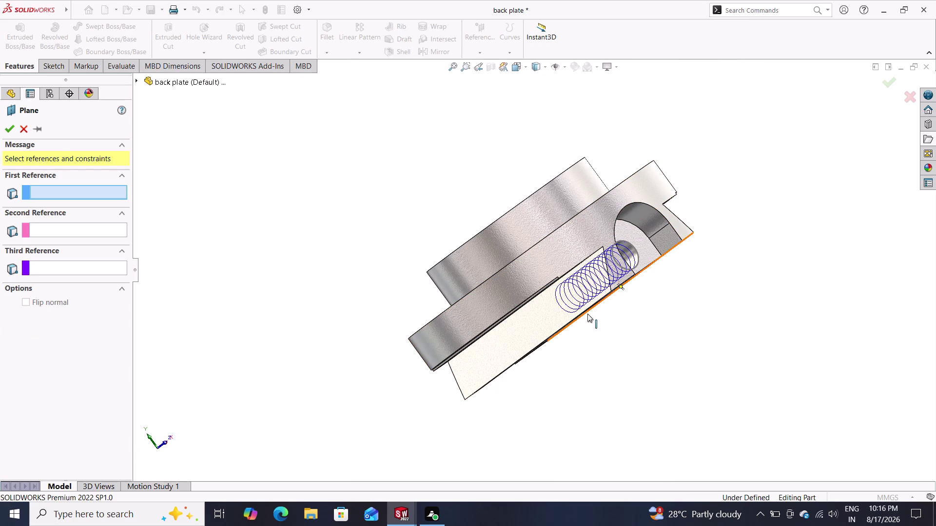
middle_drag(643, 318, 597, 348)
middle_drag(618, 339, 631, 350)
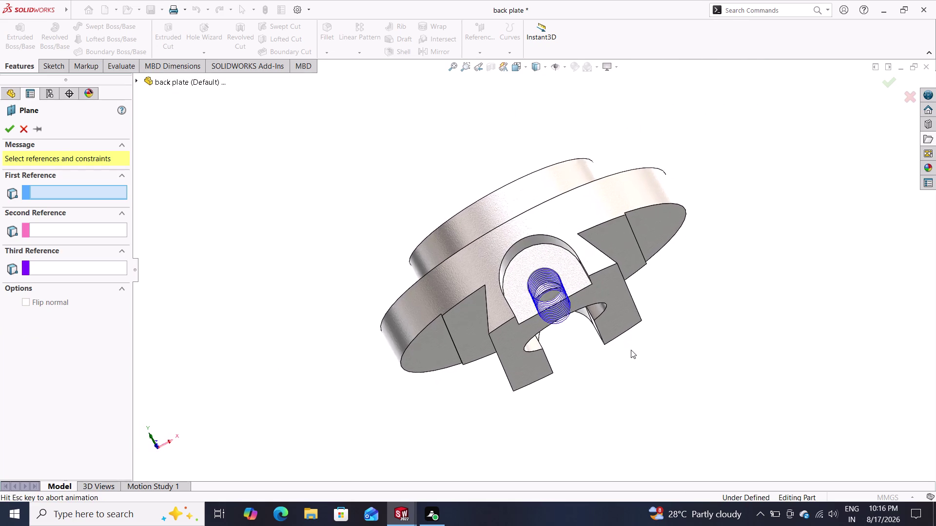
middle_drag(631, 350, 677, 363)
middle_click(662, 359)
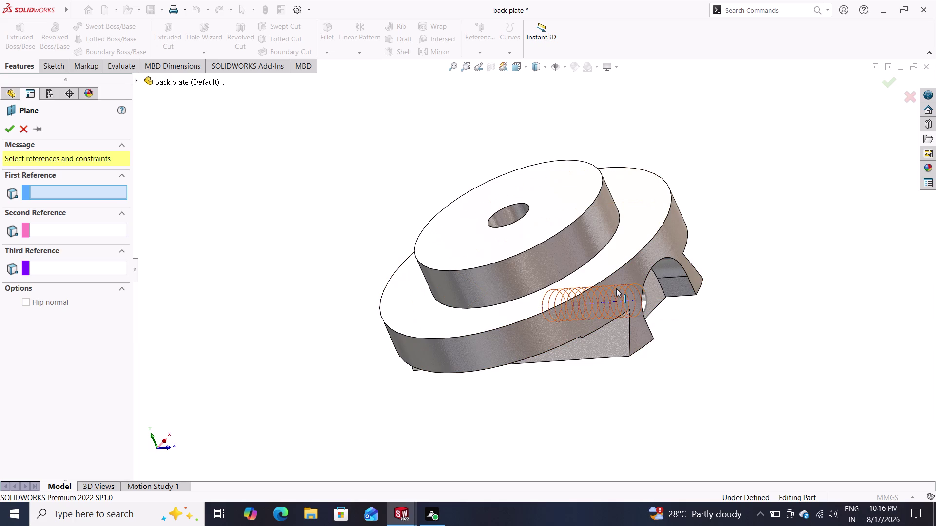
scroll(up, 3)
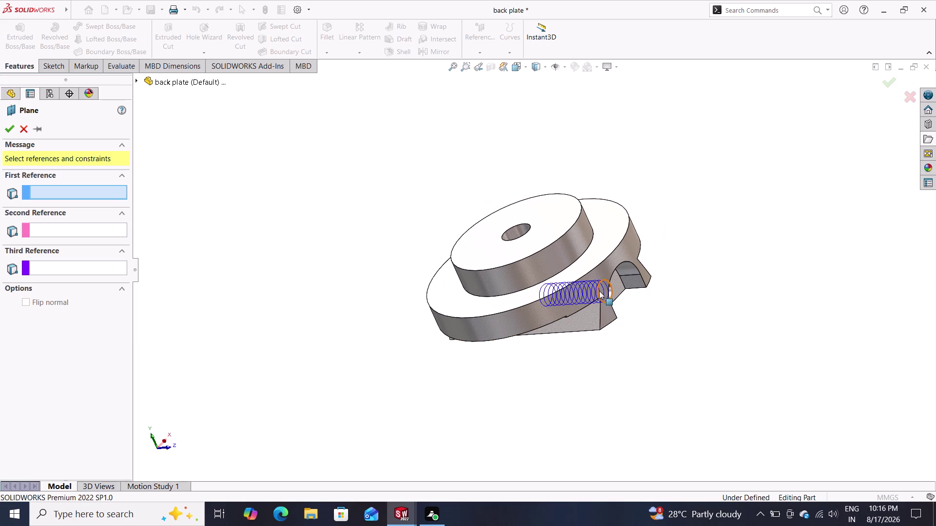
scroll(down, 3)
scroll(down, 3)
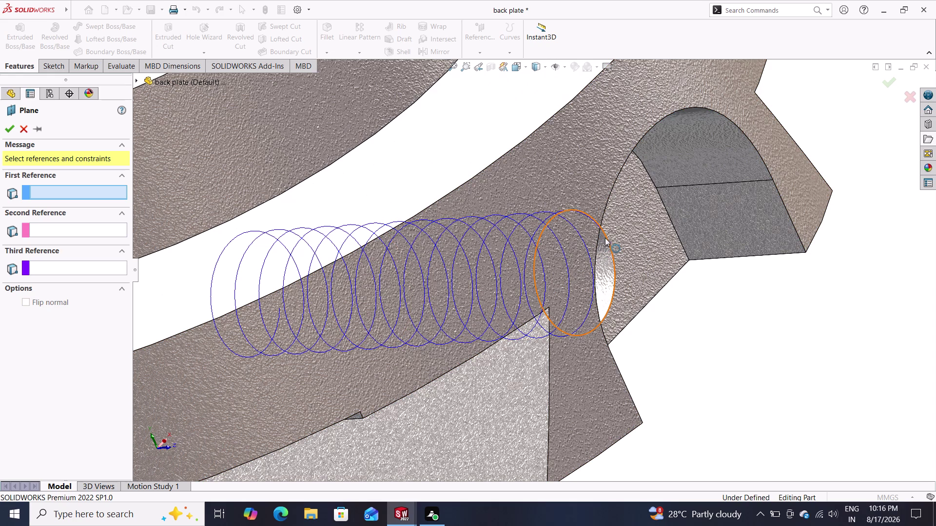
scroll(down, 3)
scroll(down, 3)
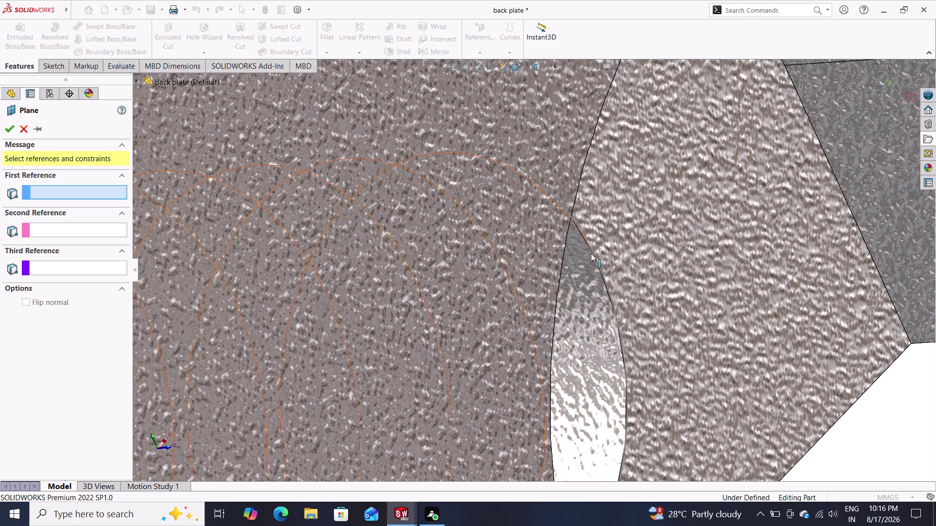
Pick the arc and cut face as plane references, then cancel after the rebuild error.
click(590, 253)
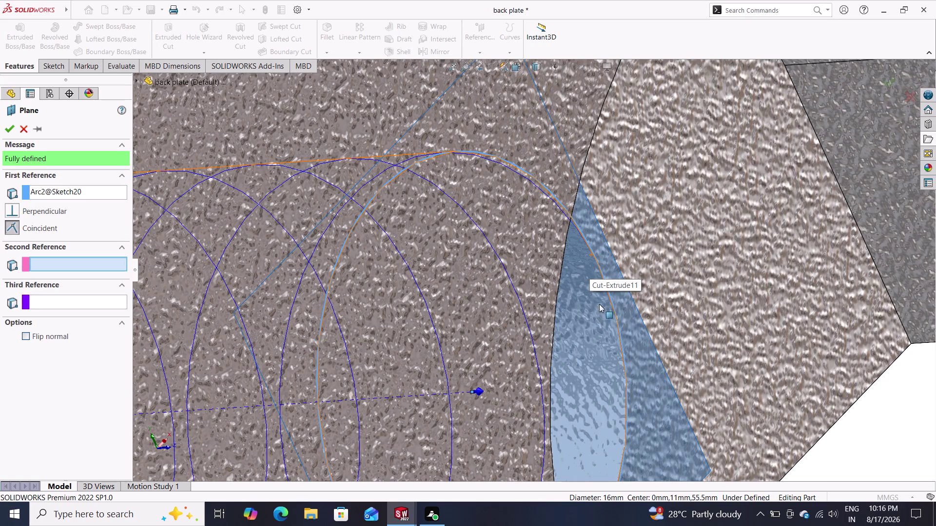
click(590, 255)
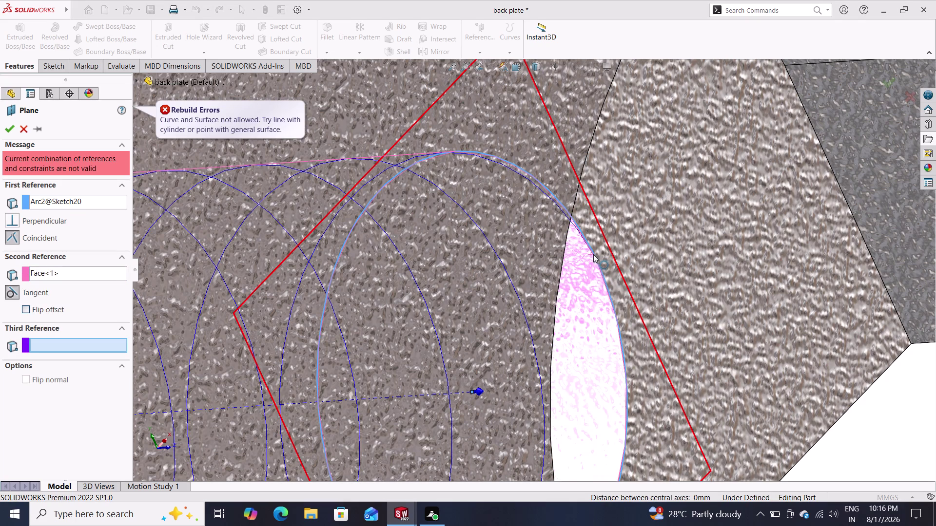
key(Escape)
key(Escape)
key(Escape)
key(Escape)
key(Escape)
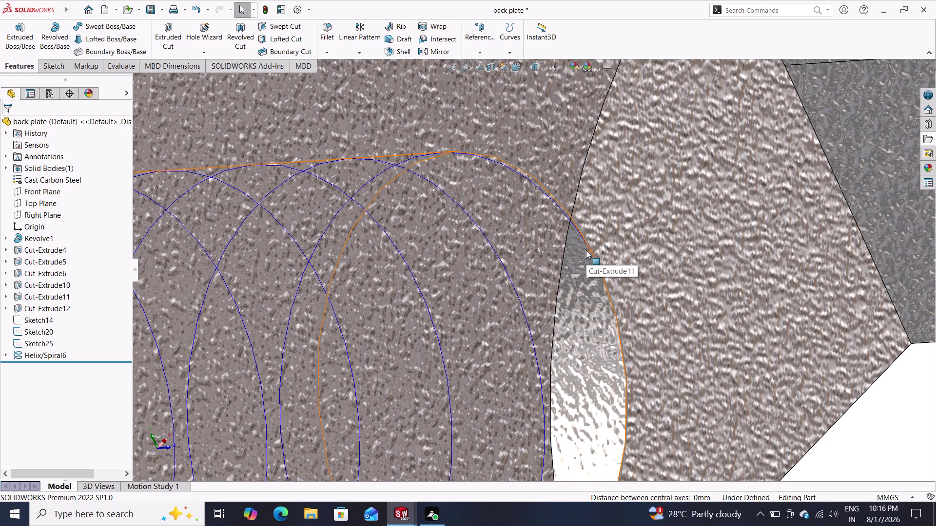
Drag a smooth metal appearance from the Appearances > Metal library onto the back plate.
scroll(down, 3)
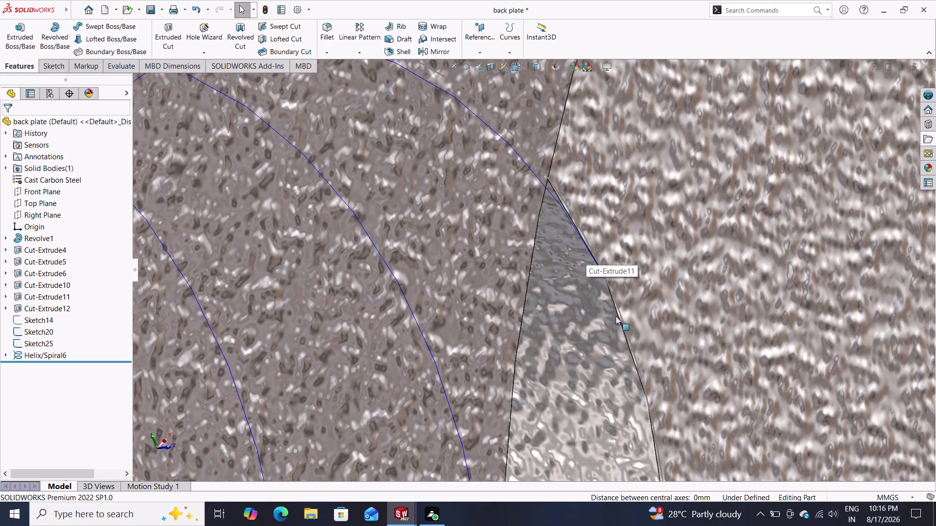
click(573, 226)
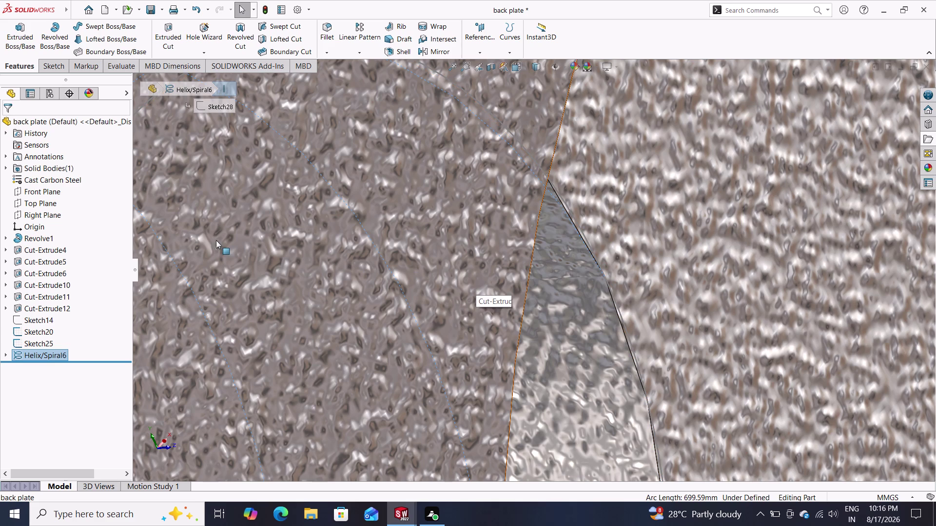
click(922, 170)
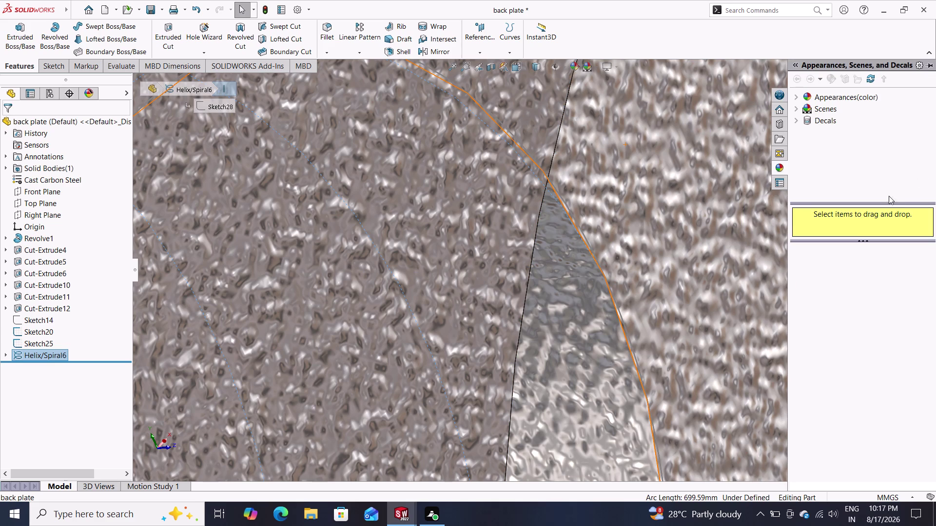
click(778, 167)
click(823, 109)
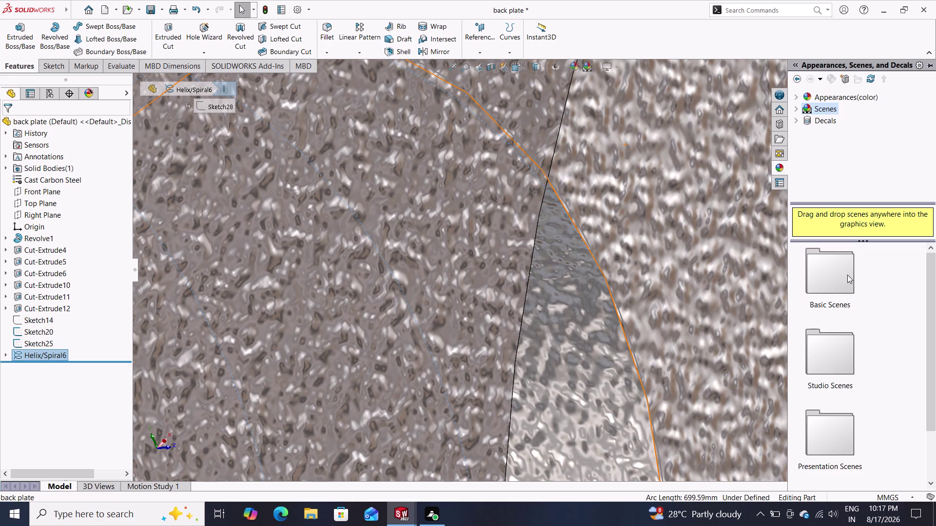
click(801, 97)
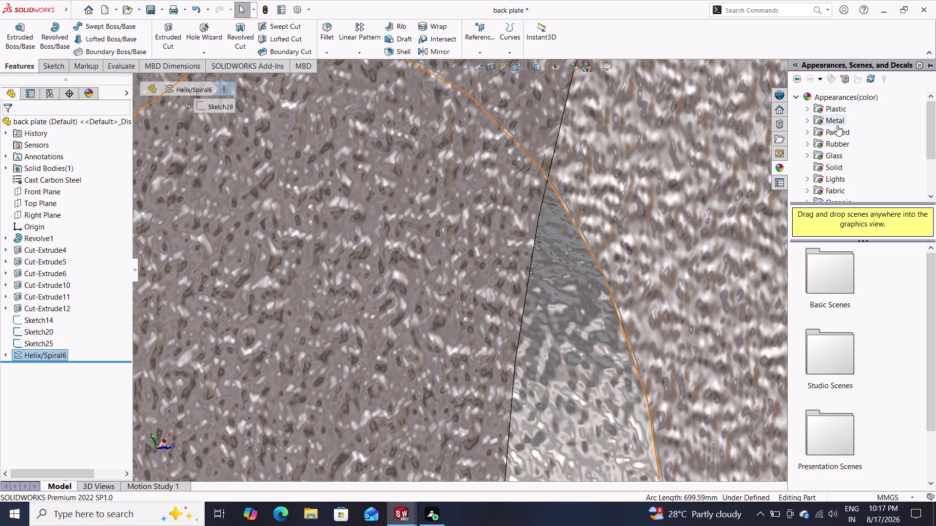
click(835, 121)
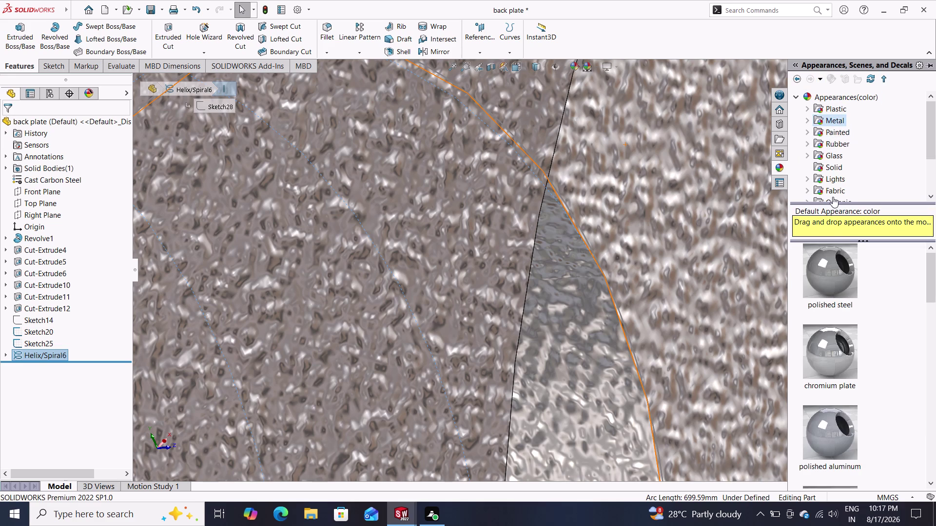
drag(833, 263, 681, 211)
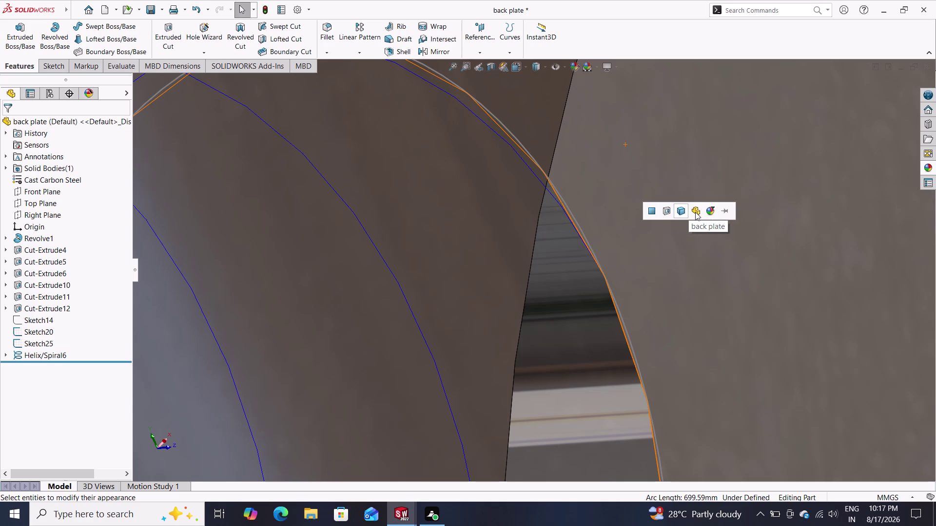
Apply the metal appearance at part level to the whole back plate.
click(695, 212)
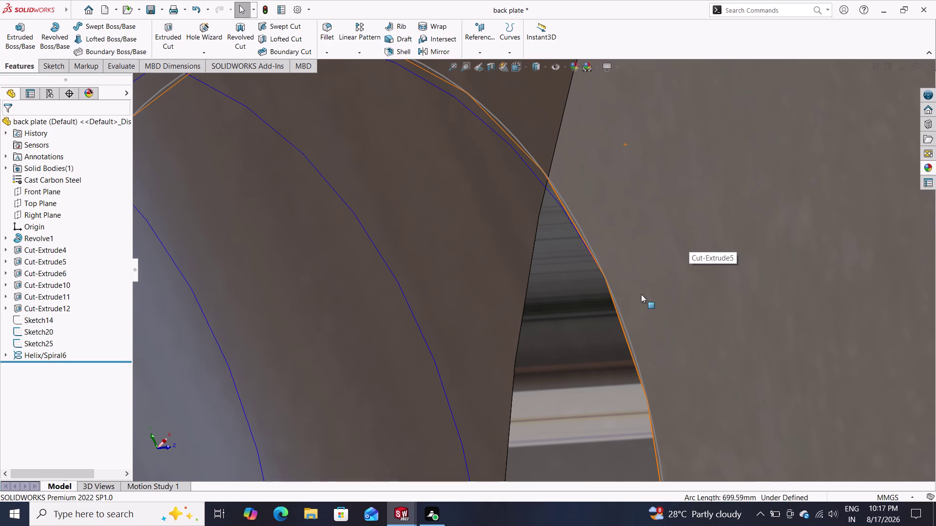
scroll(down, 3)
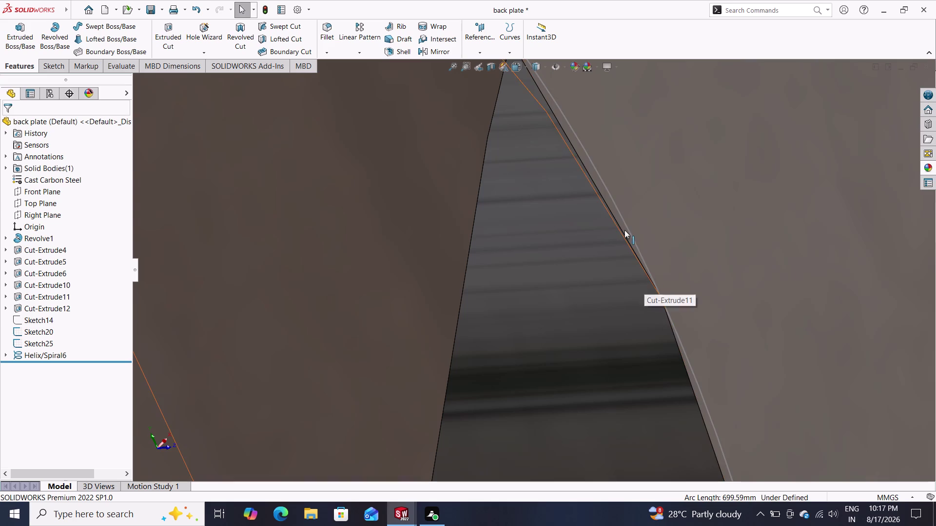
scroll(down, 3)
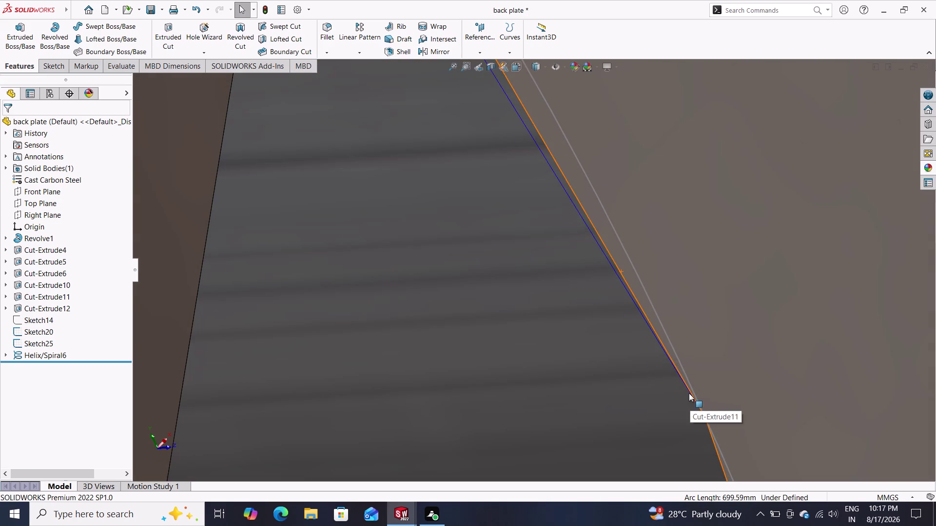
middle_drag(608, 328, 630, 336)
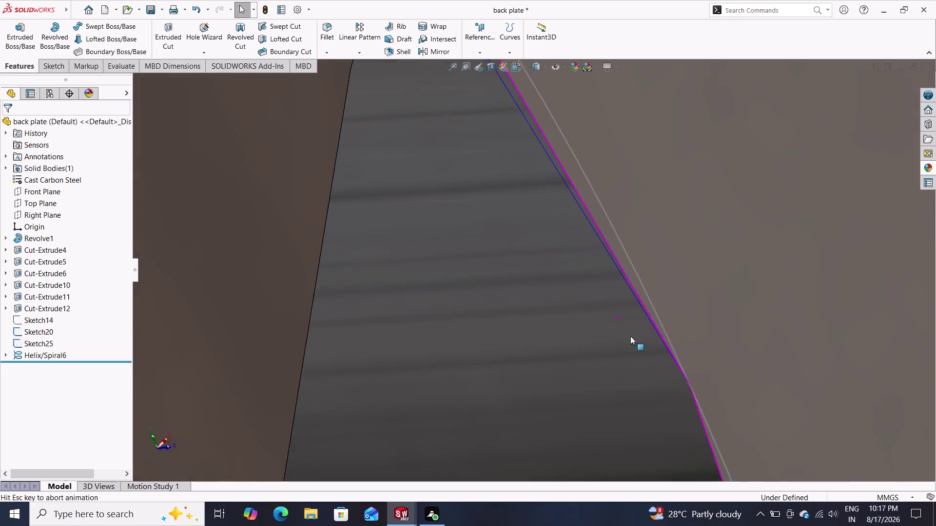
middle_drag(630, 337, 635, 336)
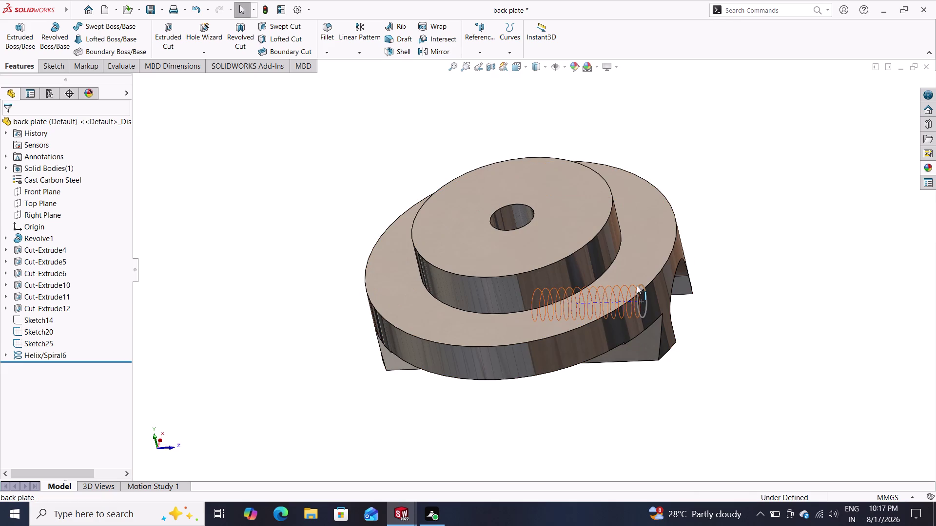
Zoom in on the helix end at the slanted cut face and select its end point.
scroll(up, 3)
scroll(down, 3)
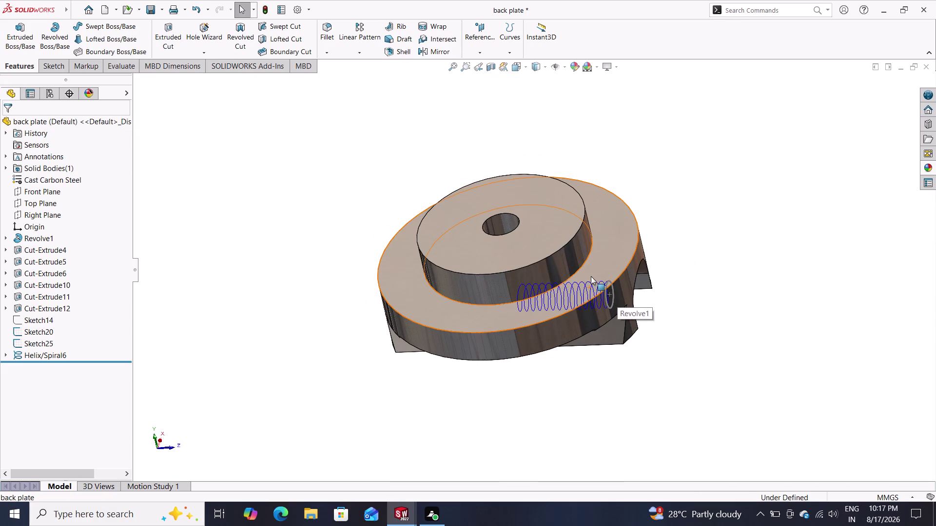
scroll(down, 3)
scroll(down, 3)
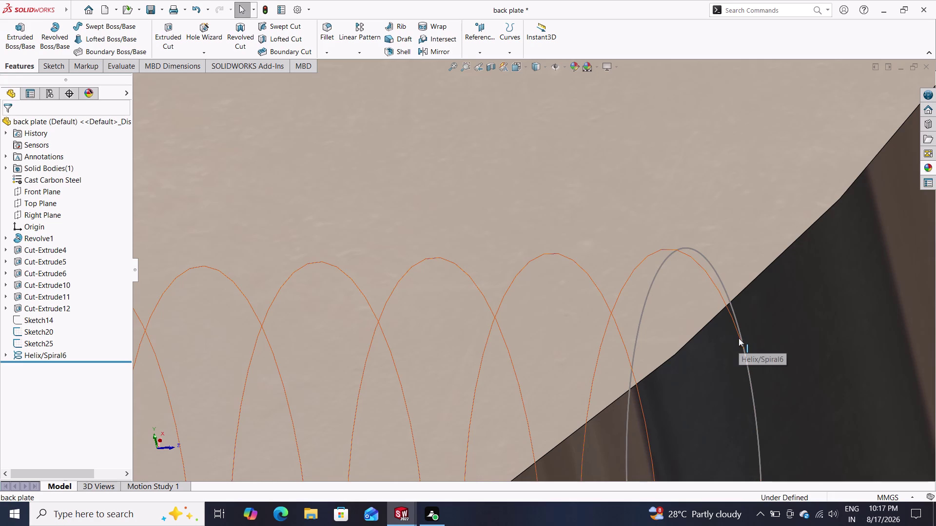
scroll(down, 3)
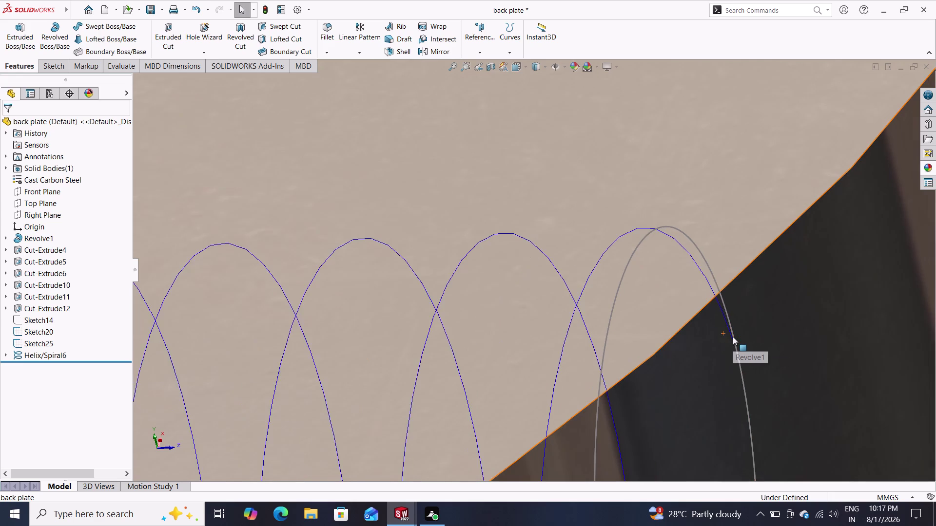
scroll(up, 3)
scroll(down, 3)
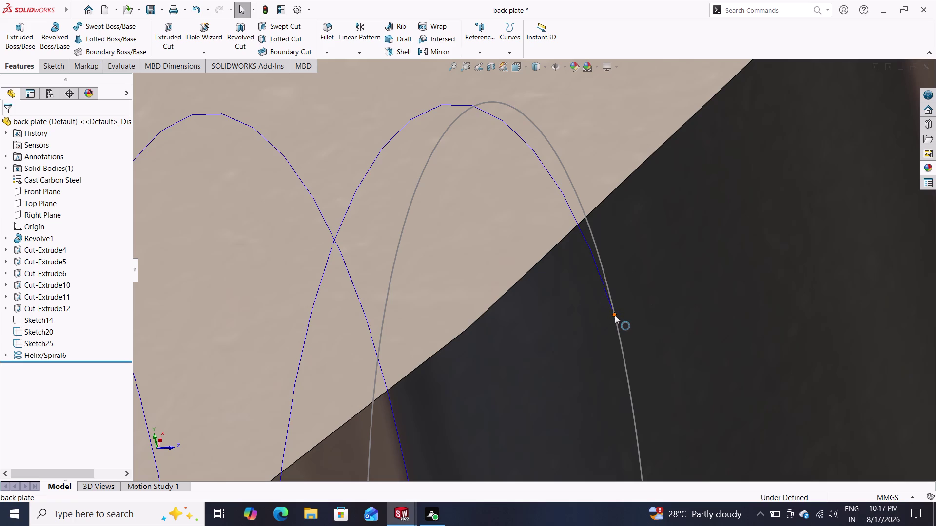
click(613, 314)
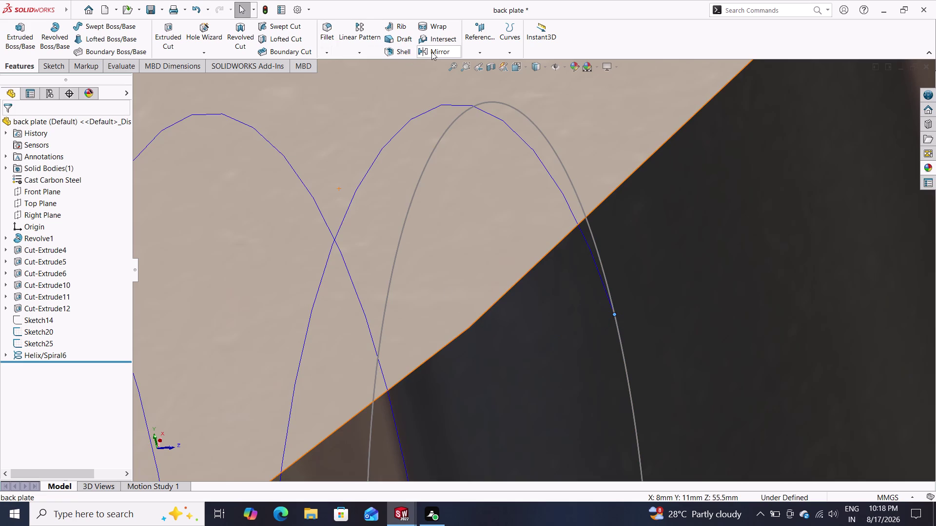
Add Plane3 using the helix end point and the Top Plane as references.
click(477, 55)
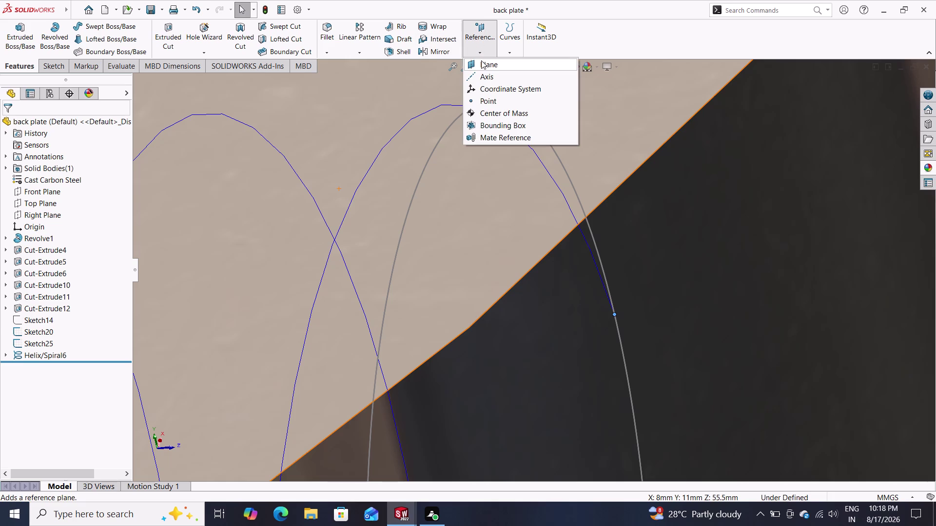
click(481, 63)
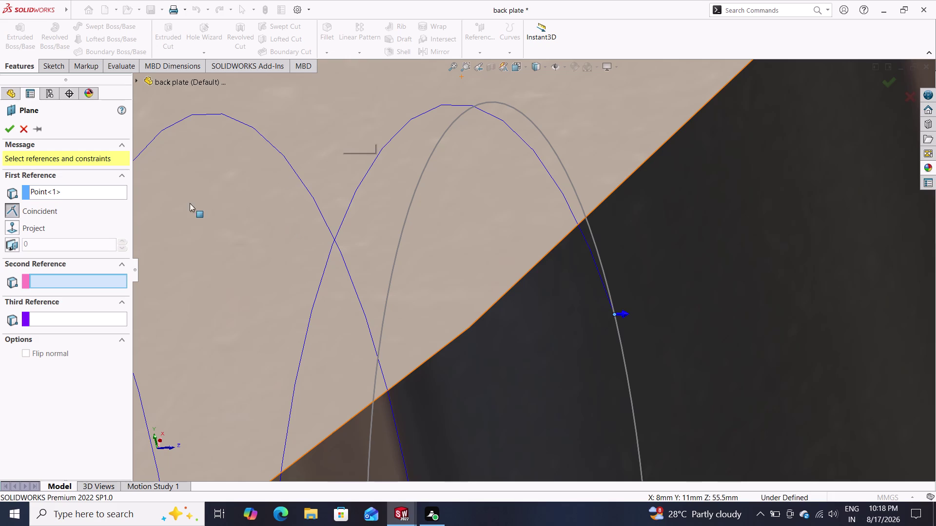
click(136, 80)
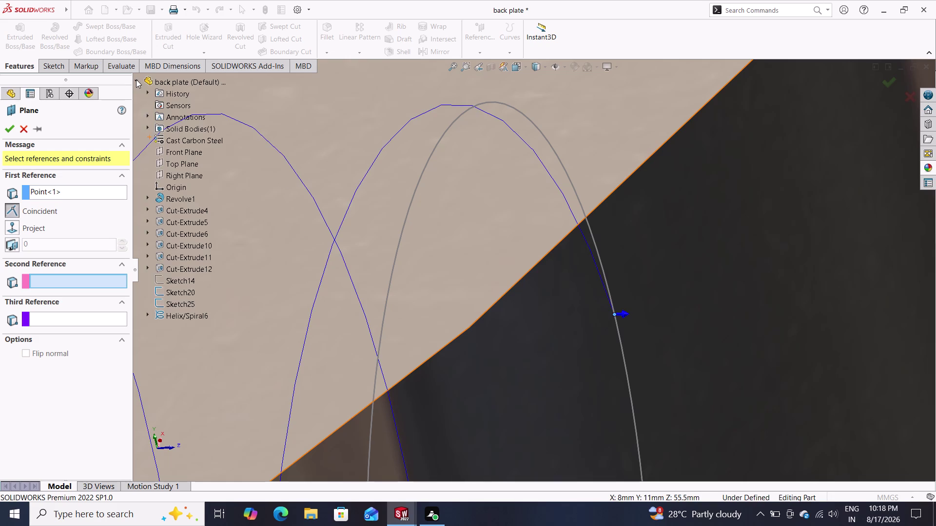
click(182, 167)
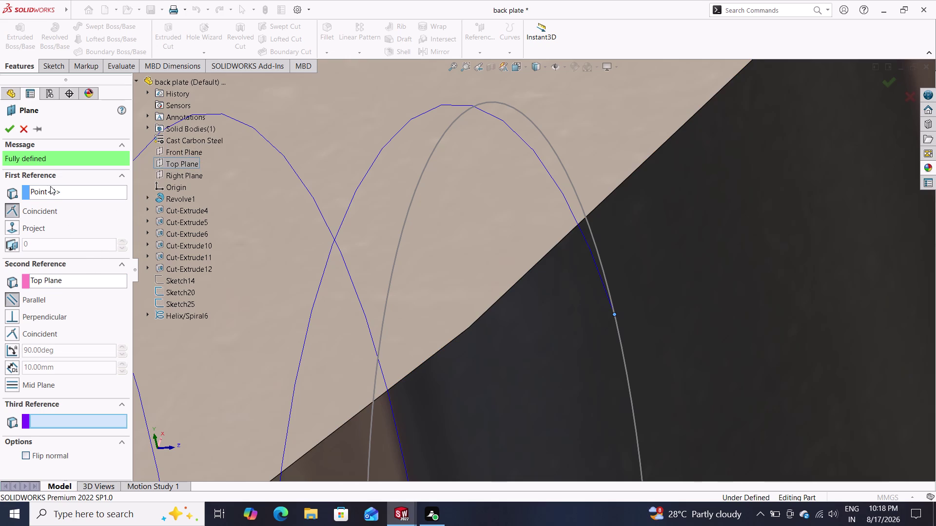
click(7, 128)
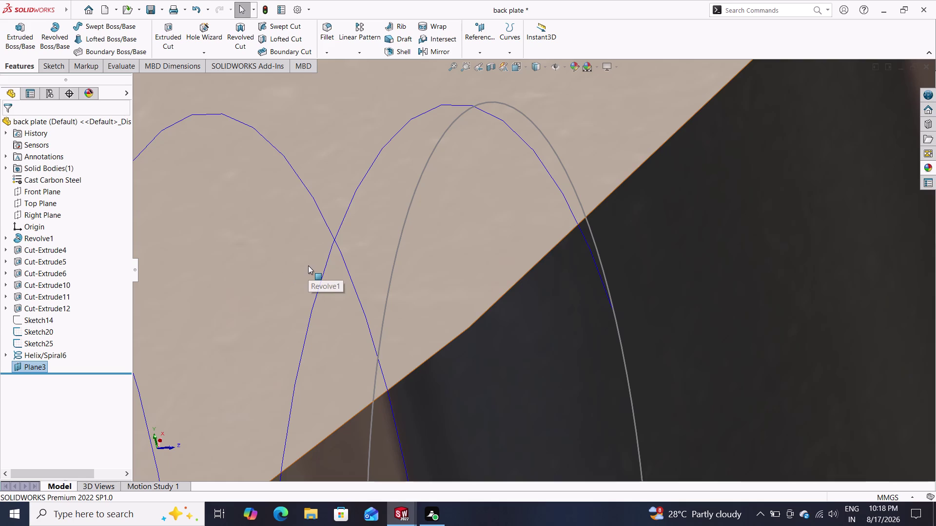
Open Sketch29 on Plane3, with the back plate and helix seen face-on.
scroll(down, 3)
scroll(up, 3)
scroll(up, 3)
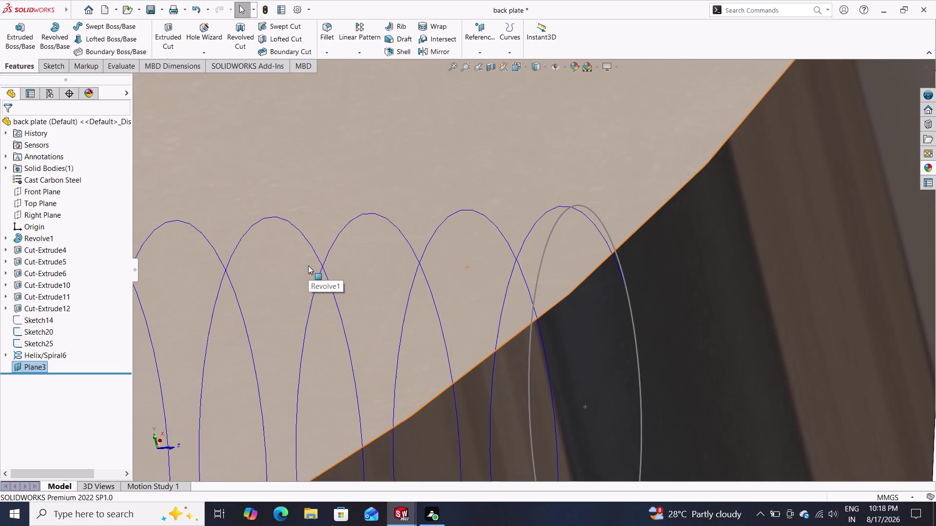
scroll(up, 3)
scroll(up, 3)
scroll(up, 3)
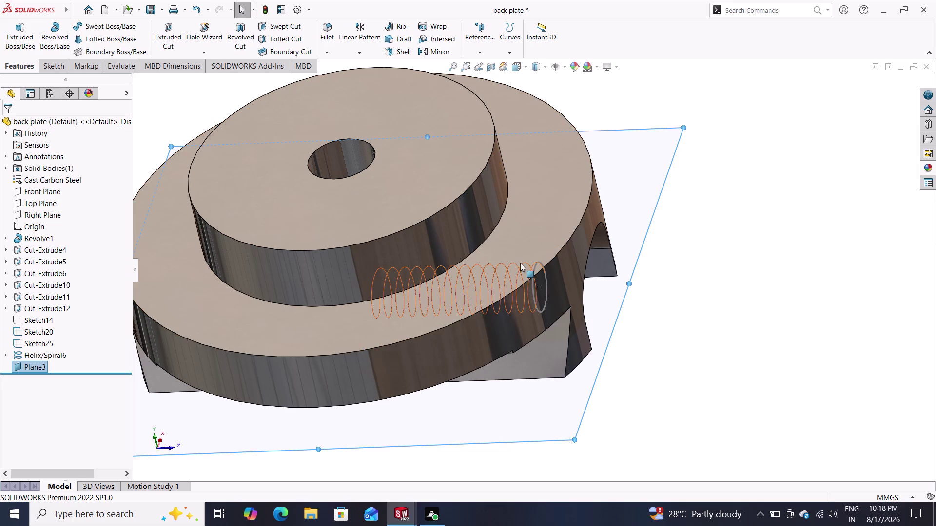
middle_drag(571, 247, 567, 310)
click(591, 216)
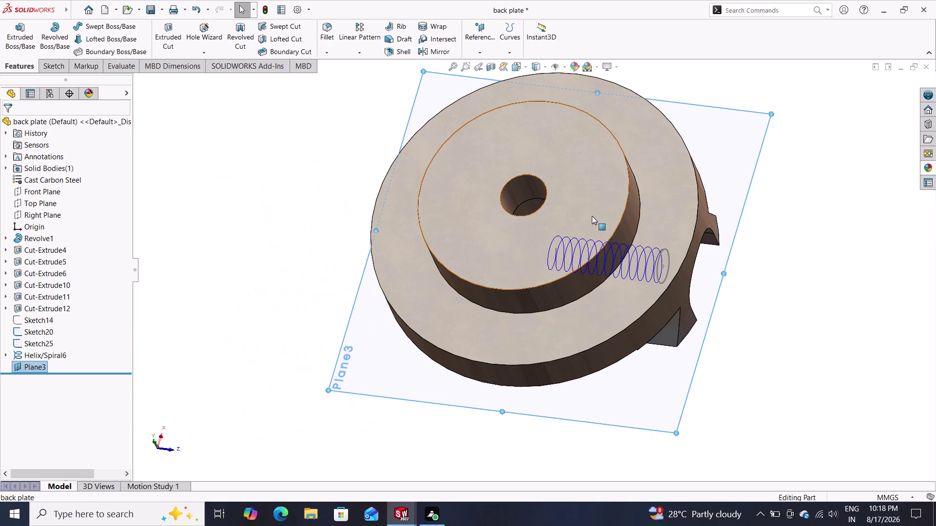
click(632, 186)
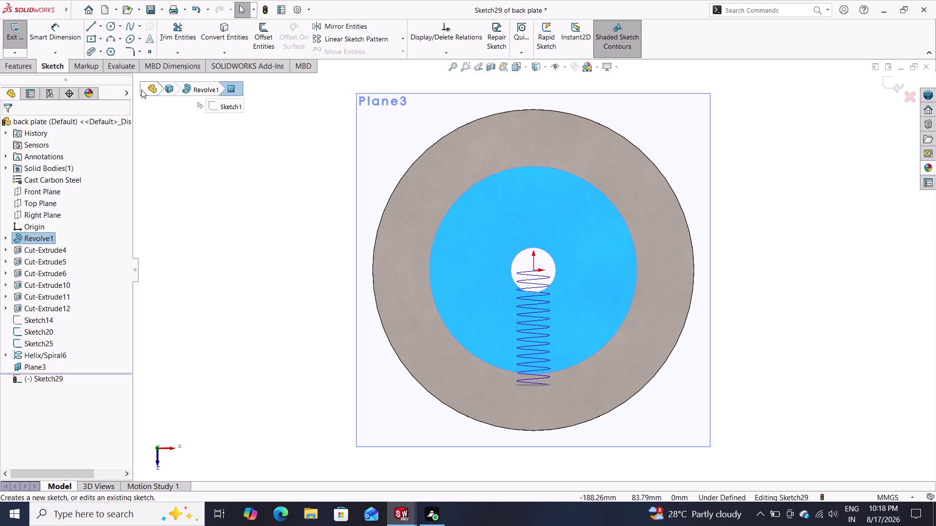
Draw a small center rectangle near the disc's lower-right edge.
click(92, 38)
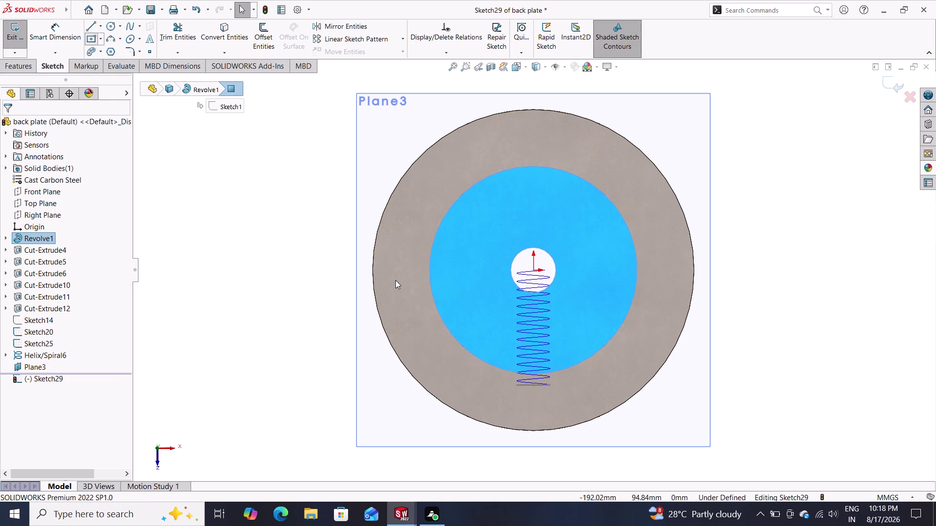
drag(605, 389, 612, 397)
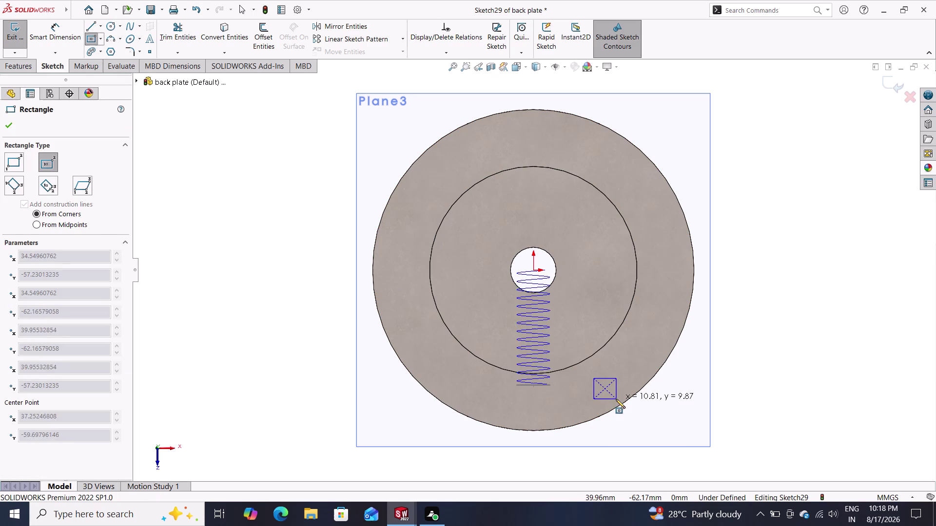
click(616, 399)
click(52, 36)
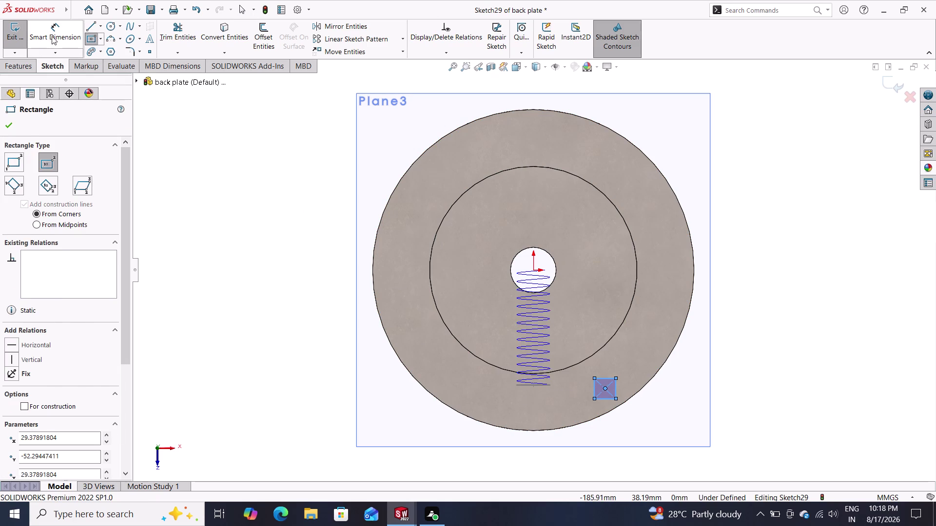
Dimension the rectangle's width and height to 2 mm each.
click(602, 379)
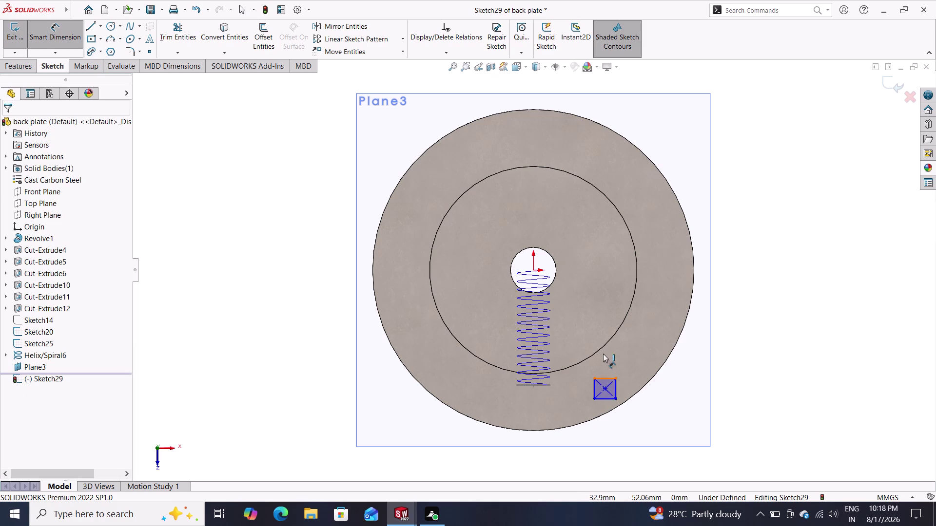
click(603, 353)
key(2)
key(Return)
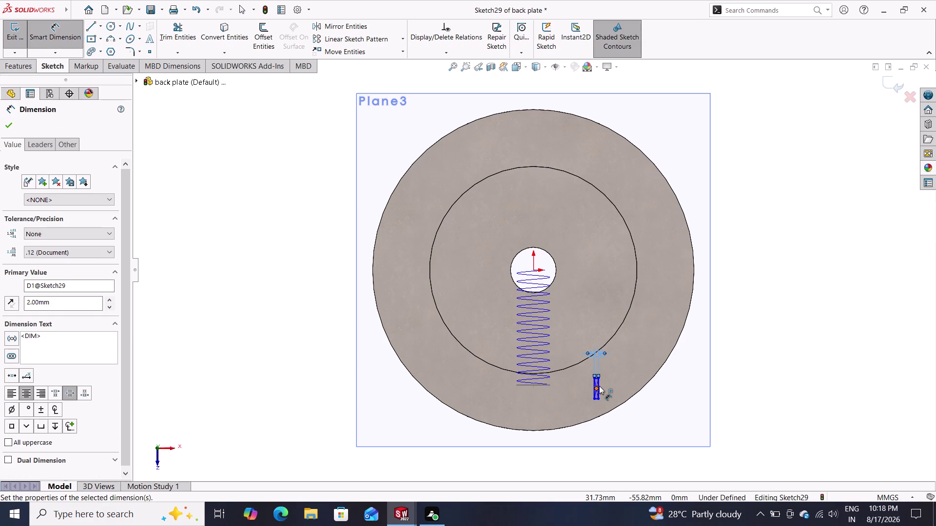
scroll(down, 3)
click(565, 342)
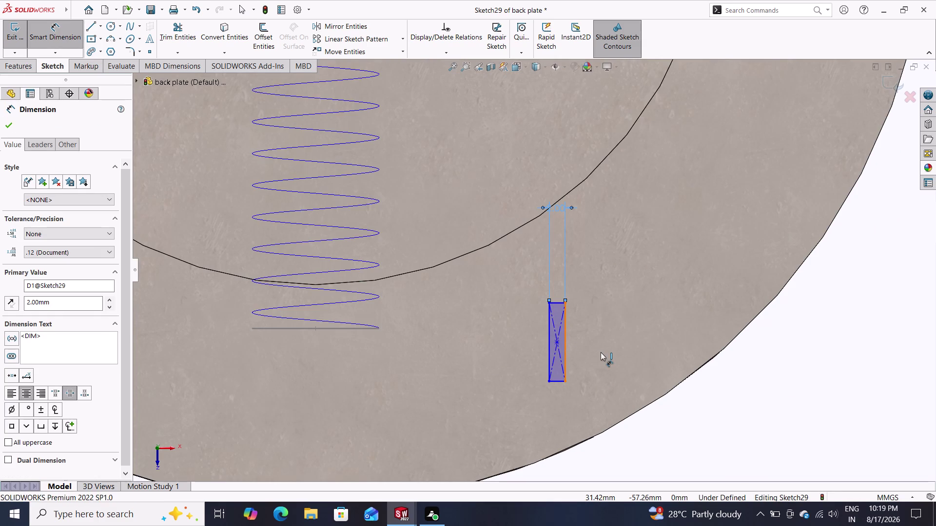
click(608, 352)
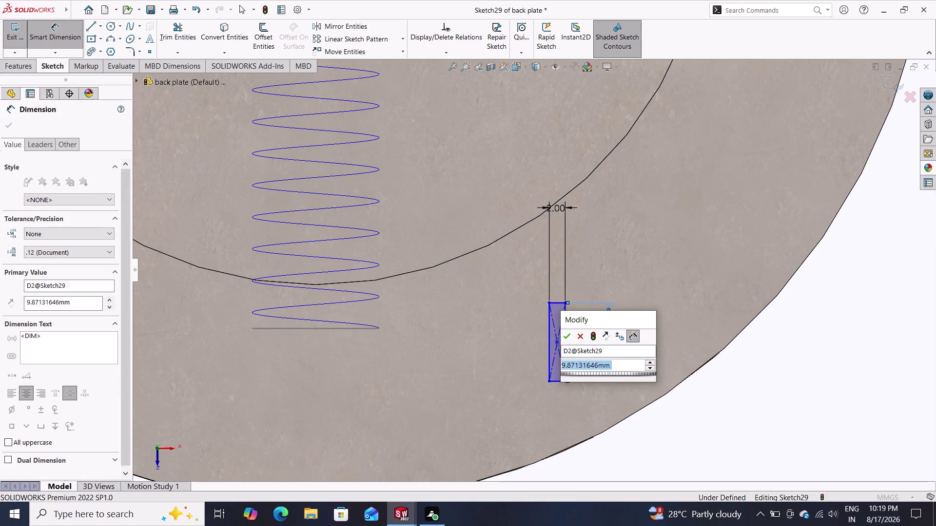
key(2)
key(Return)
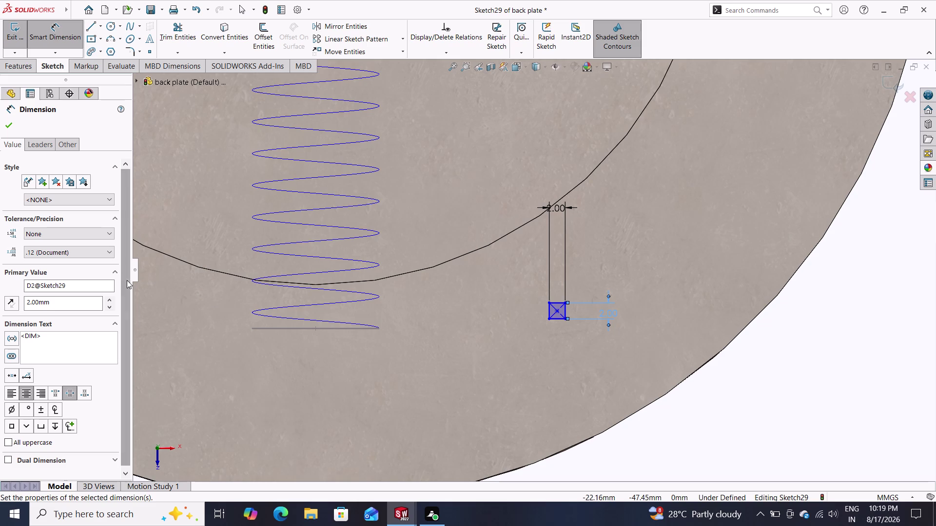
click(9, 122)
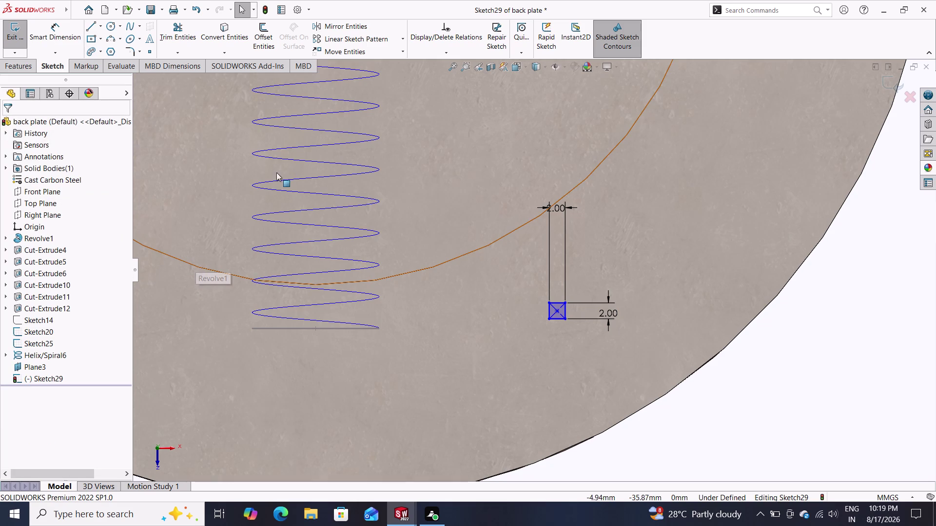
Try a pierce relation between the square's centre point and the helix, which finds no intersection.
click(433, 53)
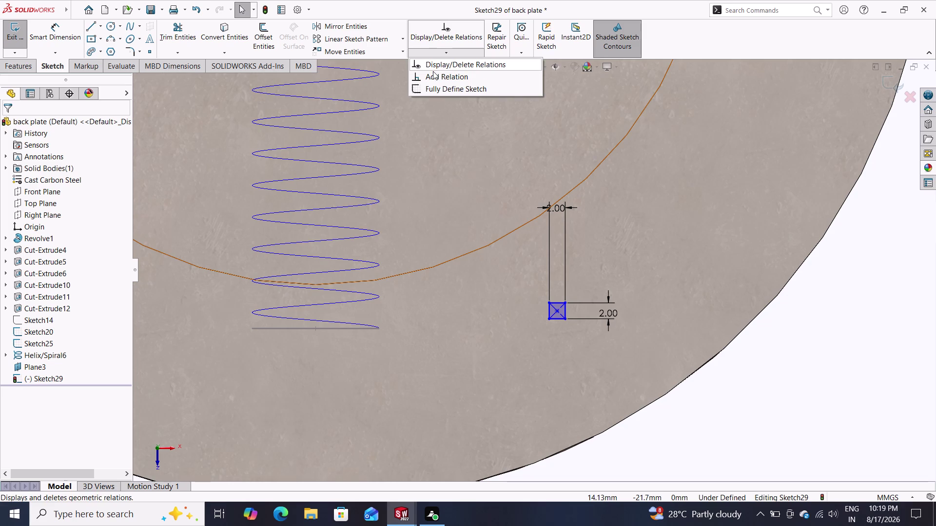
click(433, 77)
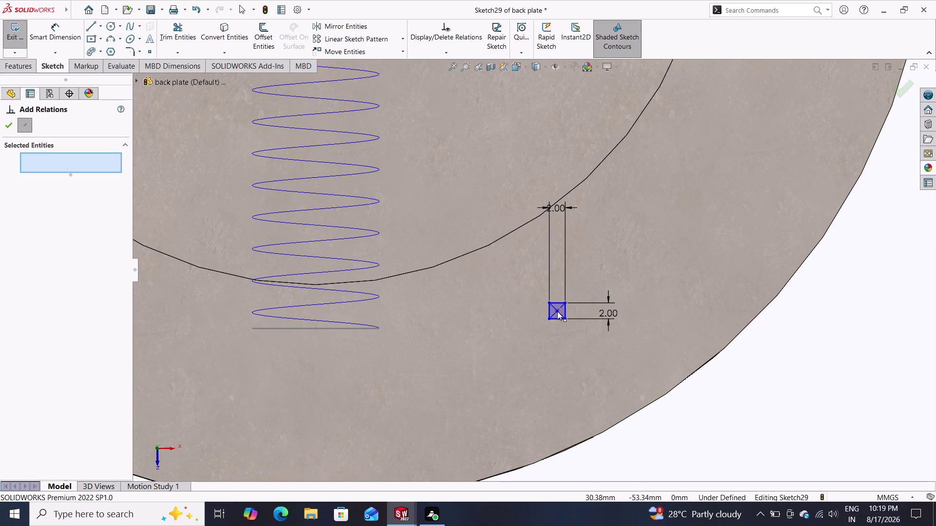
click(546, 303)
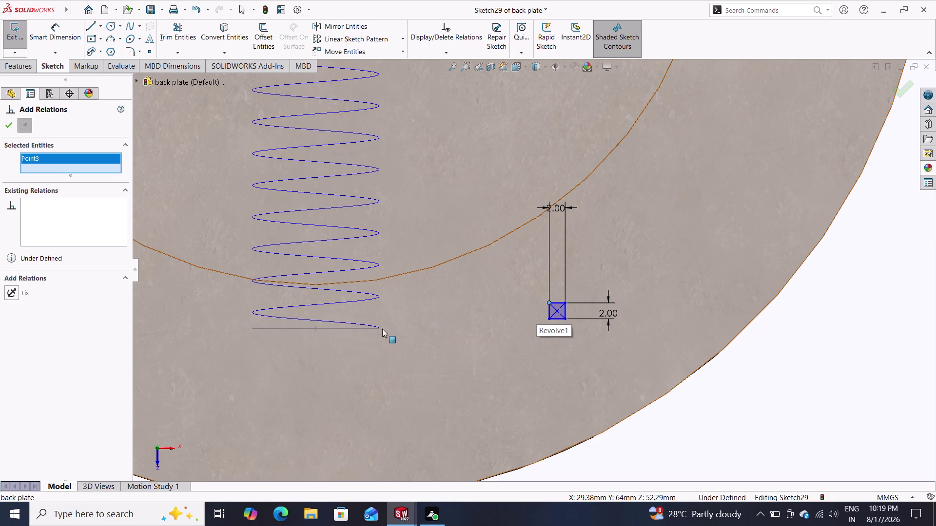
click(352, 322)
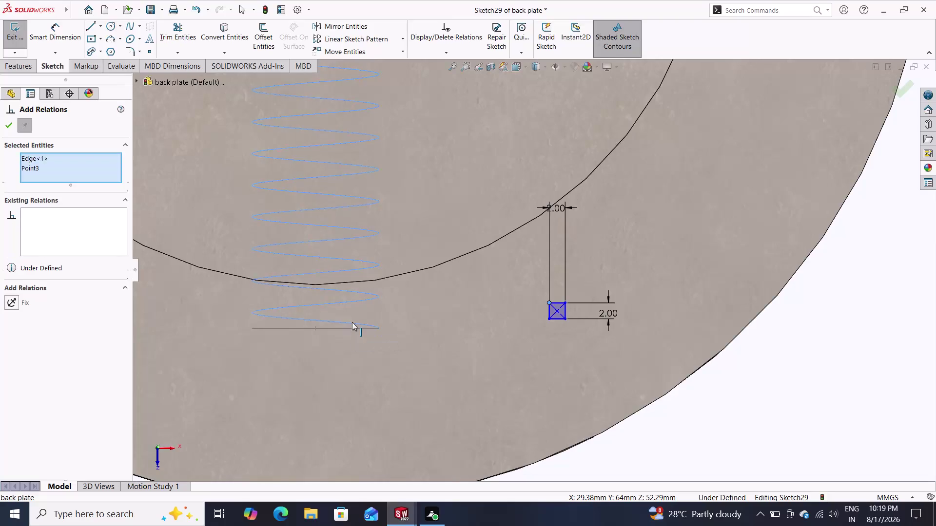
click(16, 321)
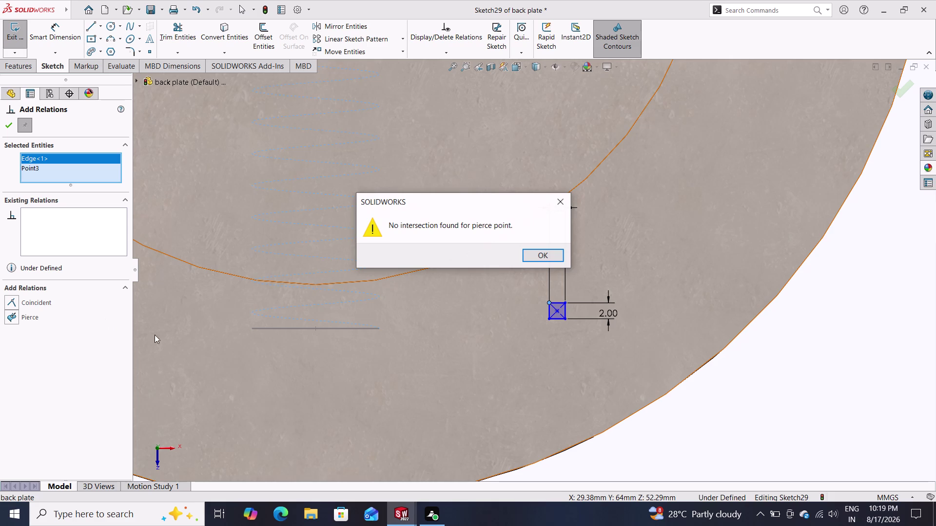
click(530, 254)
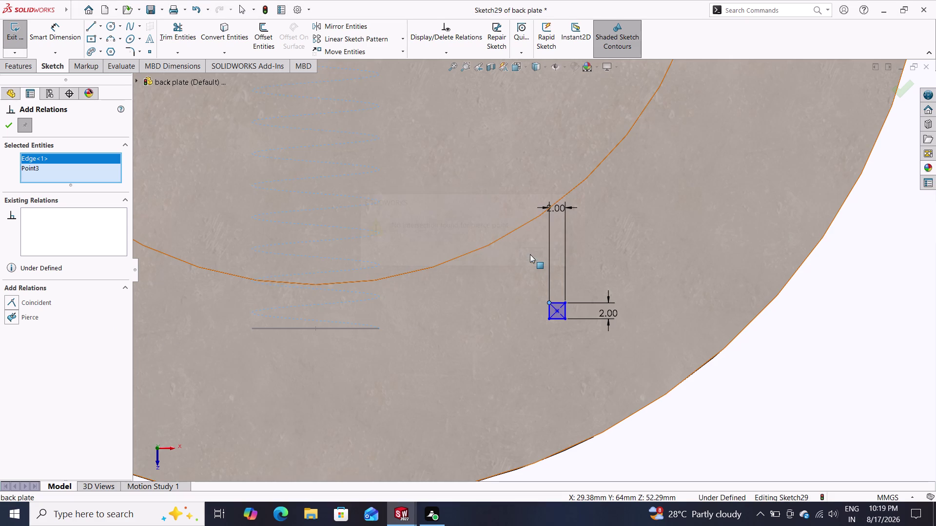
key(Escape)
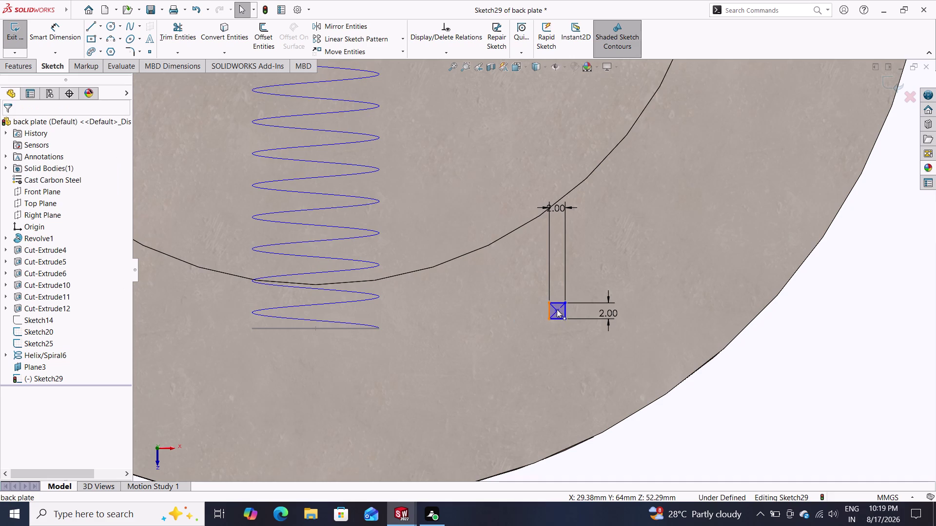
Retry the centre point to helix pierce relation, again getting the no-intersection warning.
click(559, 308)
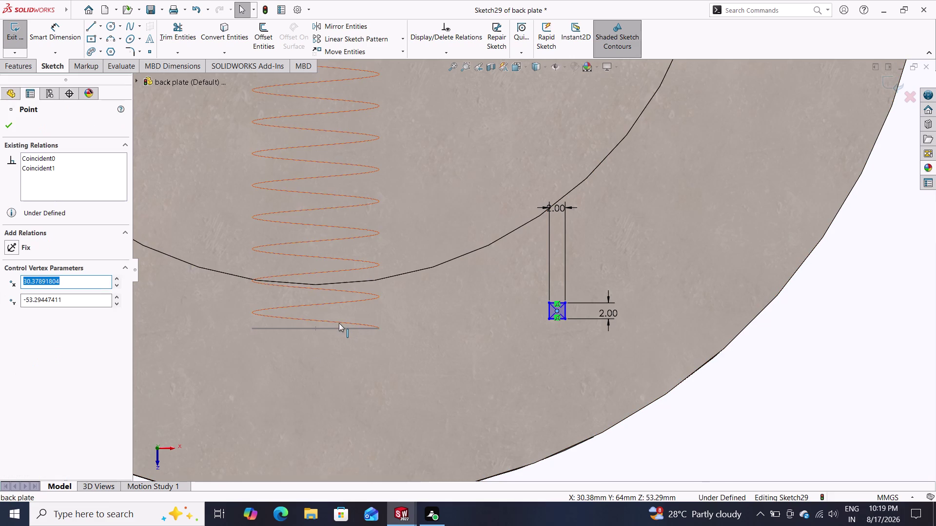
click(339, 323)
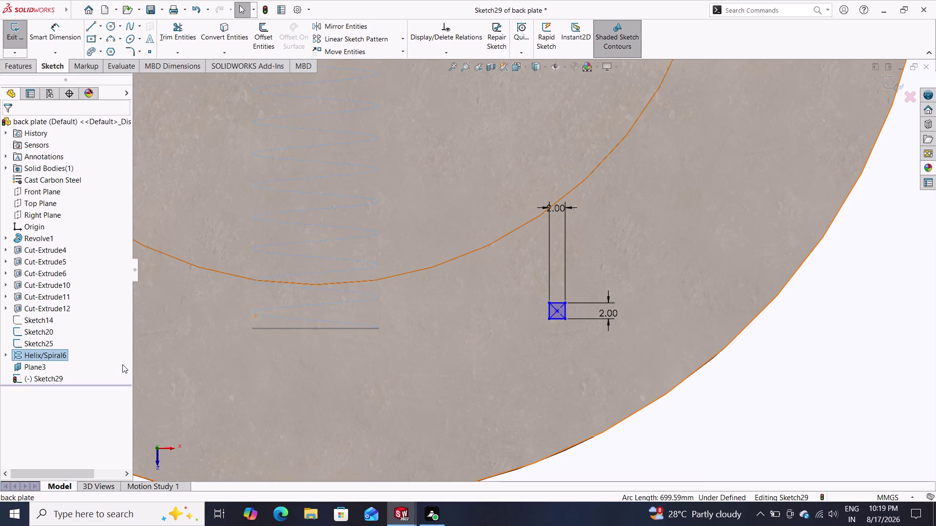
key(Escape)
key(Escape)
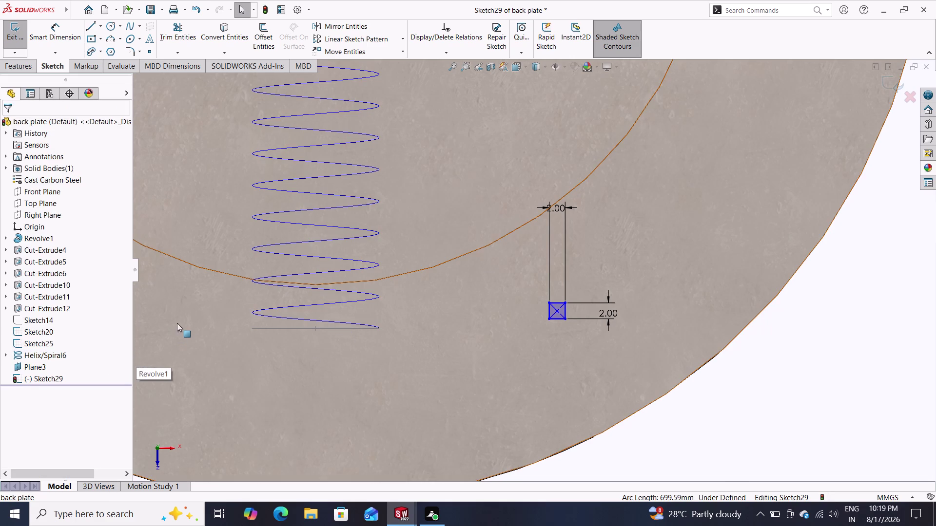
click(441, 56)
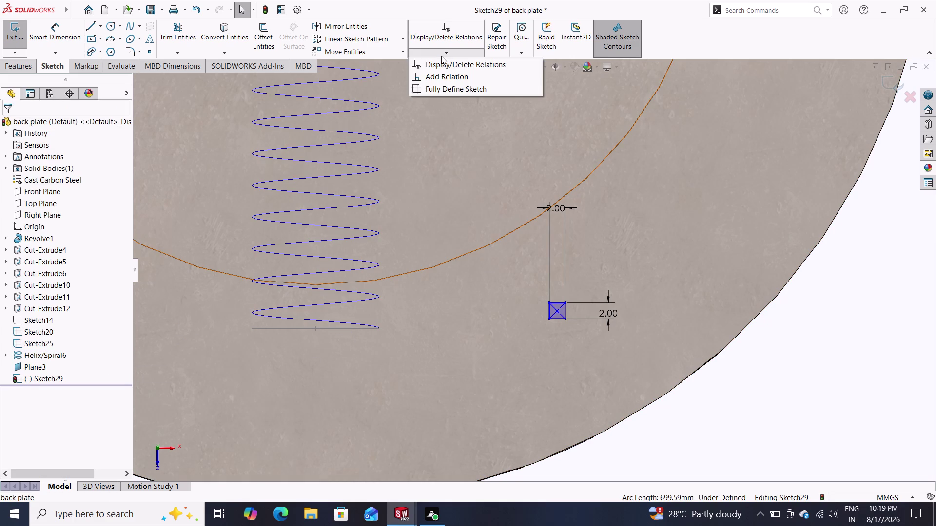
click(440, 73)
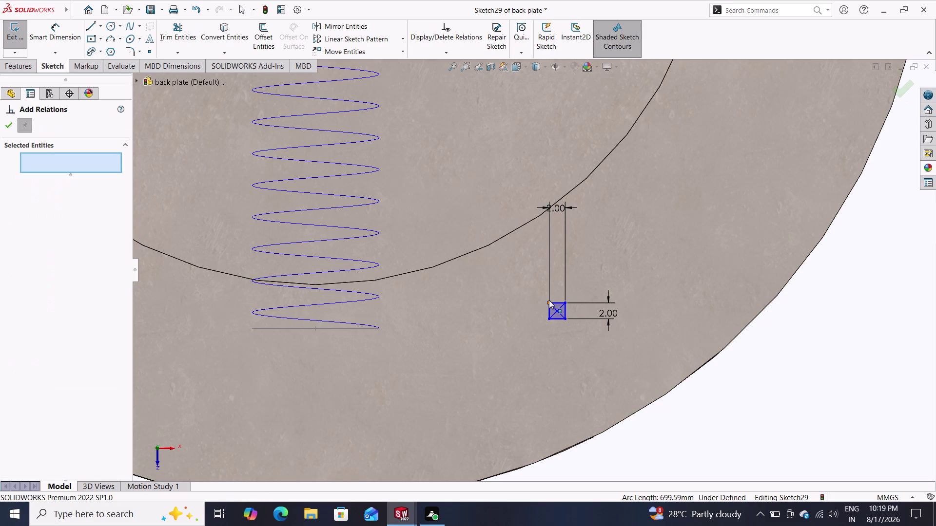
click(558, 311)
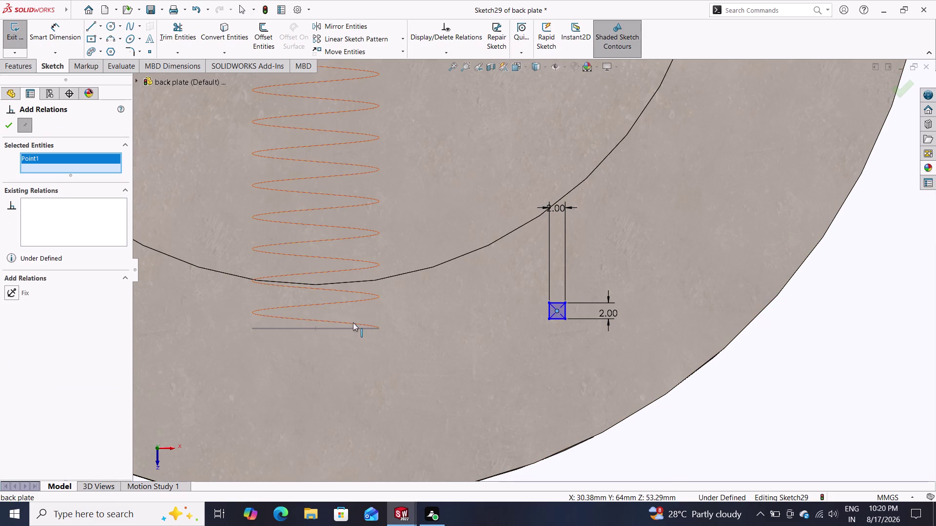
click(352, 322)
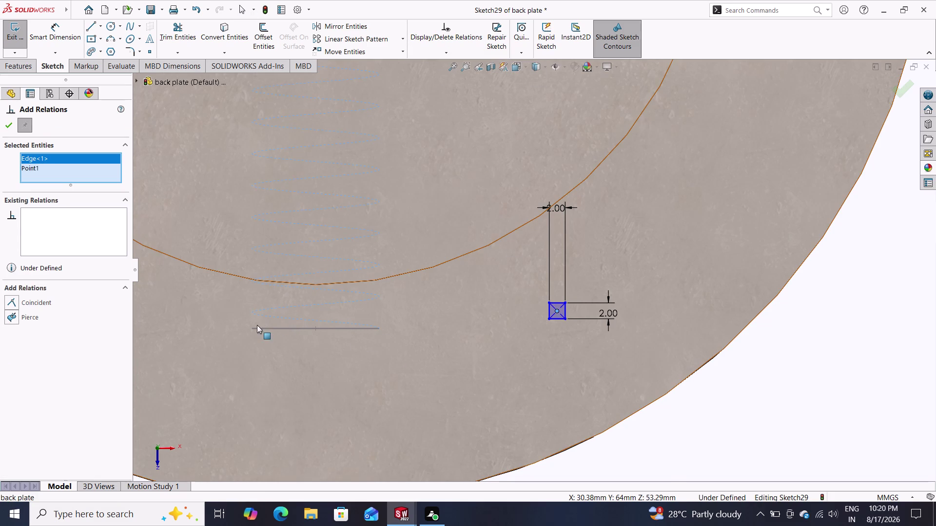
click(35, 318)
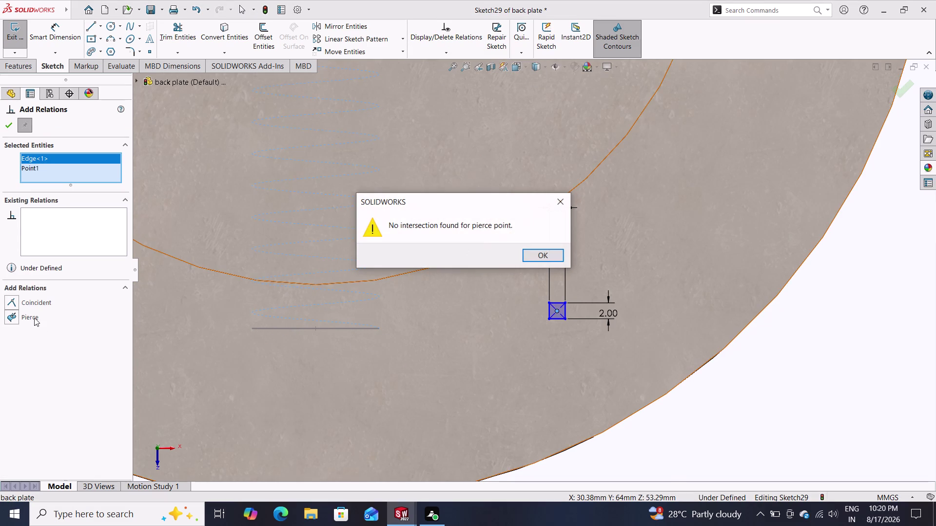
click(540, 257)
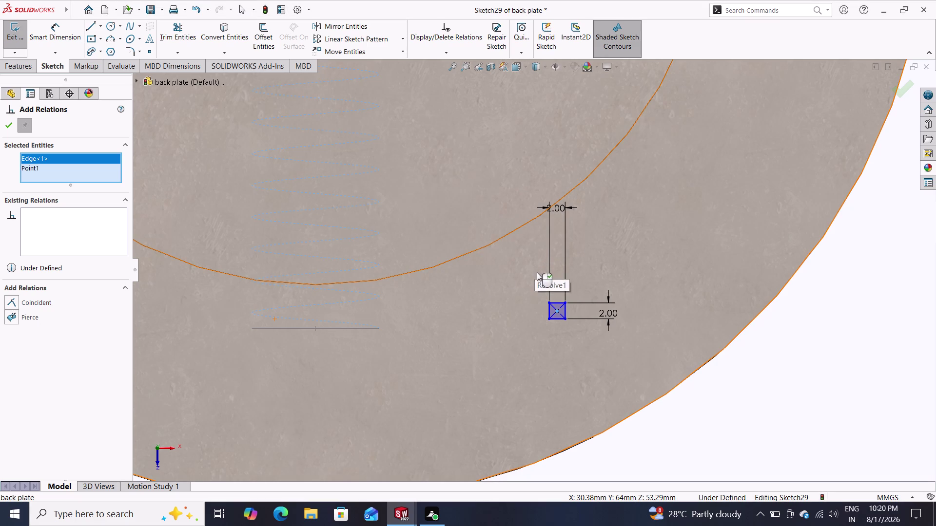
Zoom out on the plate and undo the recent sketch changes.
key(ctrl+z)
text(zz)
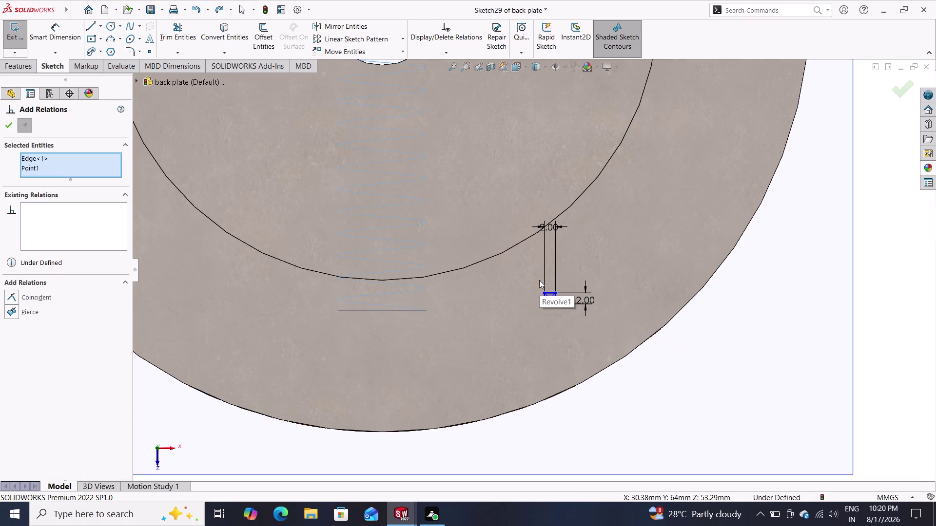
text(zz)
key(ctrl+z)
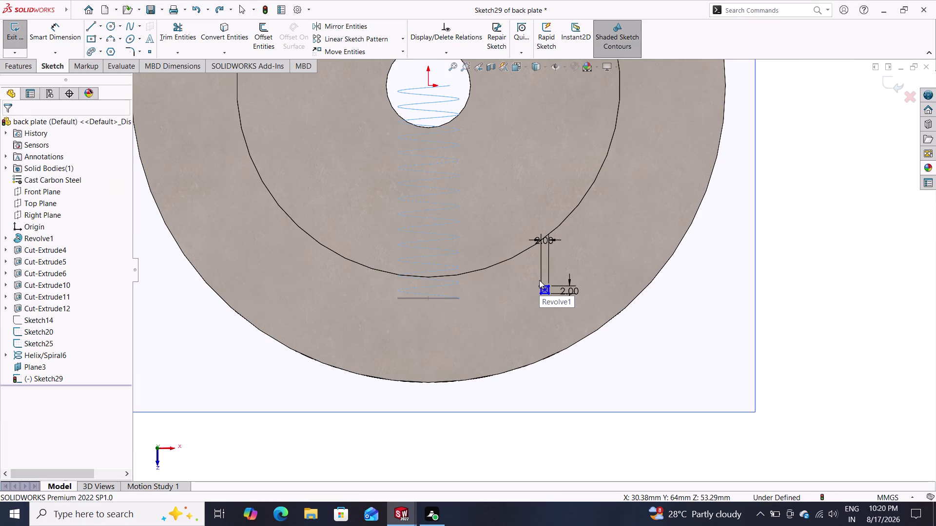
key(z)
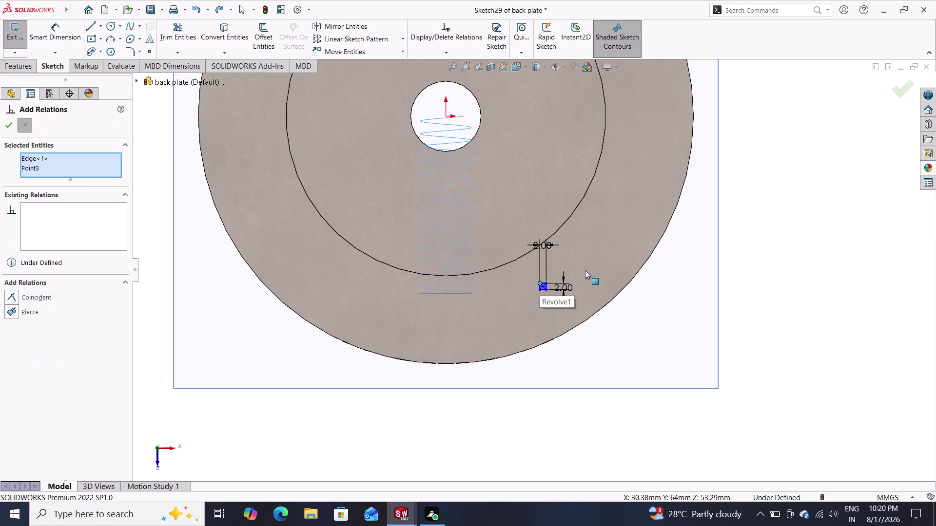
key(ctrl+z)
key(ctrl+z)
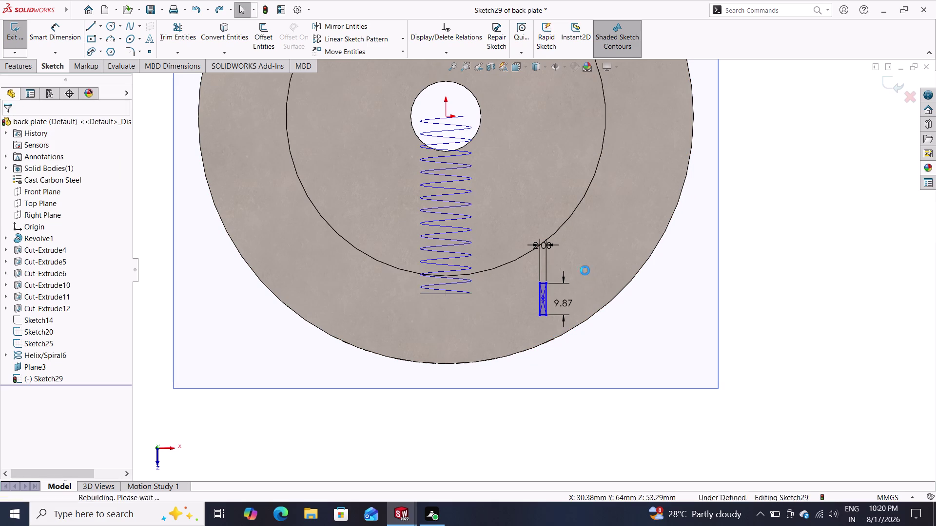
key(ctrl+z)
key(ctrl+z)
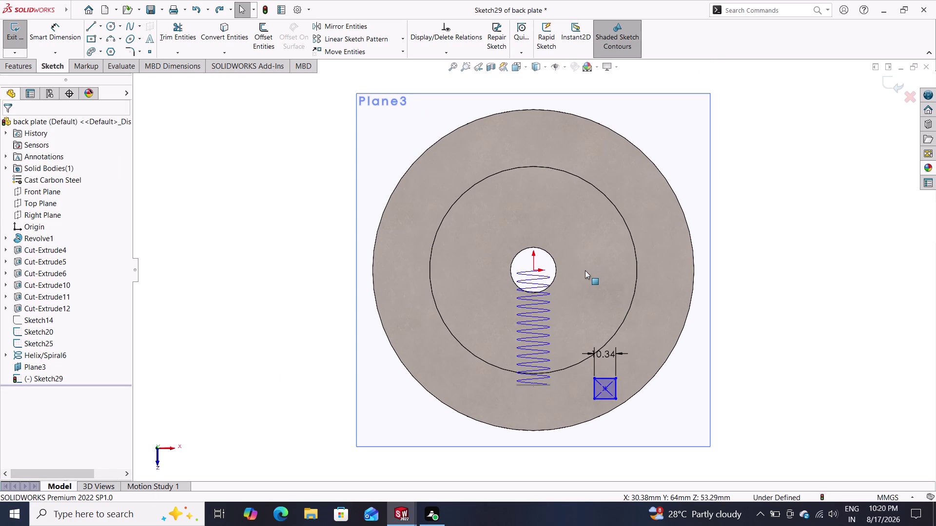
Remove the small rectangle from the sketch and try deleting the inner circle.
key(ctrl+z)
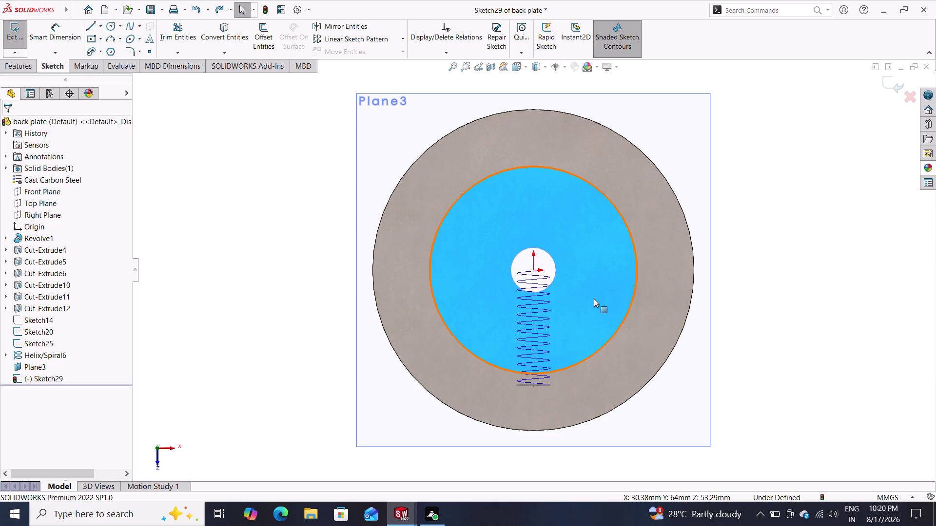
click(524, 346)
key(Delete)
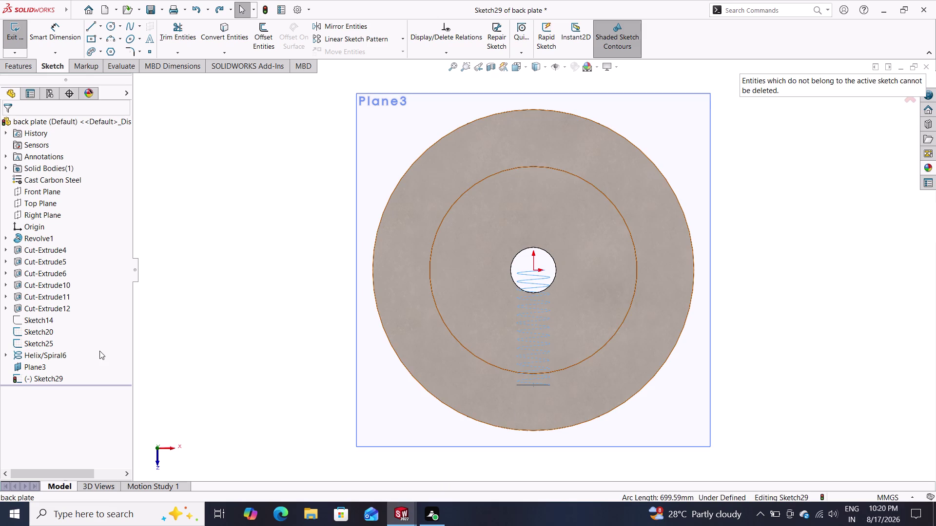
Hide Helix/Spiral6 and Plane3.
right_click(66, 355)
click(66, 355)
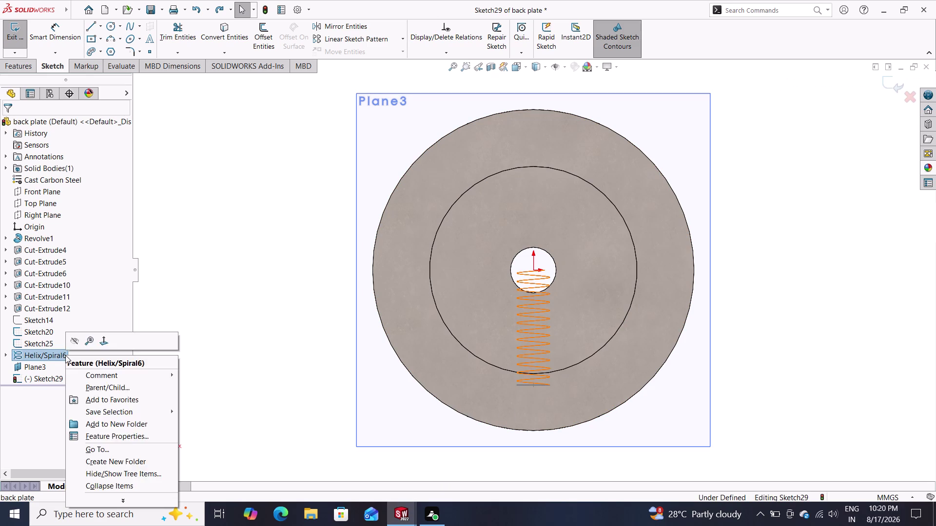
right_click(65, 356)
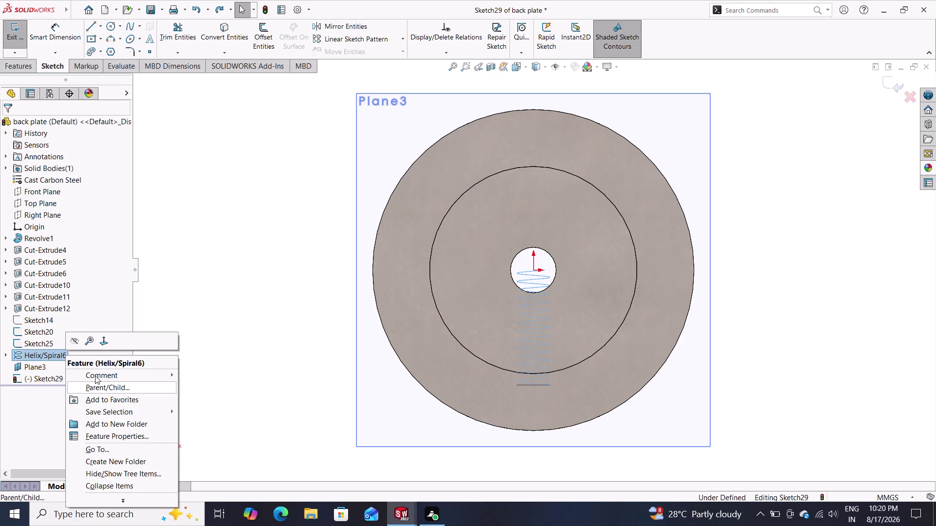
click(72, 340)
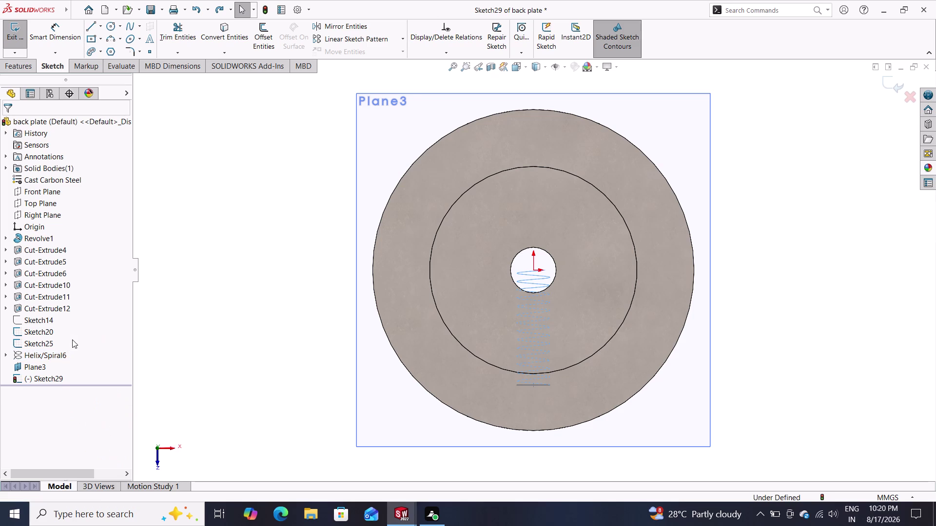
right_click(46, 364)
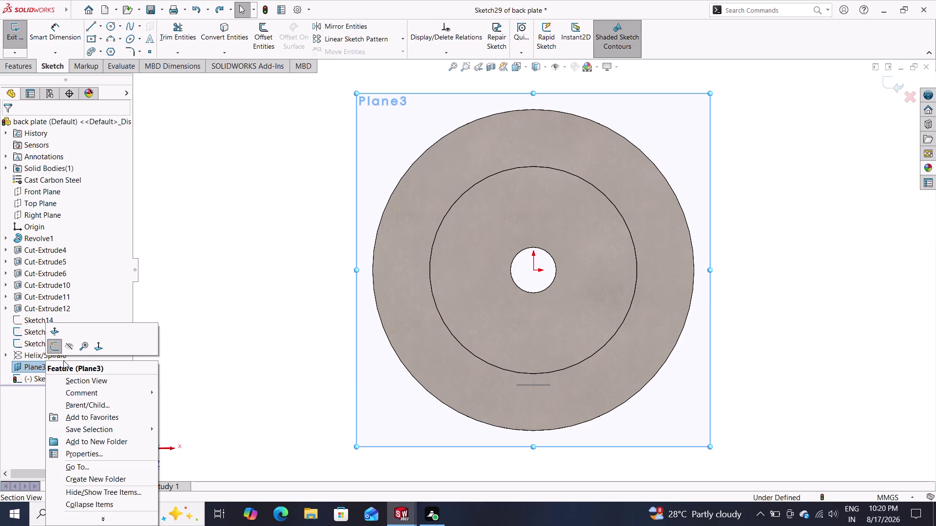
click(66, 344)
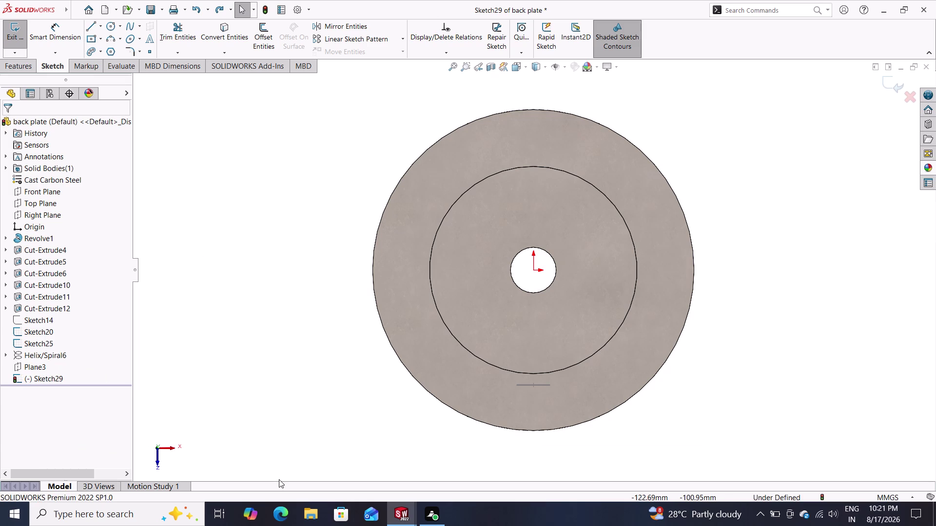
click(404, 513)
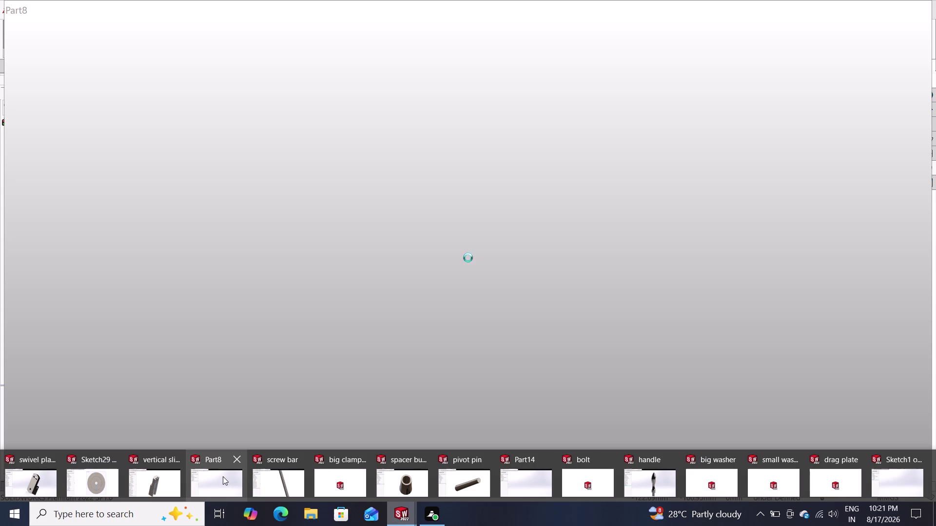
Switch to the Part20 document and open Sketch1 on its Front Plane.
click(240, 456)
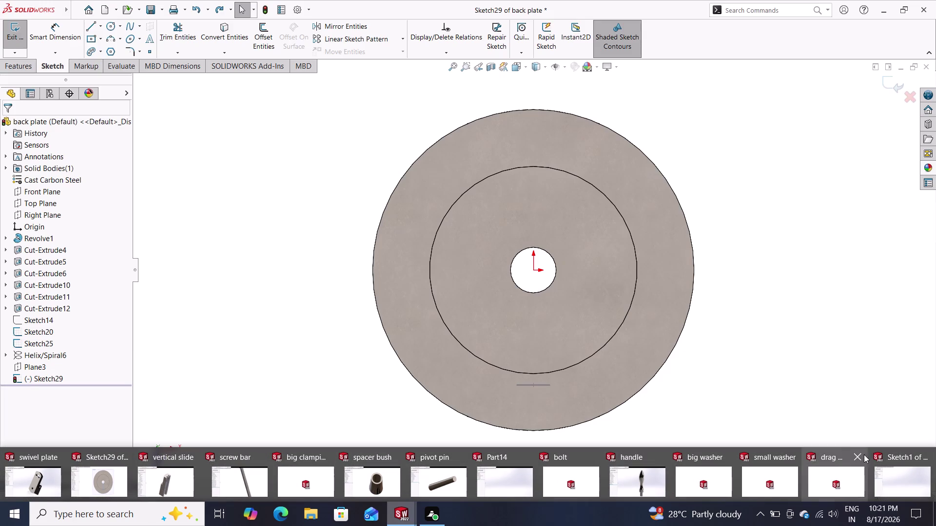
click(896, 473)
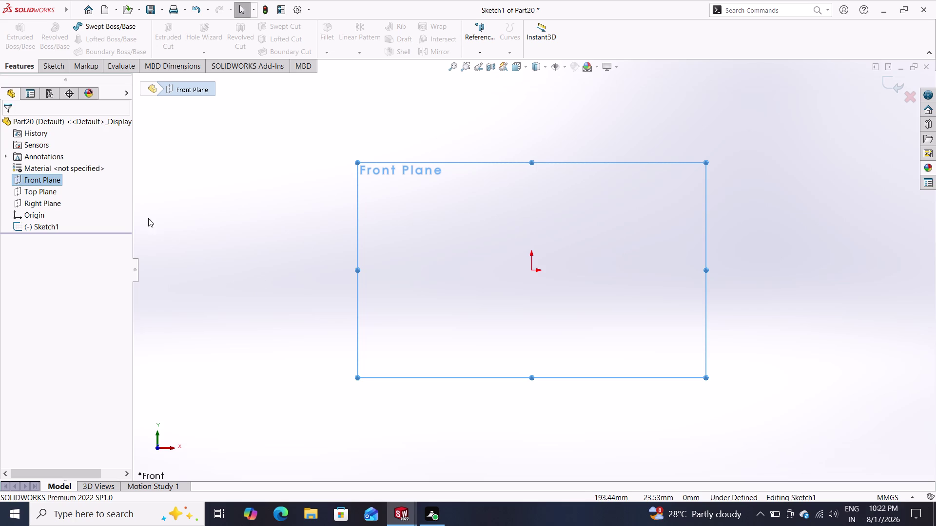
click(51, 67)
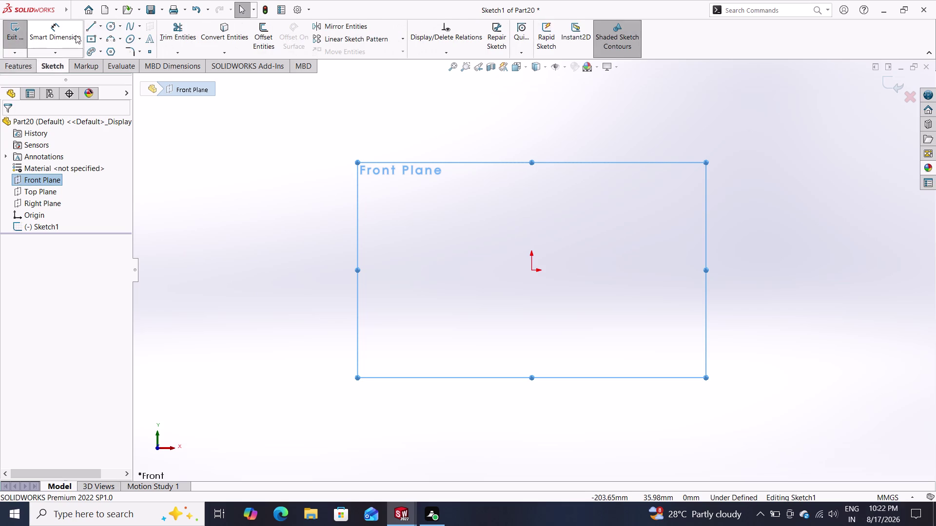
Draw a horizontal centerline through the origin, from left to right.
click(98, 29)
click(107, 50)
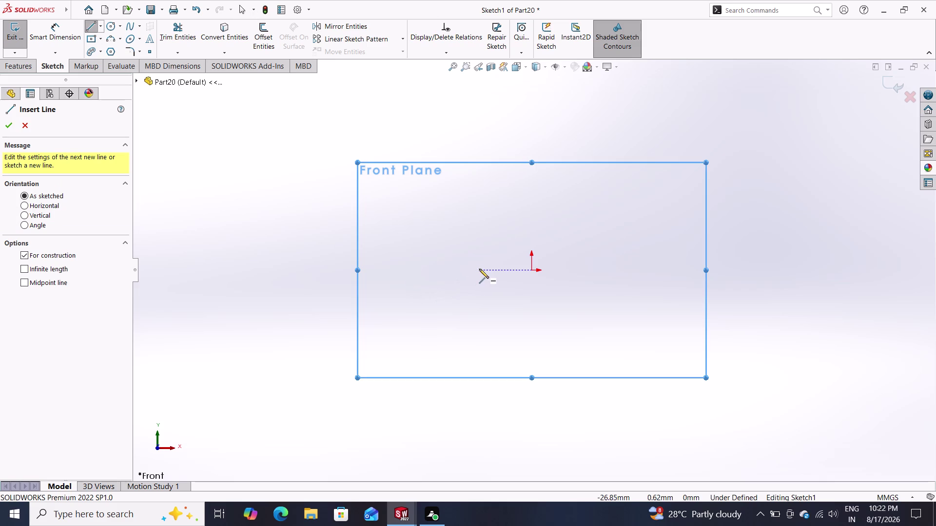
click(408, 271)
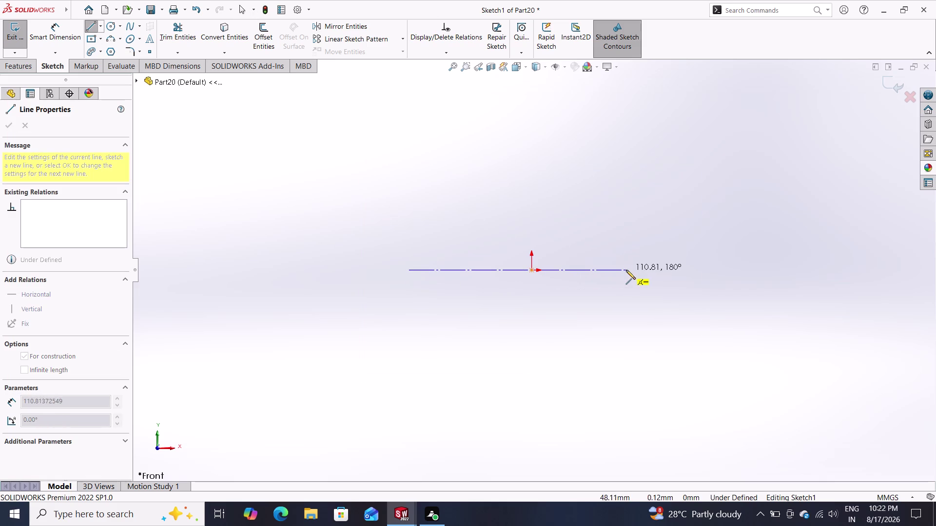
click(700, 269)
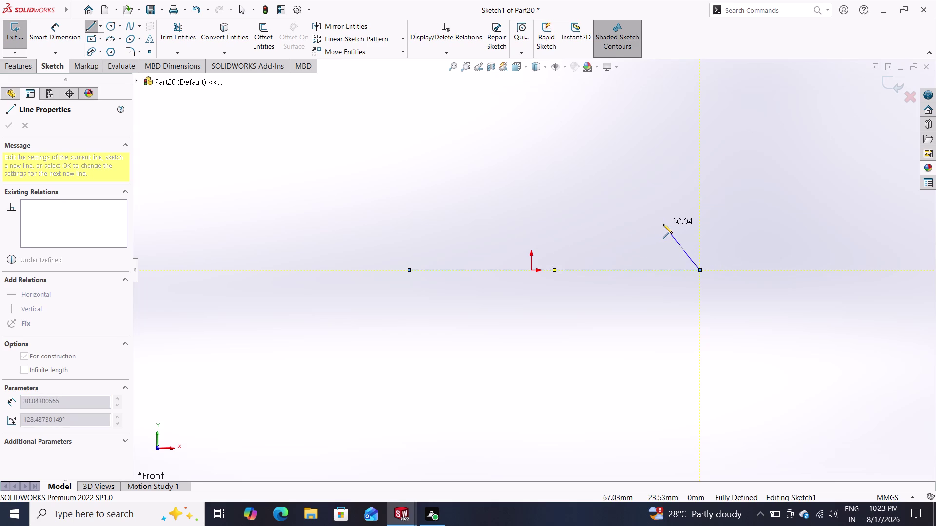
double_click(662, 224)
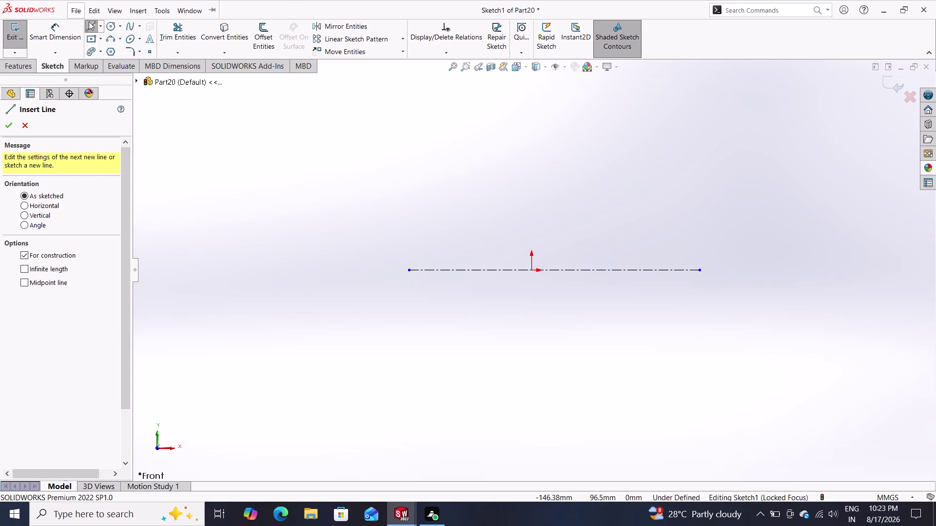
Delete the stray diagonal line drawn by mistake.
click(278, 210)
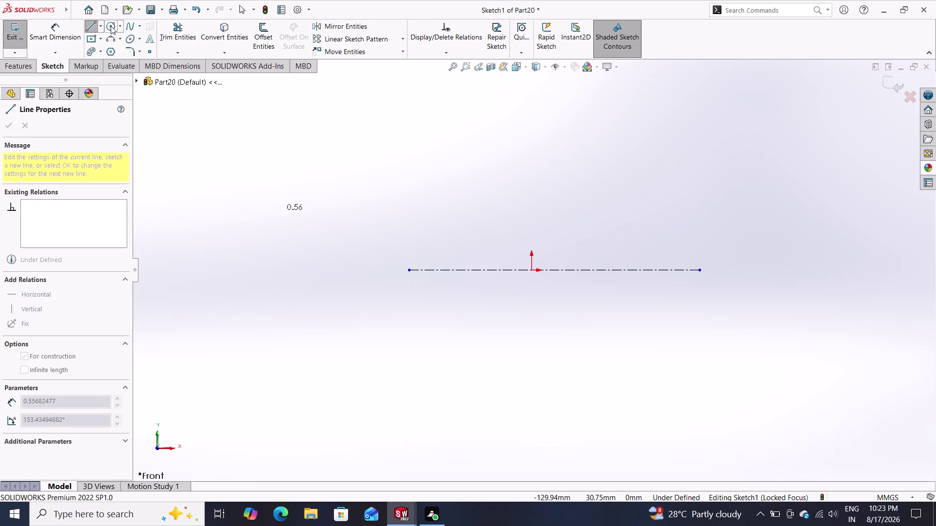
click(109, 24)
double_click(305, 247)
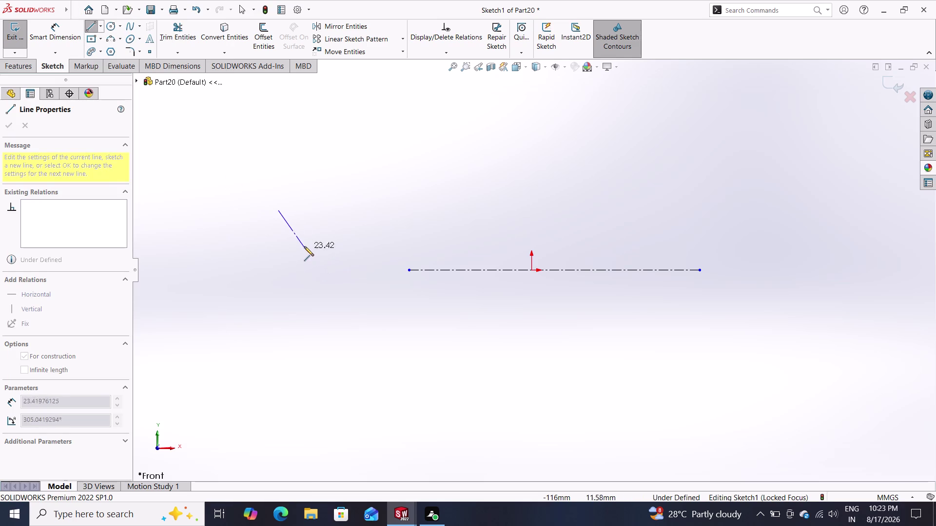
key(Escape)
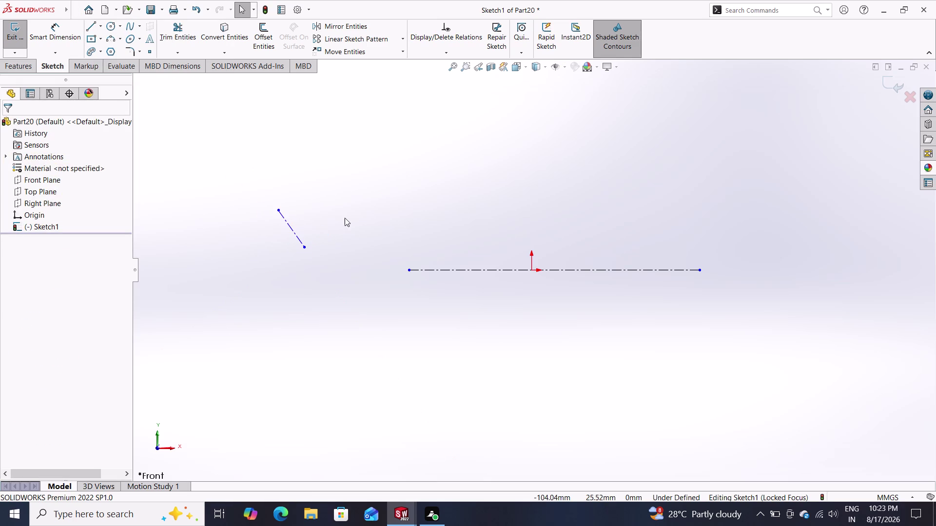
drag(337, 199, 271, 251)
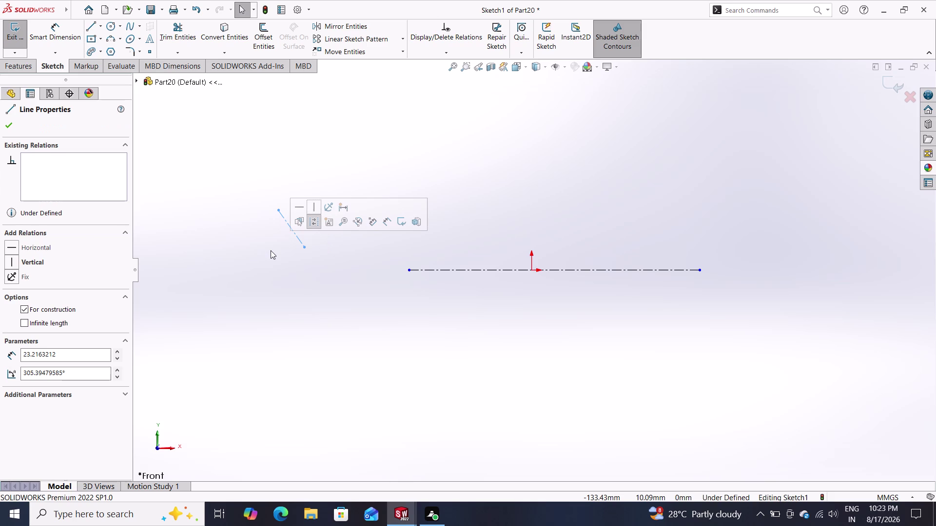
key(Delete)
click(111, 26)
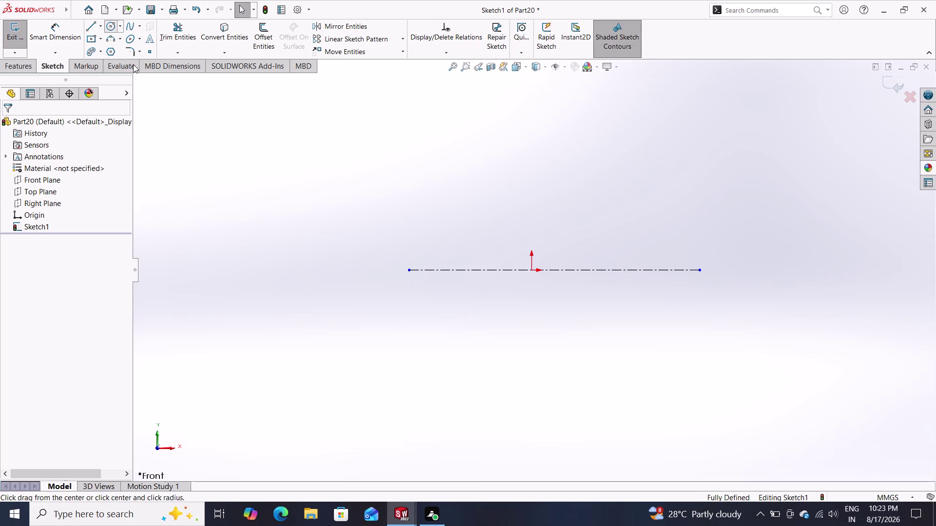
Place three circles on the centerline: small left, larger at the origin, smaller right.
click(436, 271)
click(456, 298)
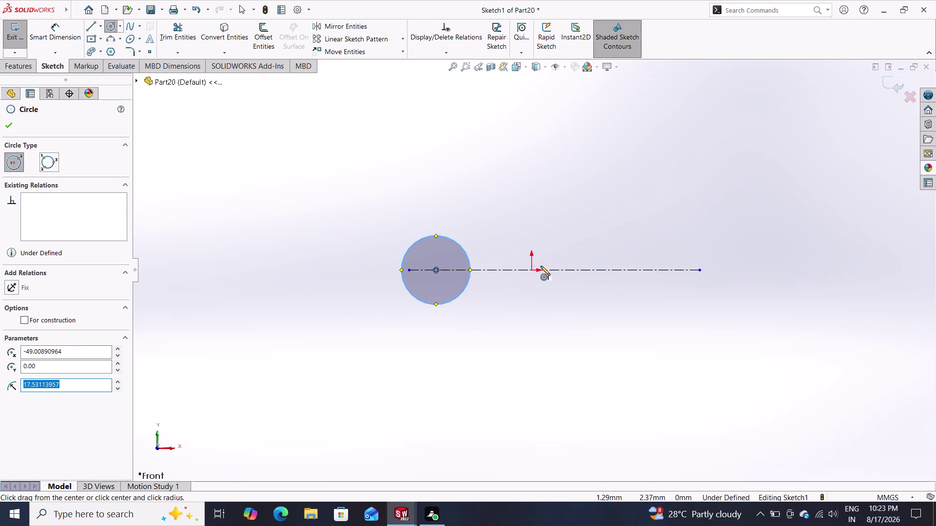
click(532, 271)
click(551, 314)
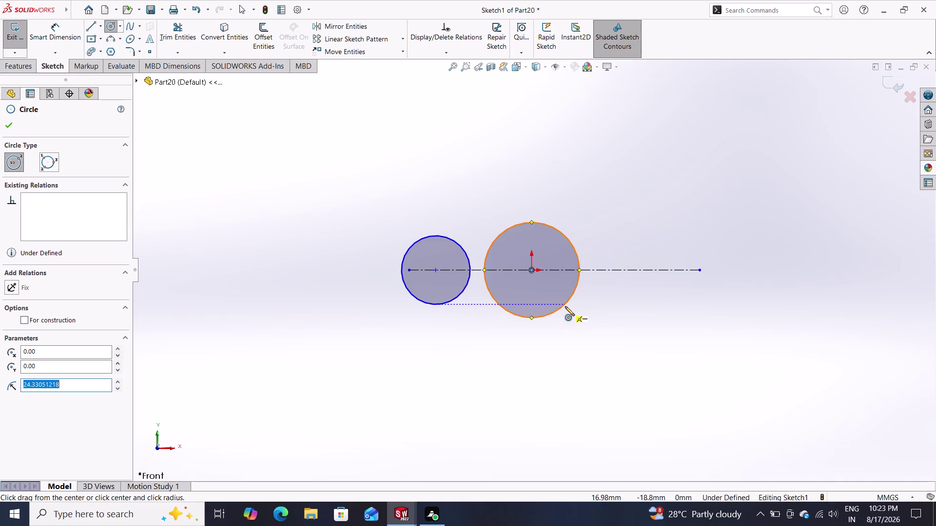
click(684, 269)
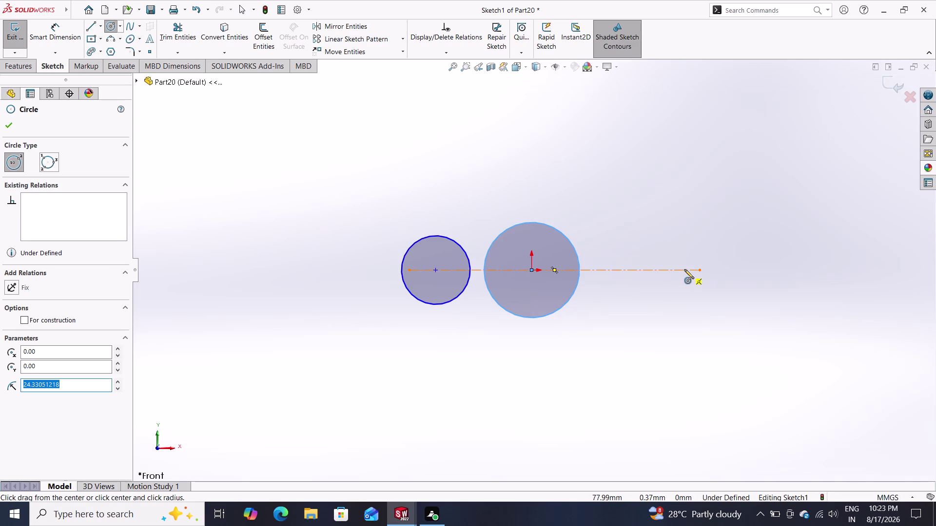
click(692, 292)
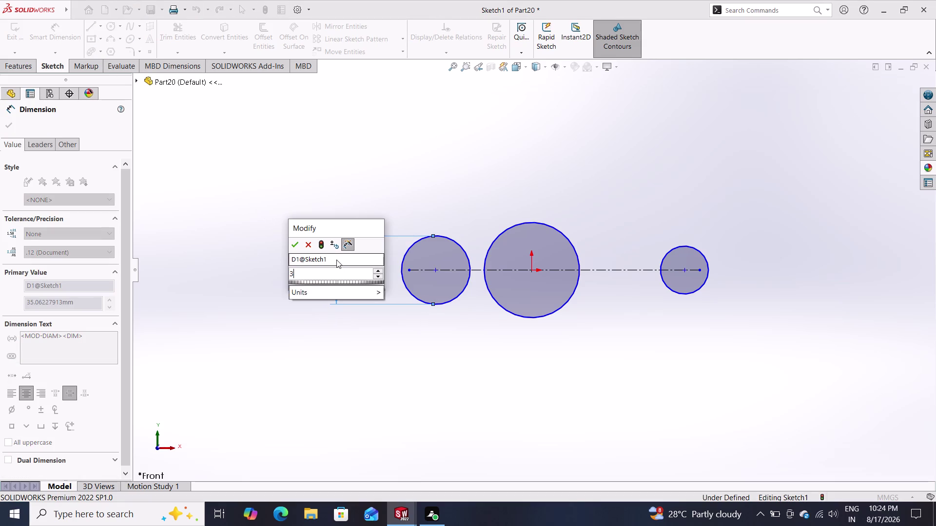
Dimension the left circle's diameter at 30, then correct it to 36 mm (18+18).
text(0)
key(Return)
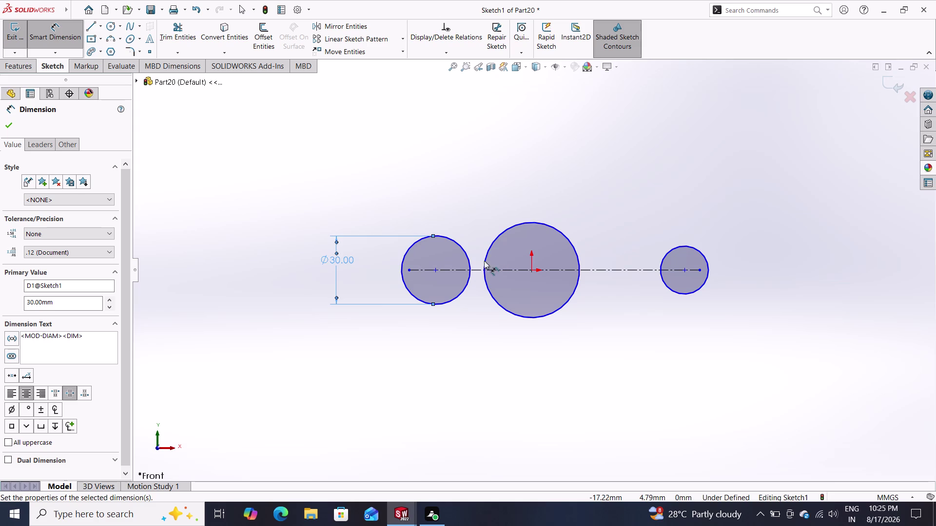
double_click(334, 256)
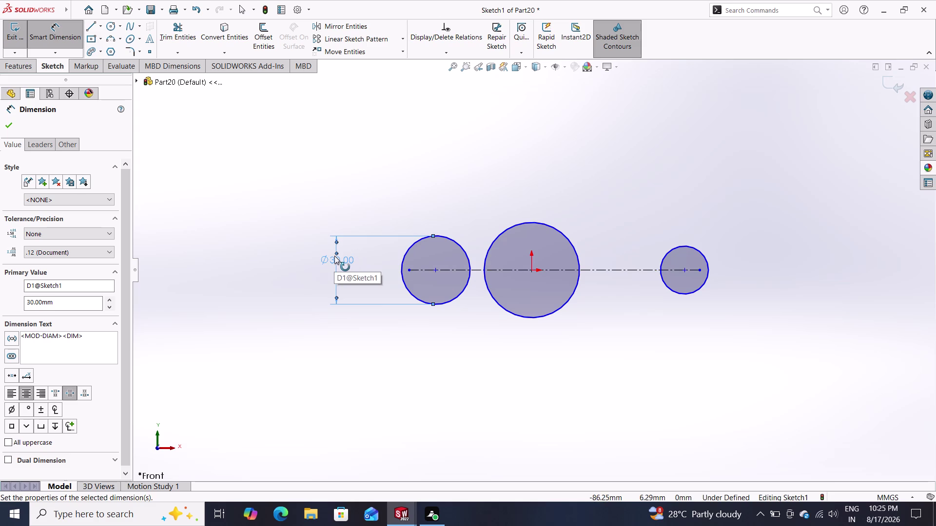
double_click(338, 262)
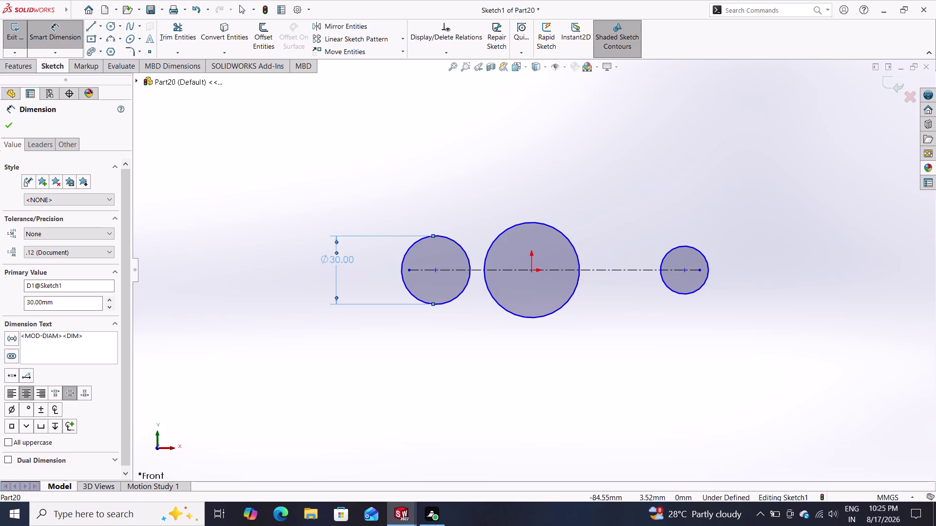
text(18+)
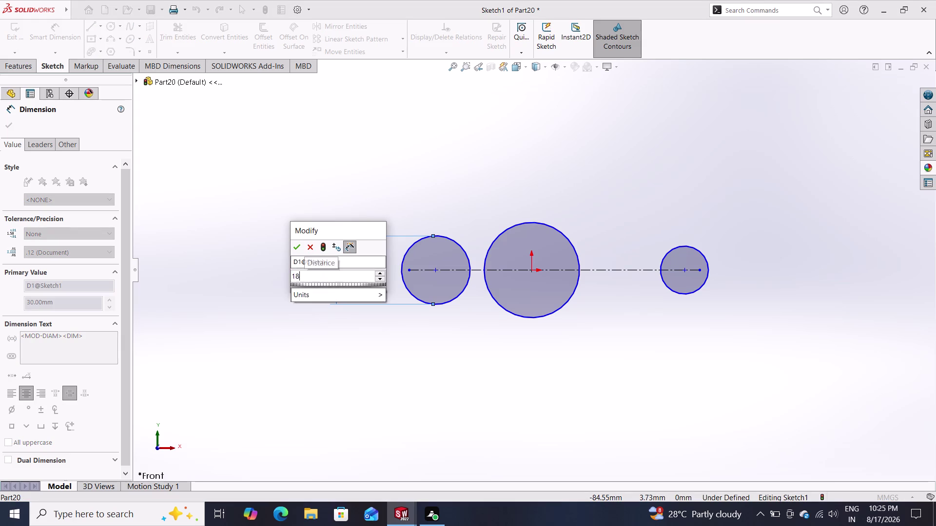
text(18)
key(Return)
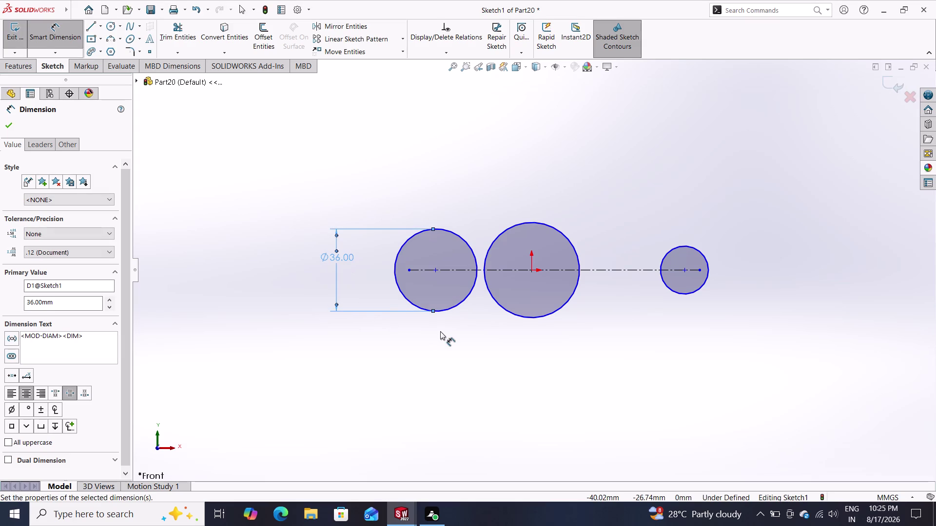
Dimension the middle circle at 30 mm and the right circle at 26 mm diameter.
click(568, 238)
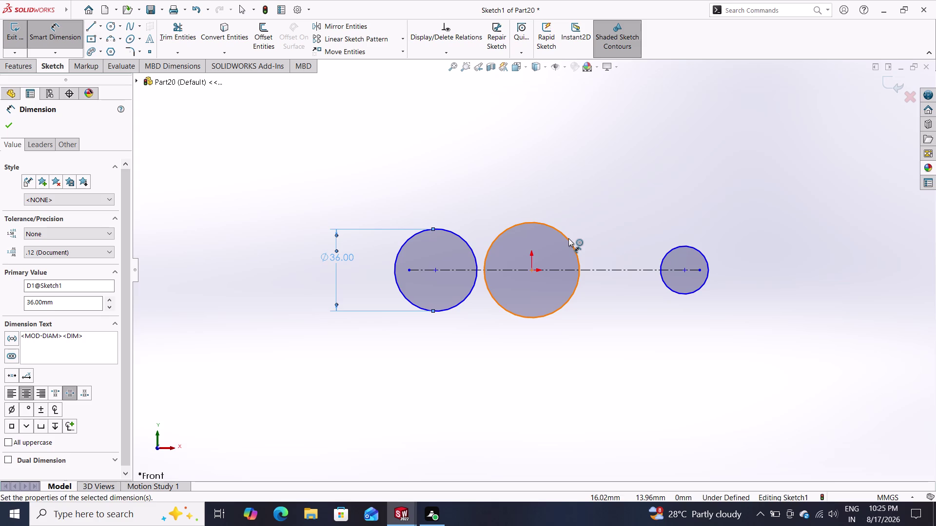
click(541, 174)
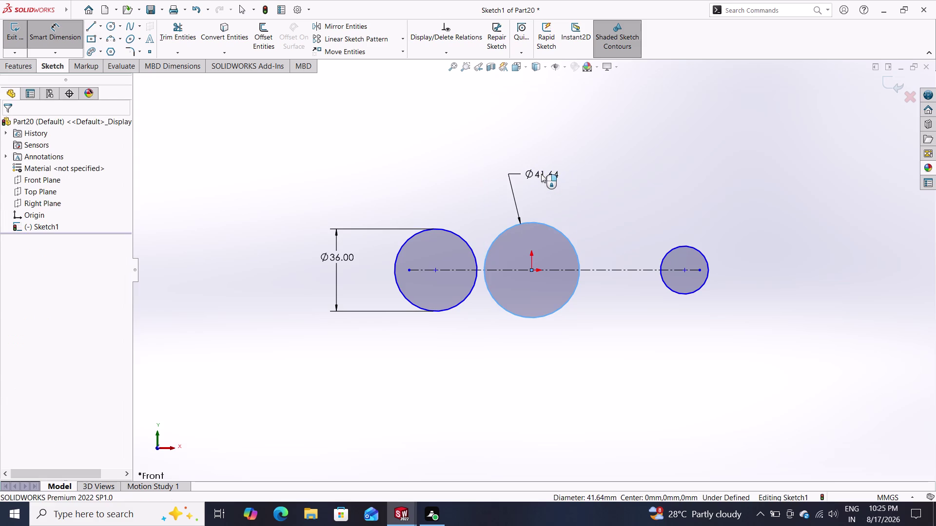
text(30)
key(Return)
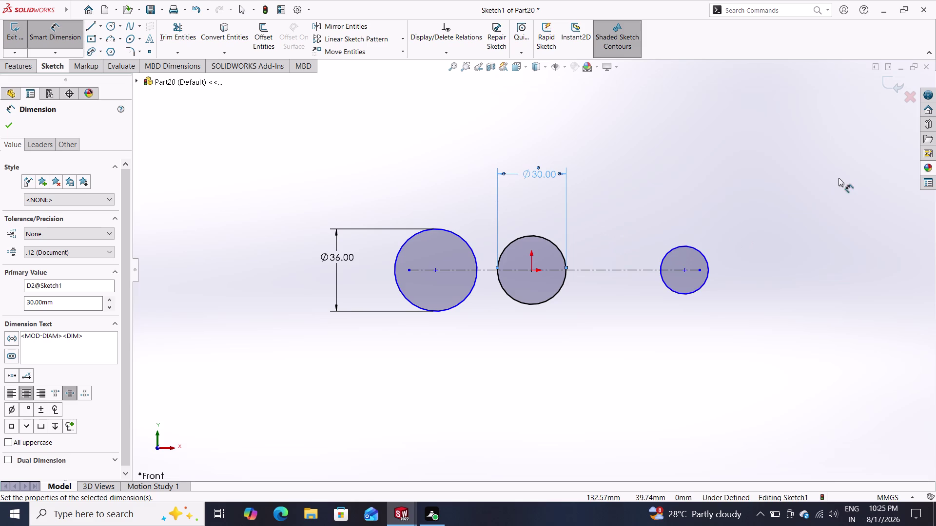
click(698, 252)
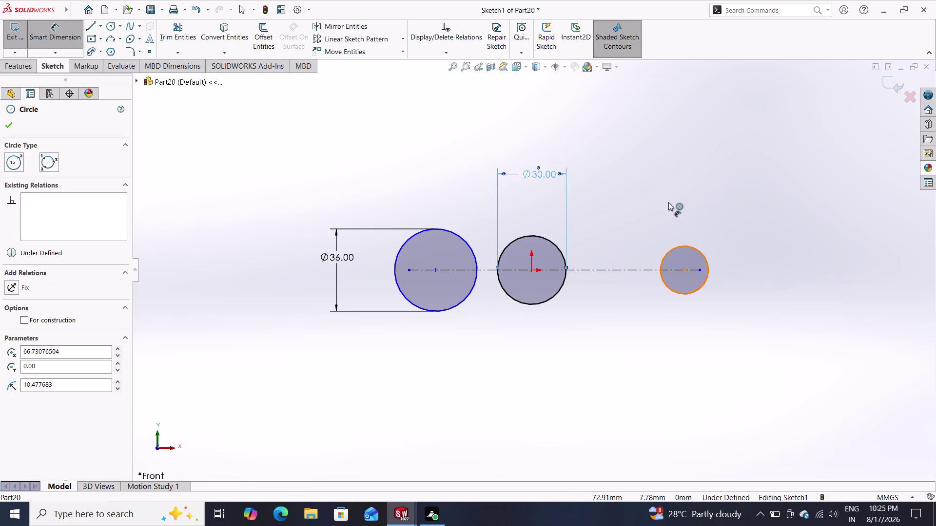
click(668, 200)
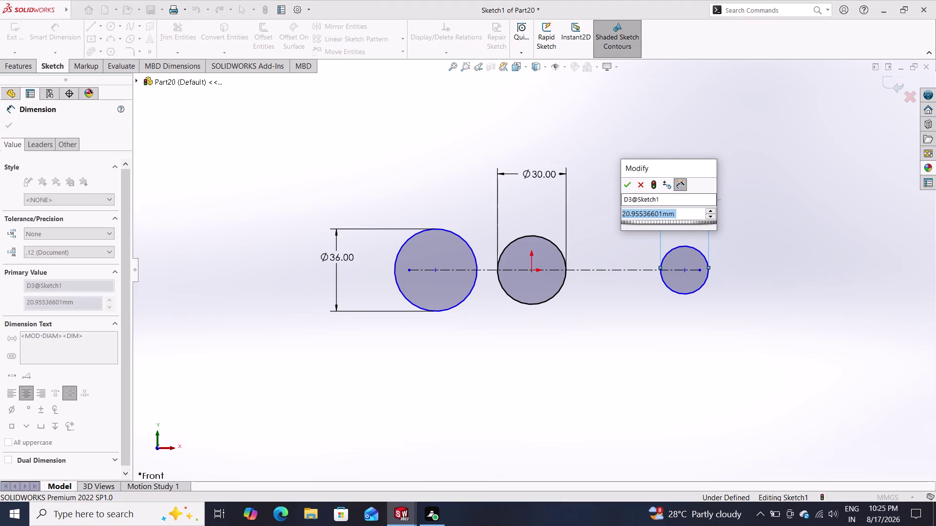
text(26)
key(Return)
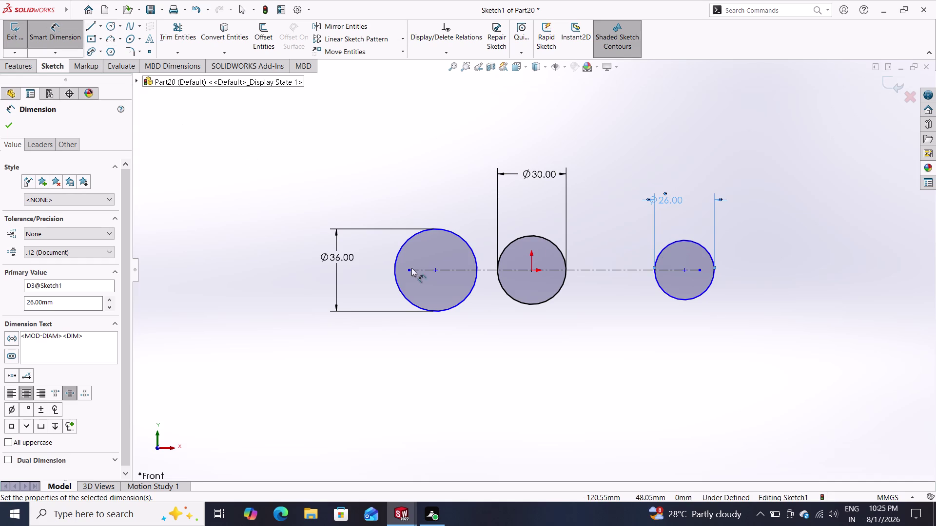
click(435, 269)
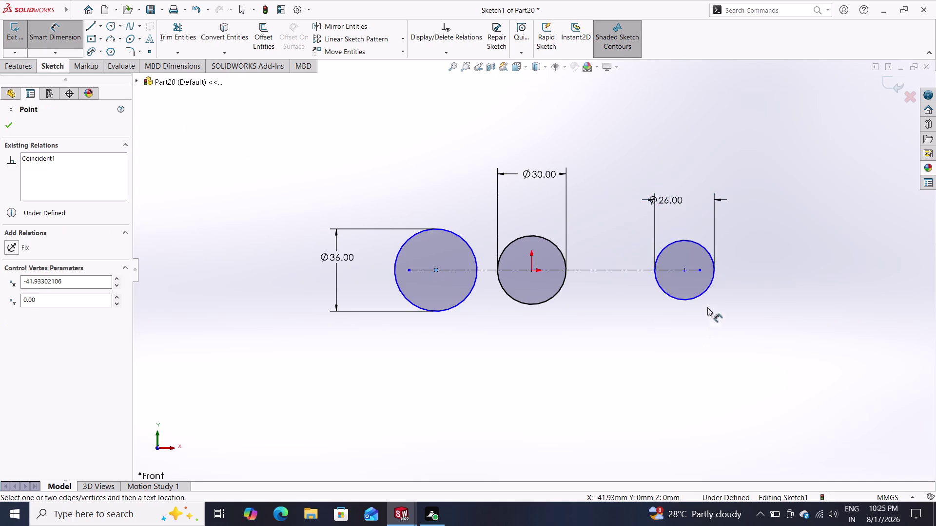
Dimension the distance between the left and right circle centres as 100 mm.
click(686, 268)
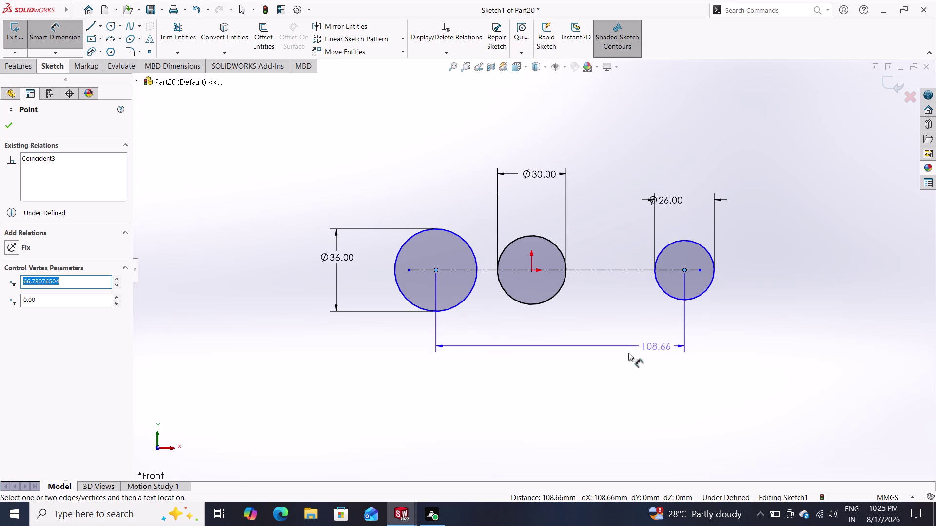
click(537, 339)
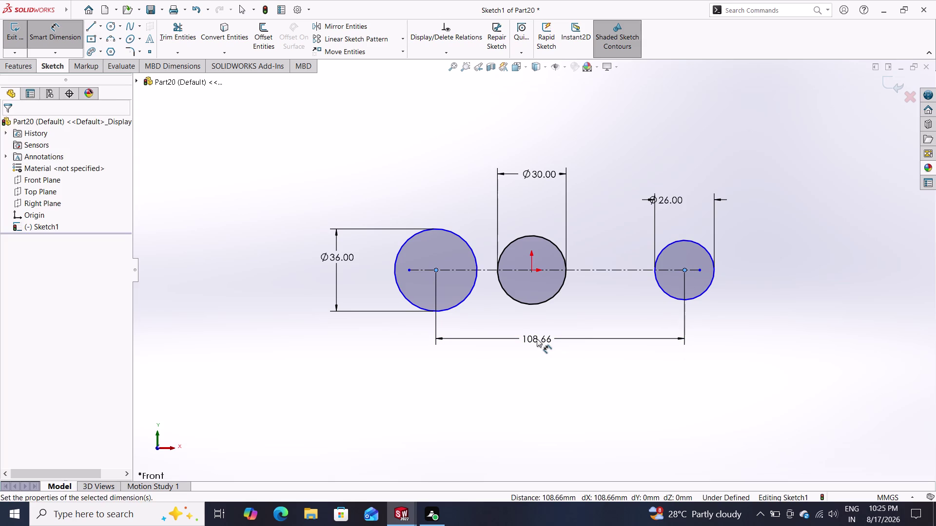
text(100)
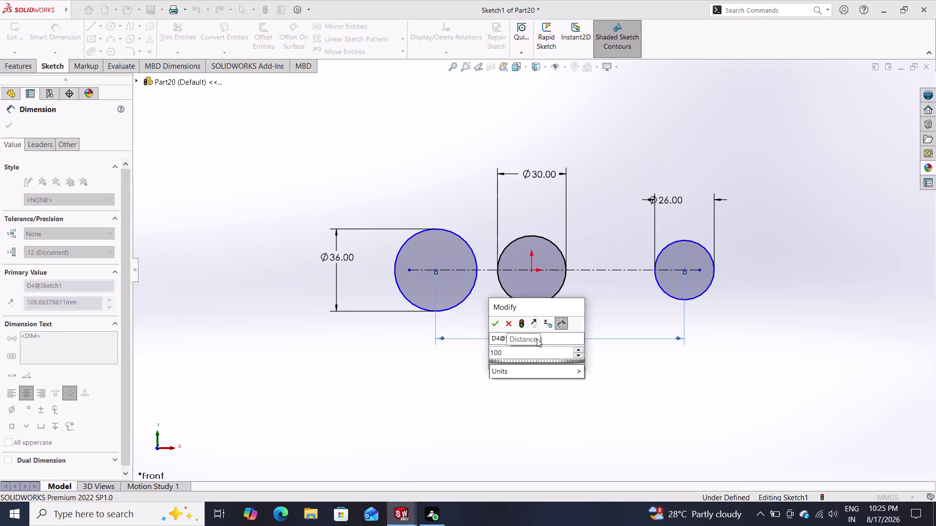
key(Return)
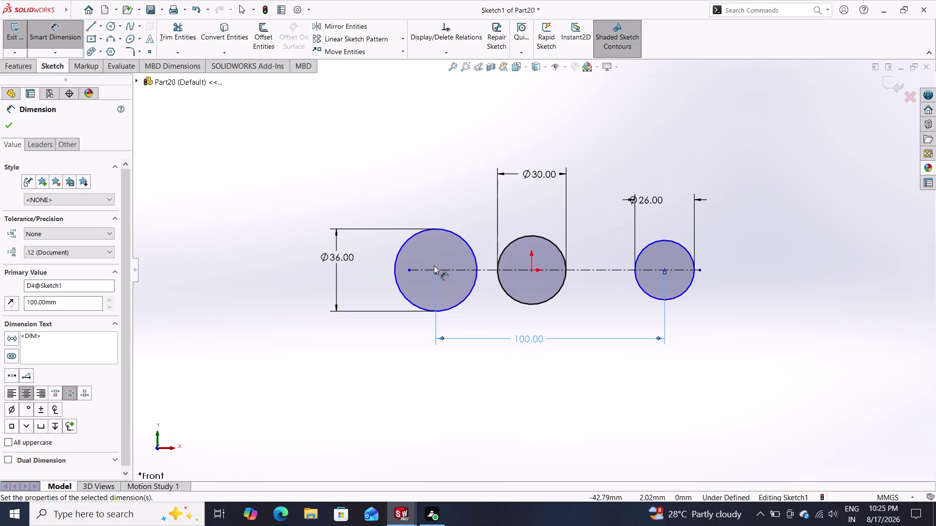
Dimension the distance from the left centre to the middle centre as 45 mm.
click(436, 268)
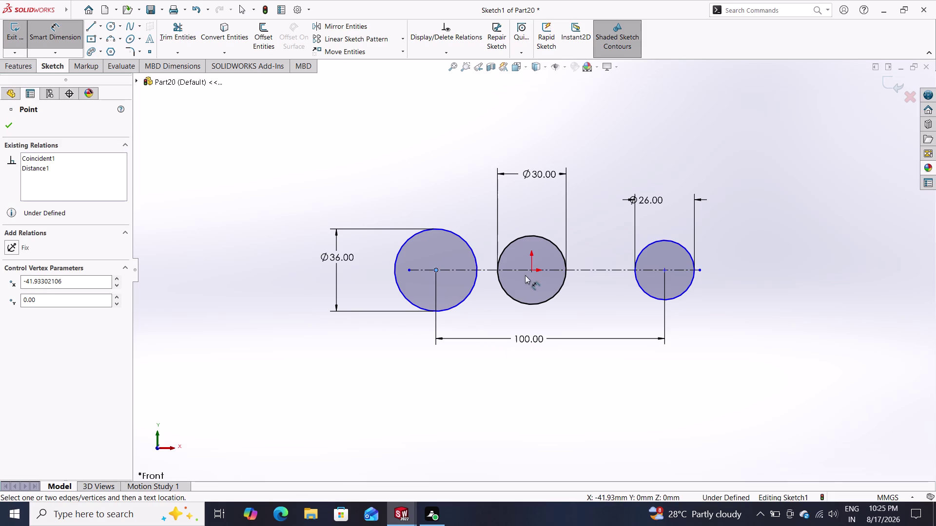
click(533, 270)
click(500, 318)
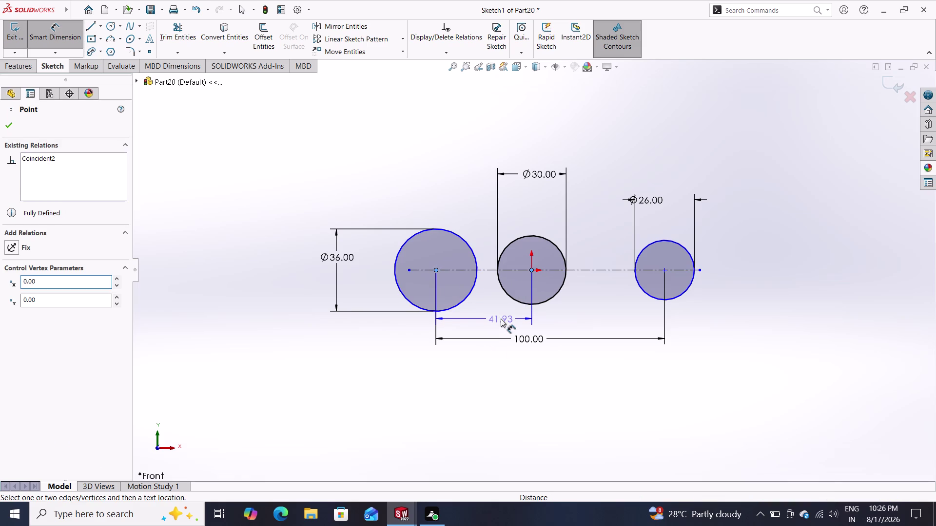
text(4)
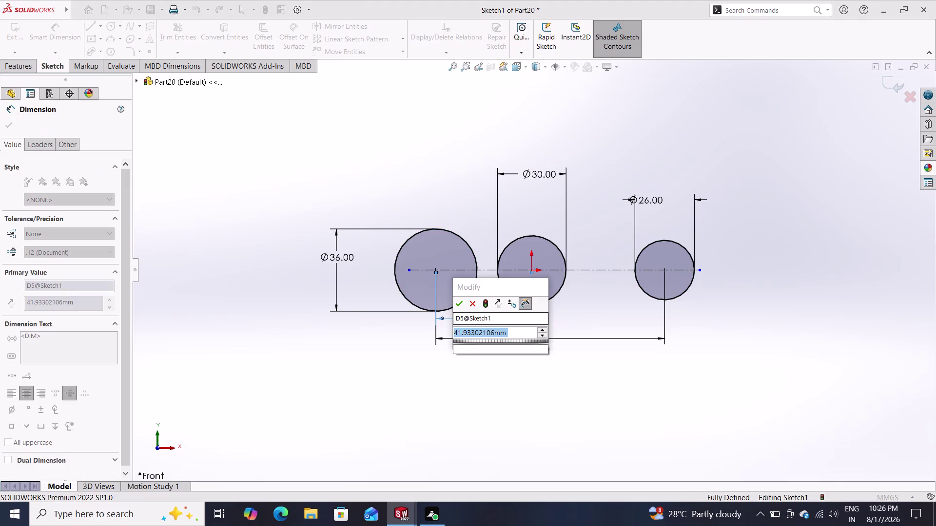
text(5)
key(Return)
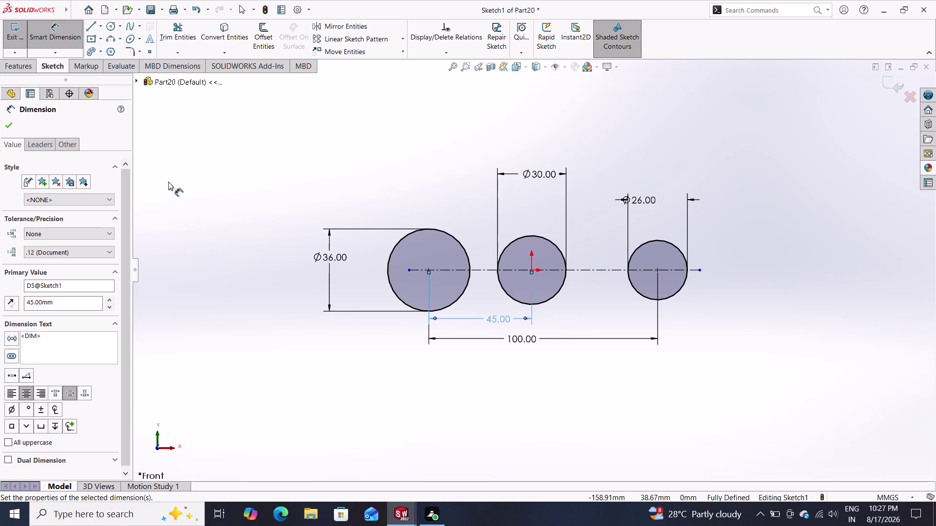
click(89, 25)
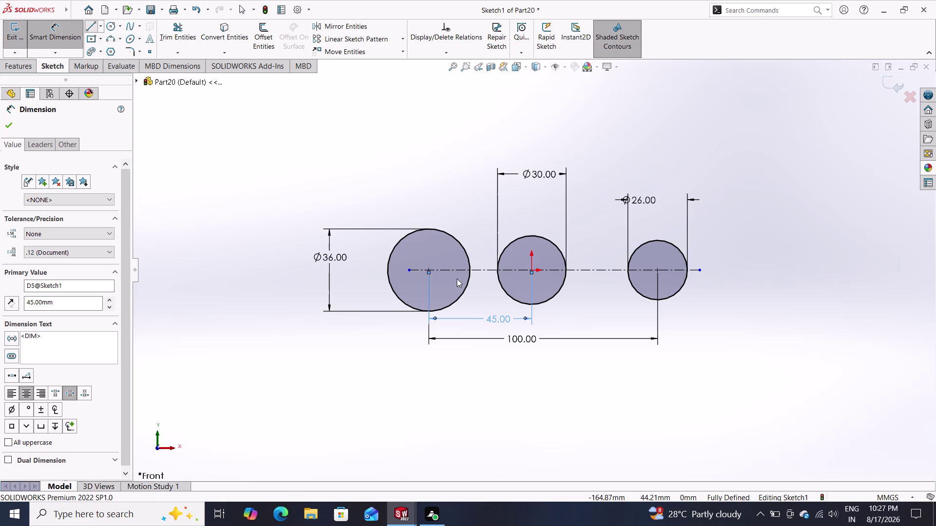
Draw a line from the left circle's top to the right circle, then delete it.
click(462, 249)
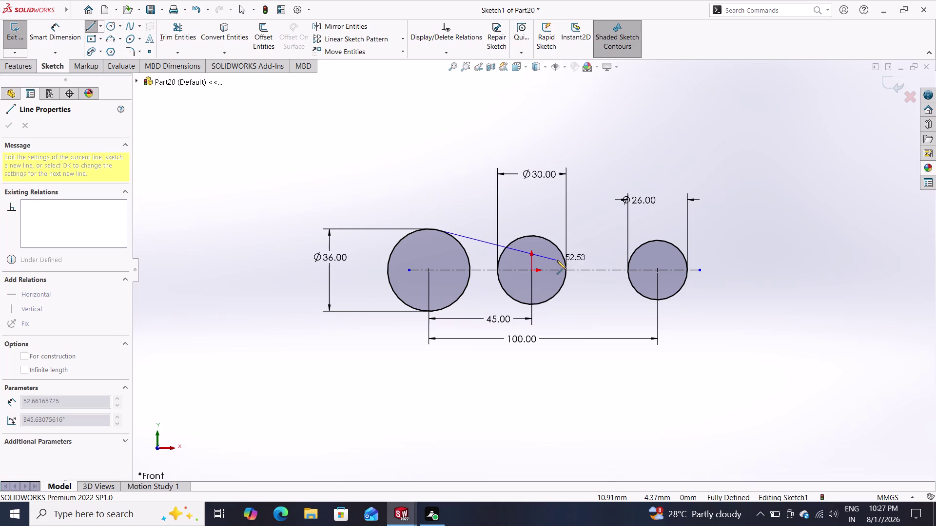
click(631, 255)
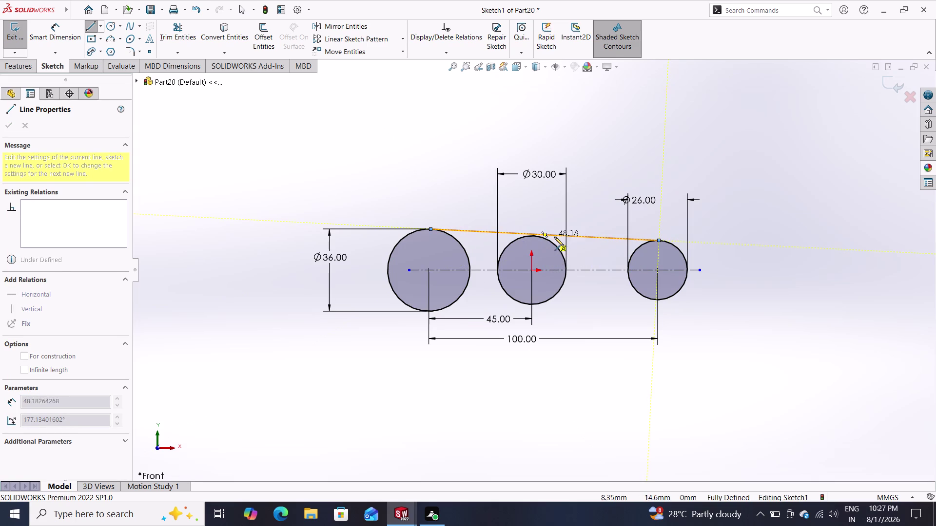
key(Escape)
click(580, 234)
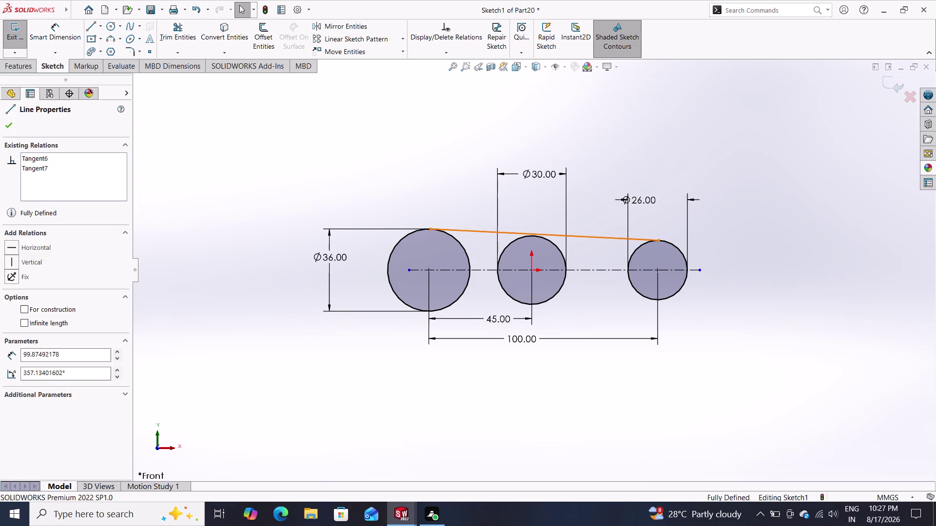
key(Delete)
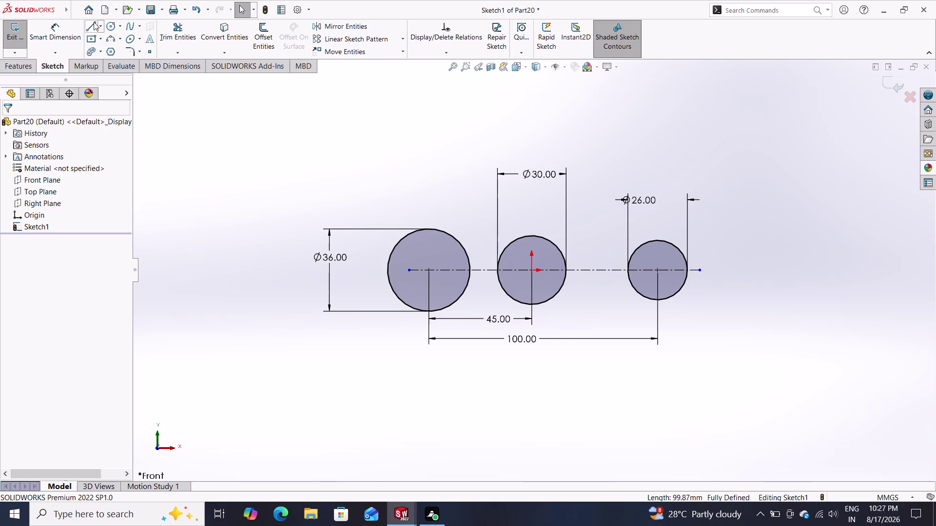
Redraw the line from the left circle's top, ending on the small right circle.
click(93, 22)
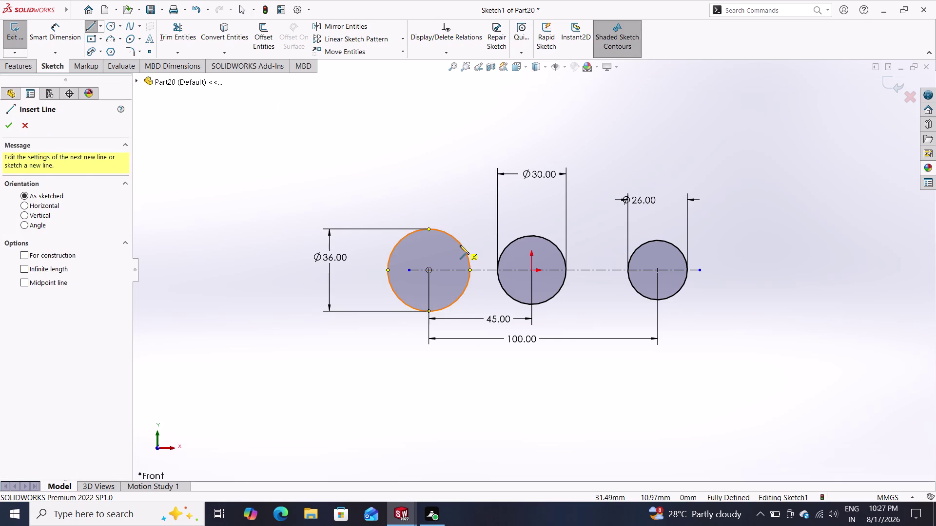
click(461, 245)
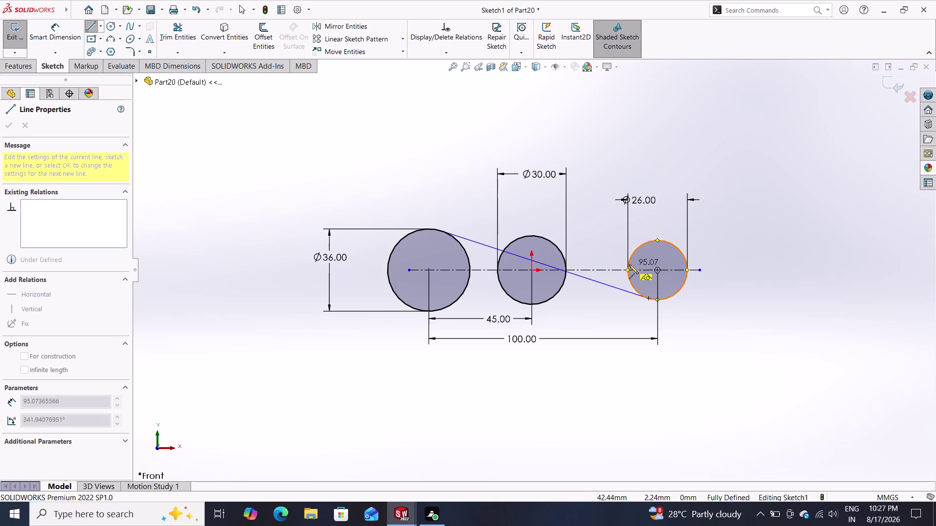
scroll(up, 3)
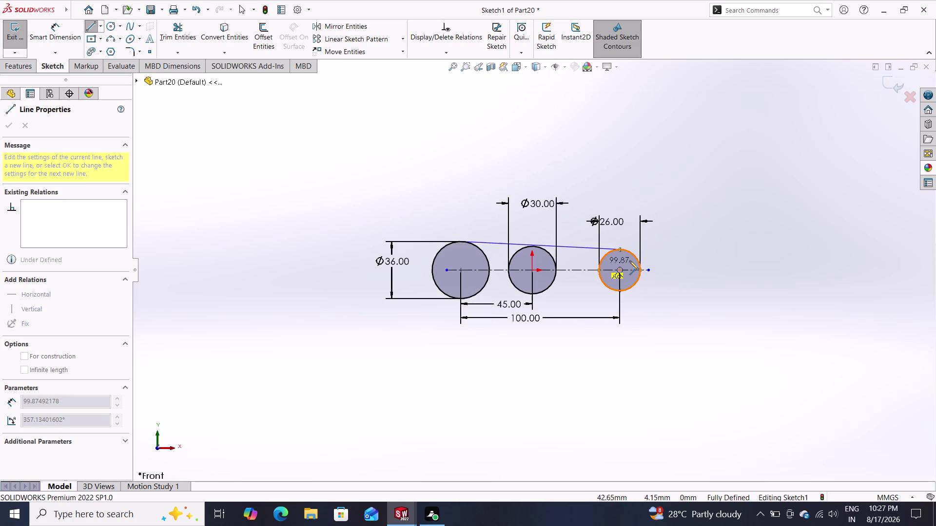
scroll(down, 3)
scroll(down, 3)
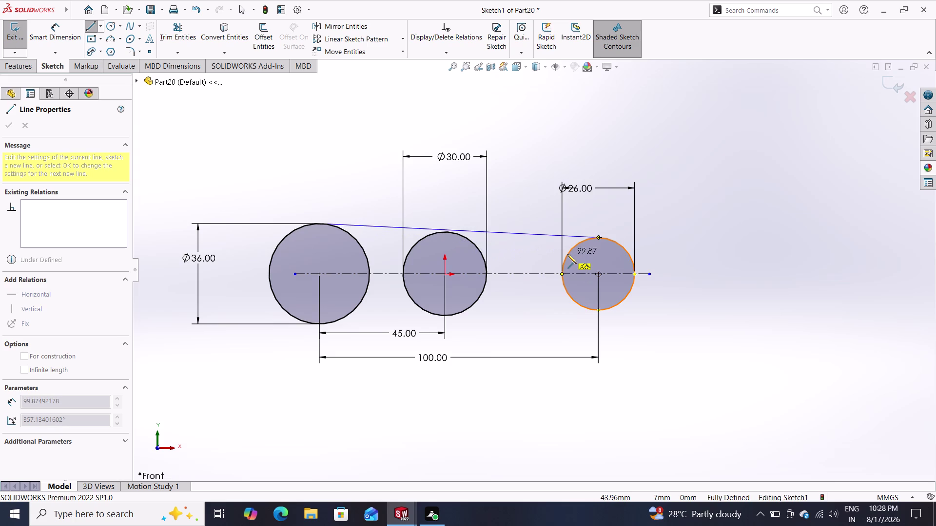
scroll(down, 3)
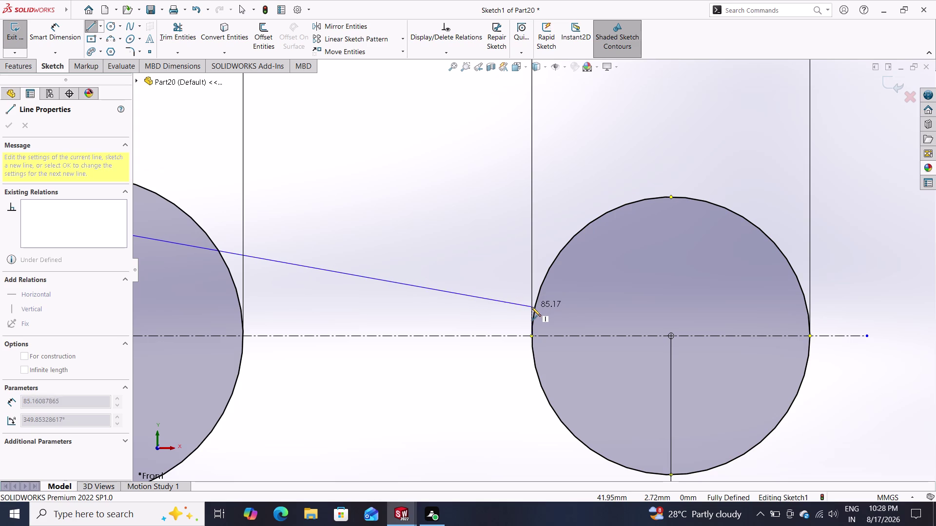
click(566, 311)
key(Escape)
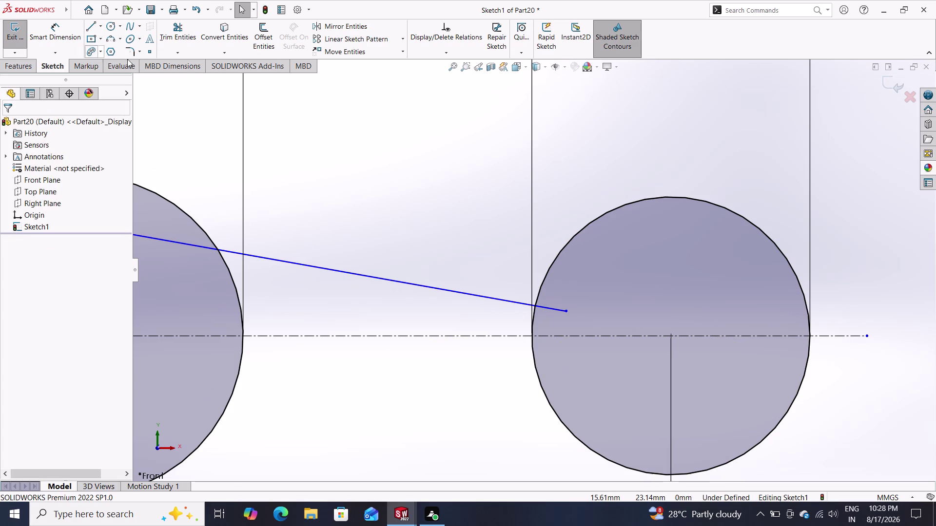
Trim the line's overhang inside the Ø26 circle using Trim to closest.
drag(173, 26, 218, 72)
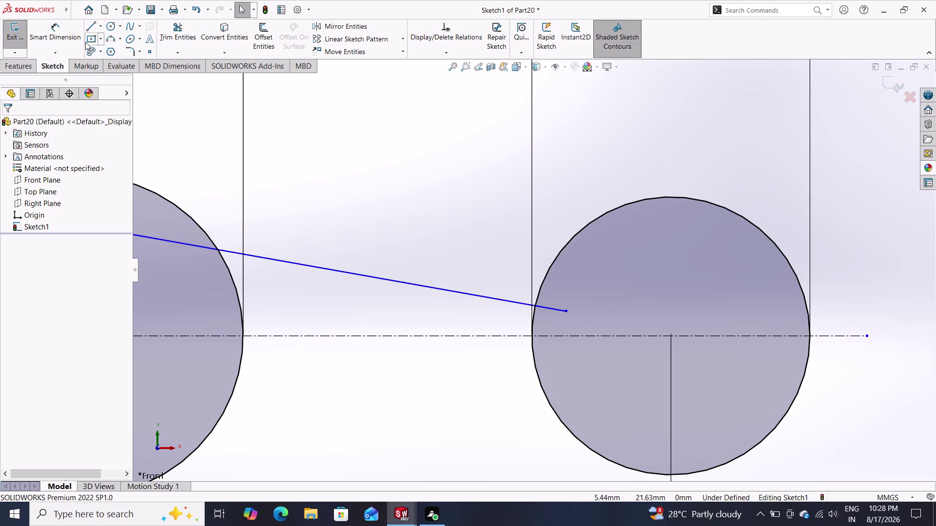
click(179, 39)
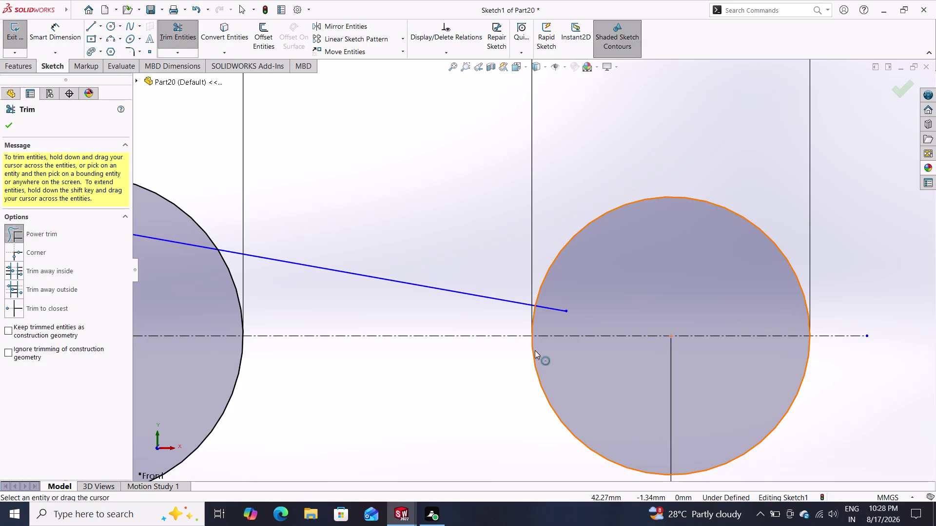
click(56, 307)
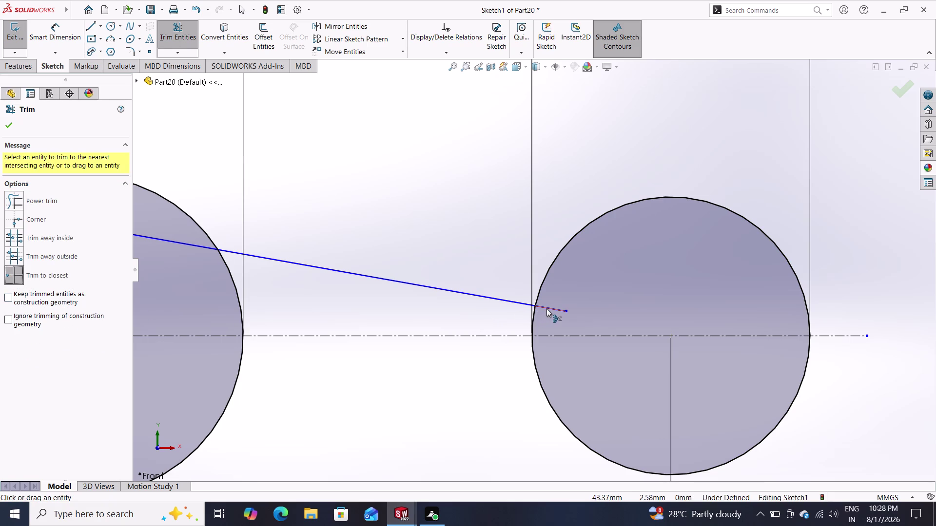
click(546, 308)
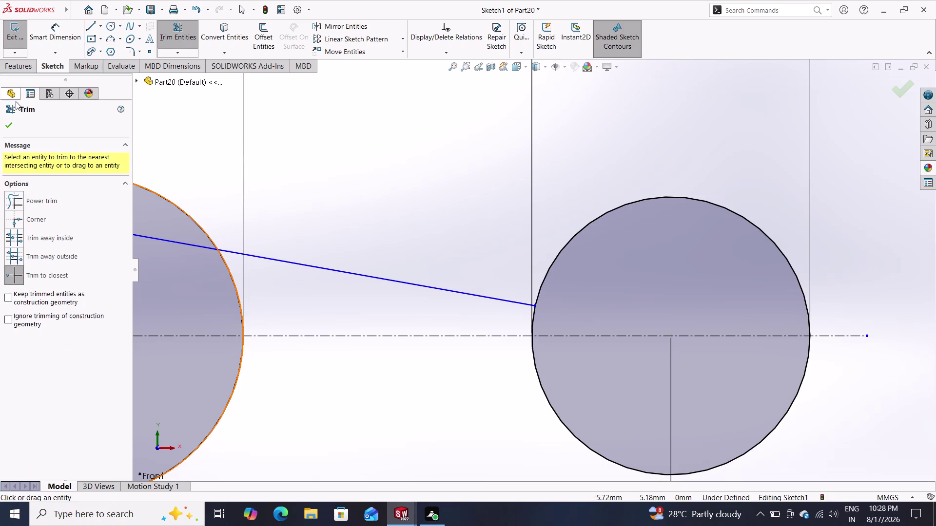
click(13, 125)
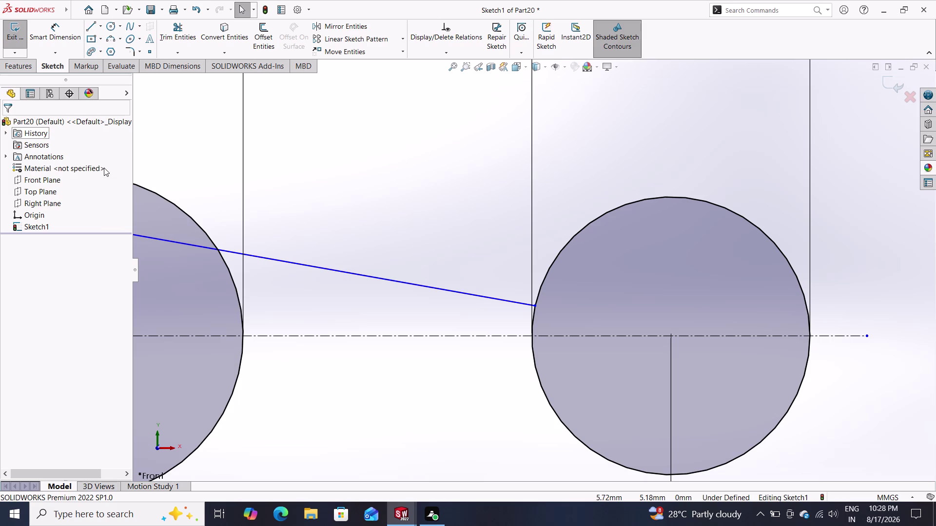
scroll(down, 3)
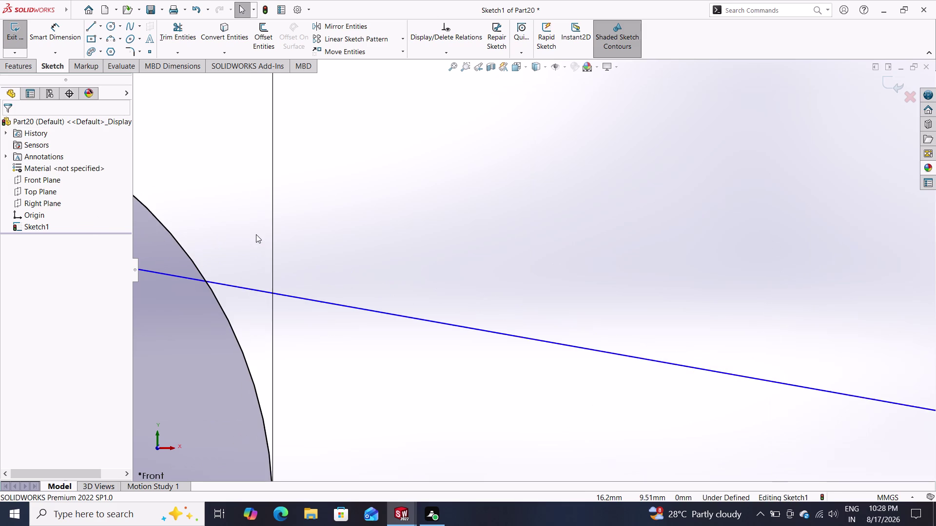
scroll(up, 3)
scroll(up, 3)
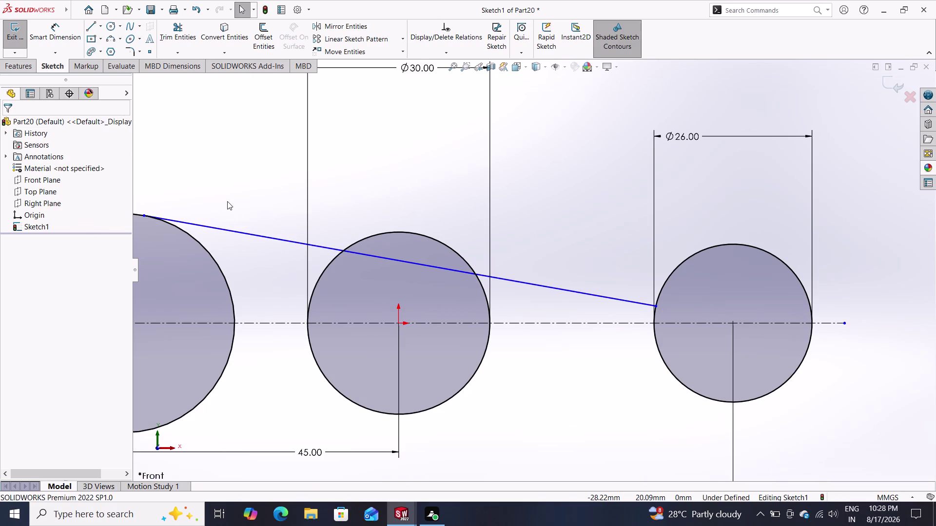
click(54, 38)
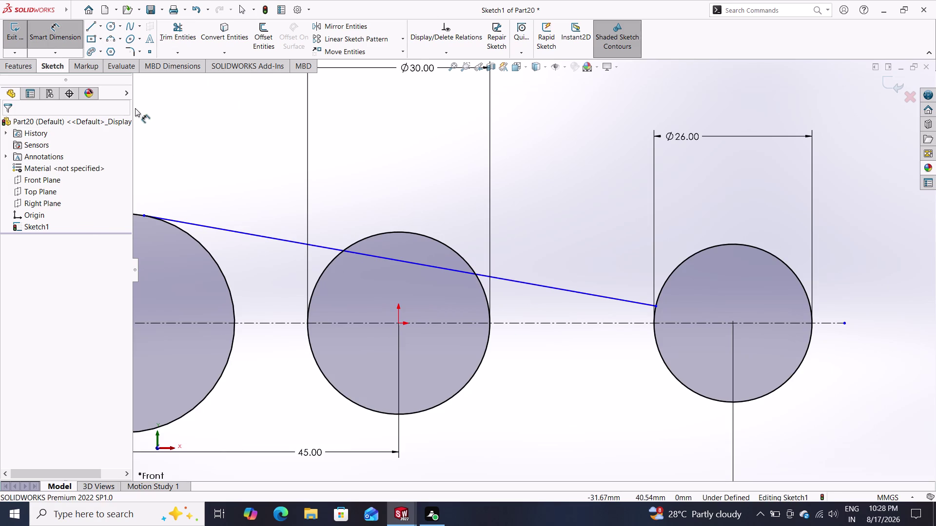
click(145, 215)
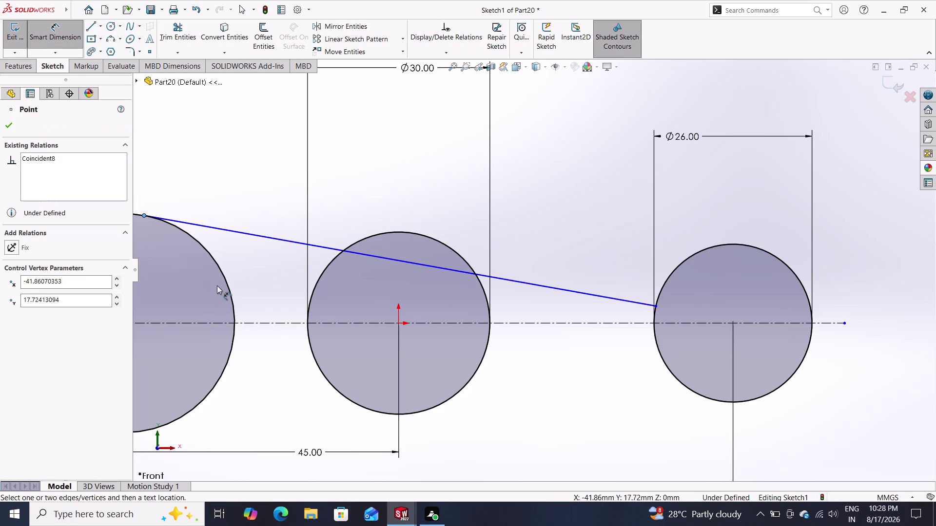
scroll(down, 3)
scroll(up, 3)
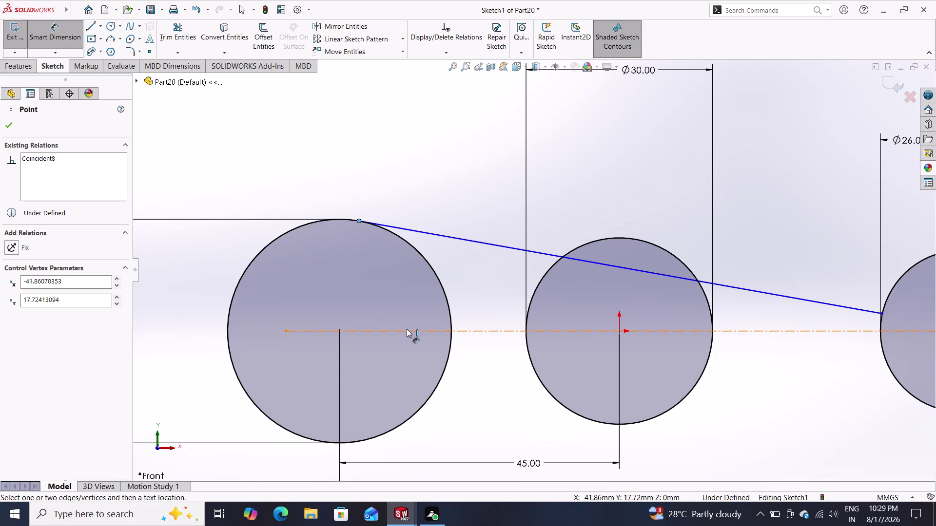
key(Escape)
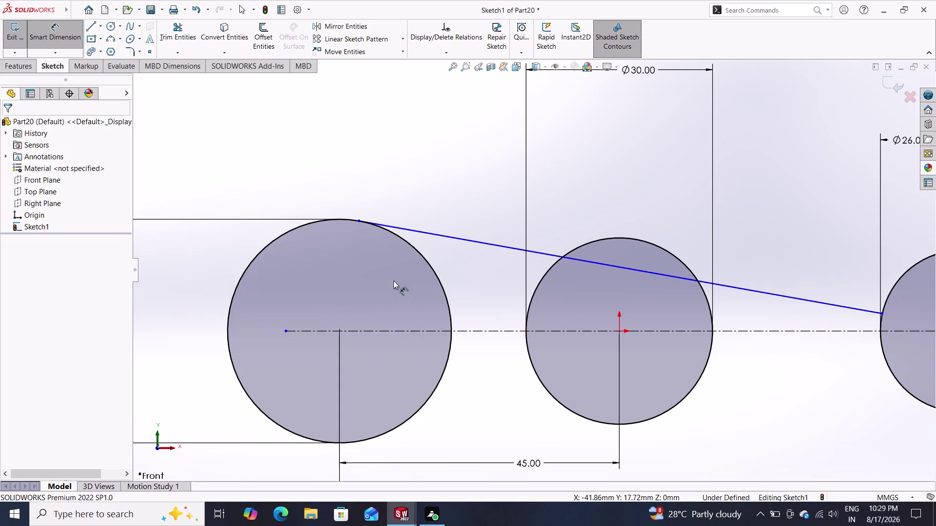
key(Escape)
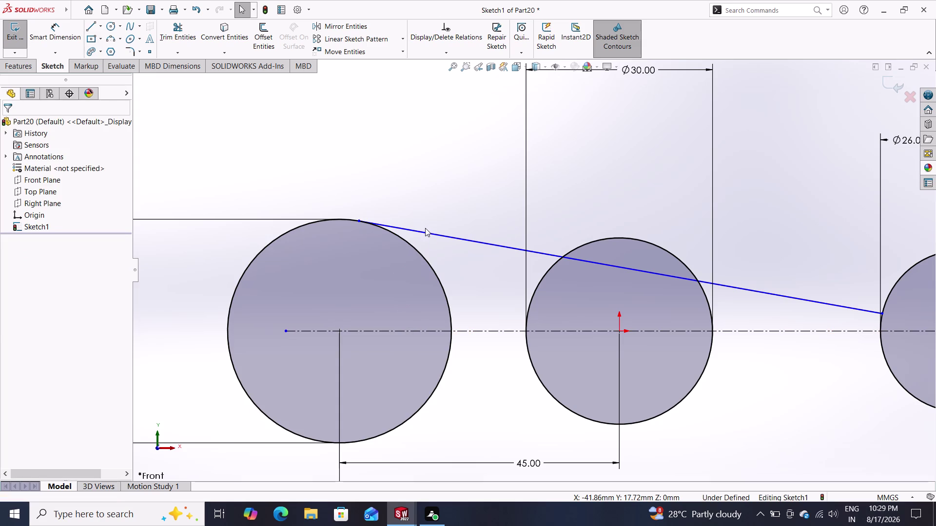
drag(360, 220, 380, 232)
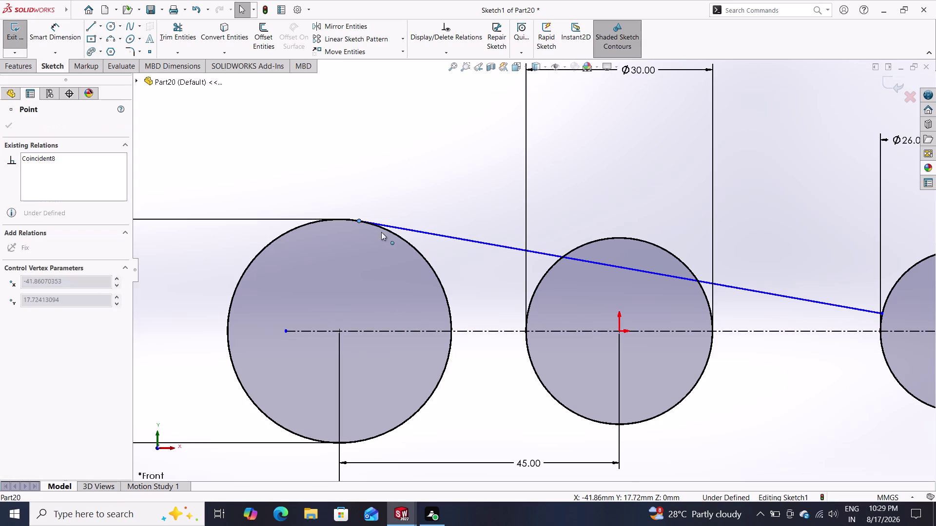
drag(380, 231, 385, 233)
key(Escape)
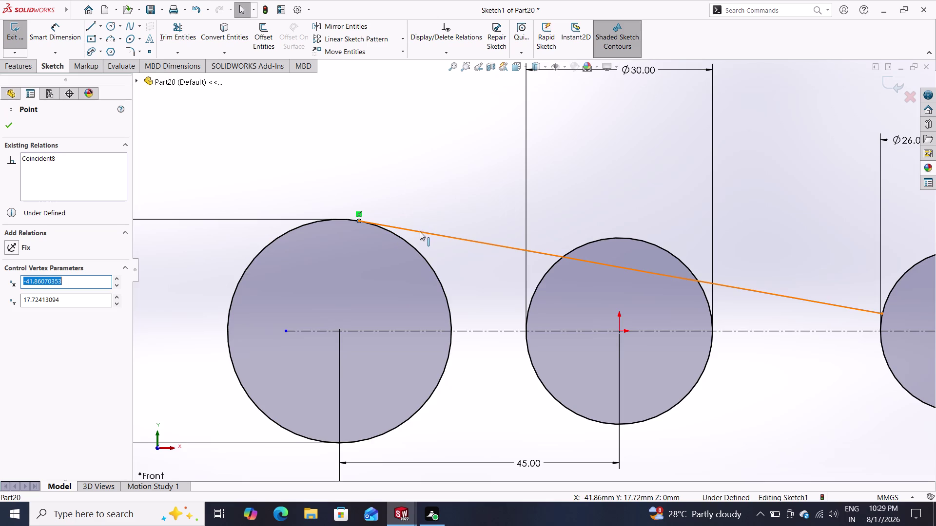
text(t)
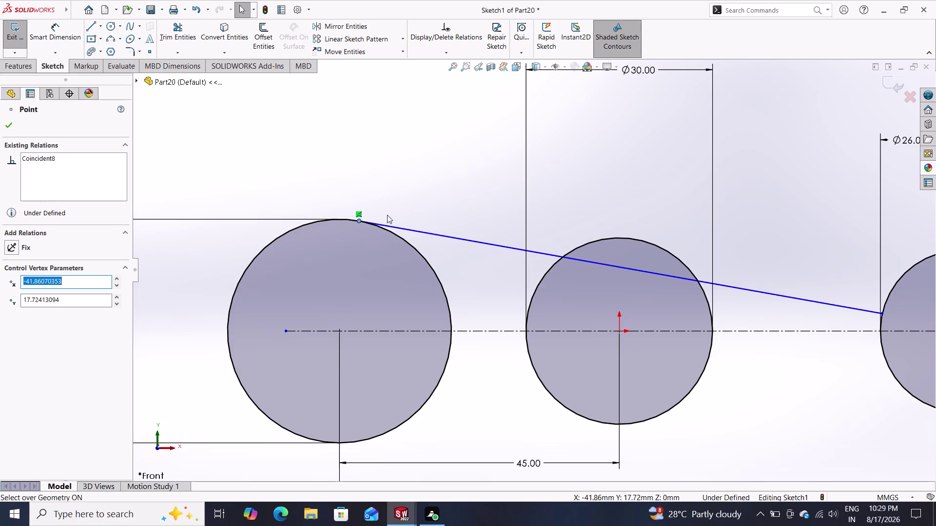
Close the Welcome window and trim the line between the large and middle circles.
text(r)
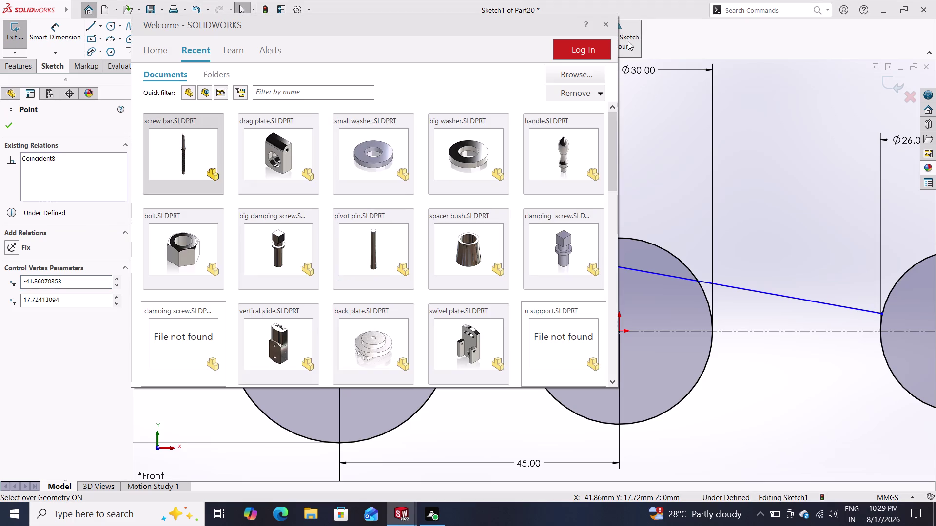
click(612, 28)
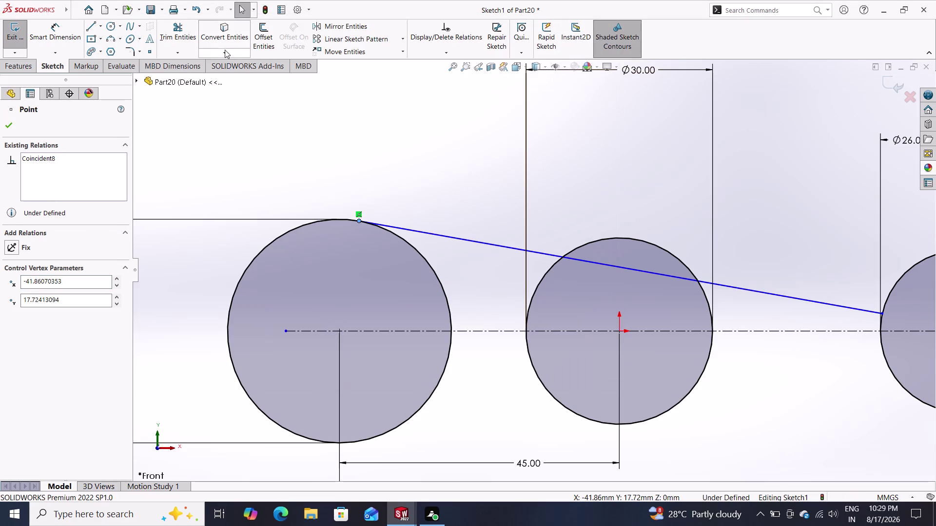
click(178, 33)
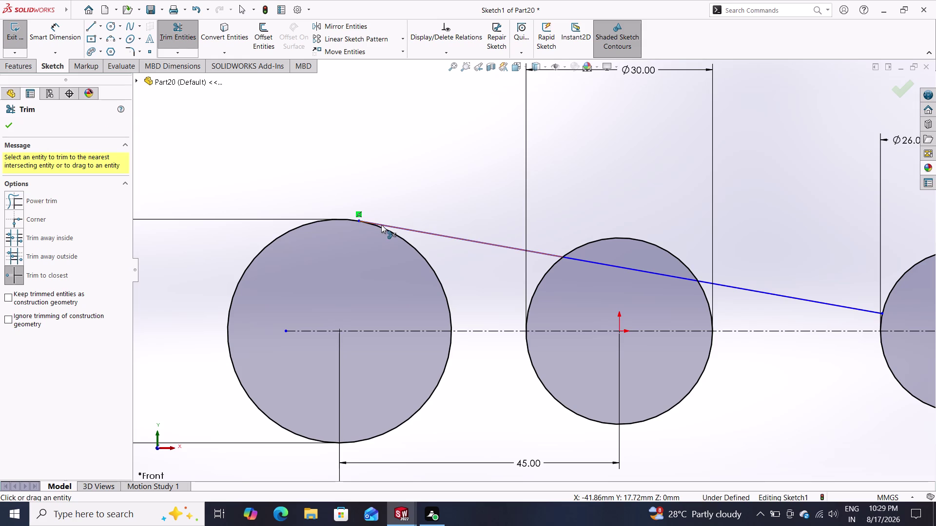
click(381, 224)
click(385, 223)
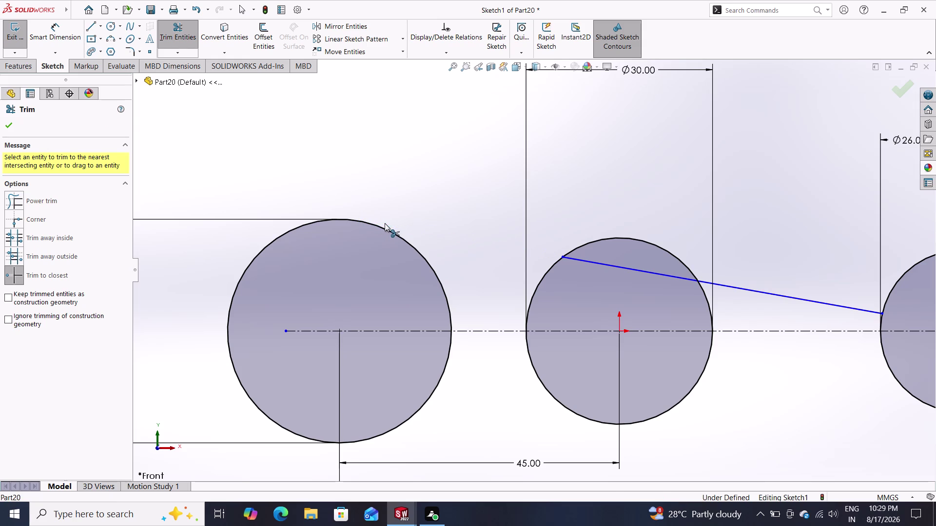
key(Escape)
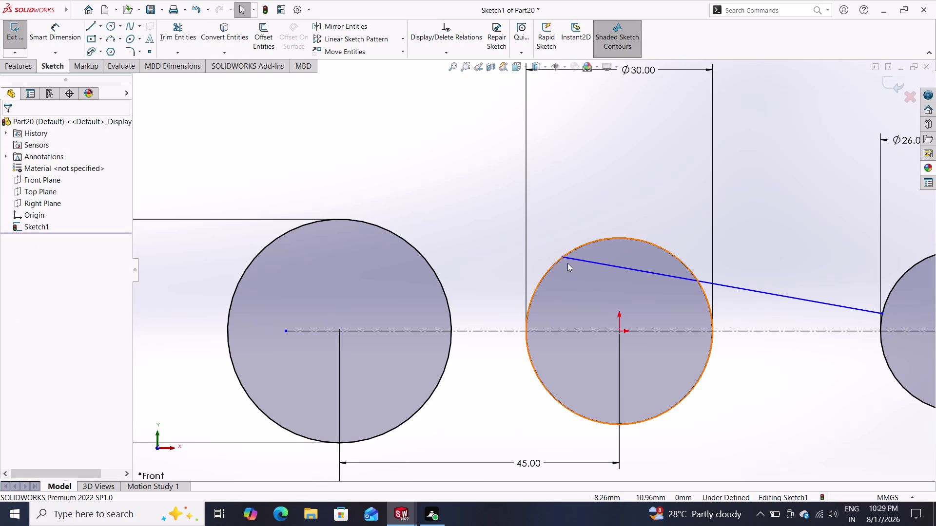
Drag the line's endpoint onto the Ø30 circle's edge, then delete the slanted line.
click(579, 258)
drag(563, 255, 468, 203)
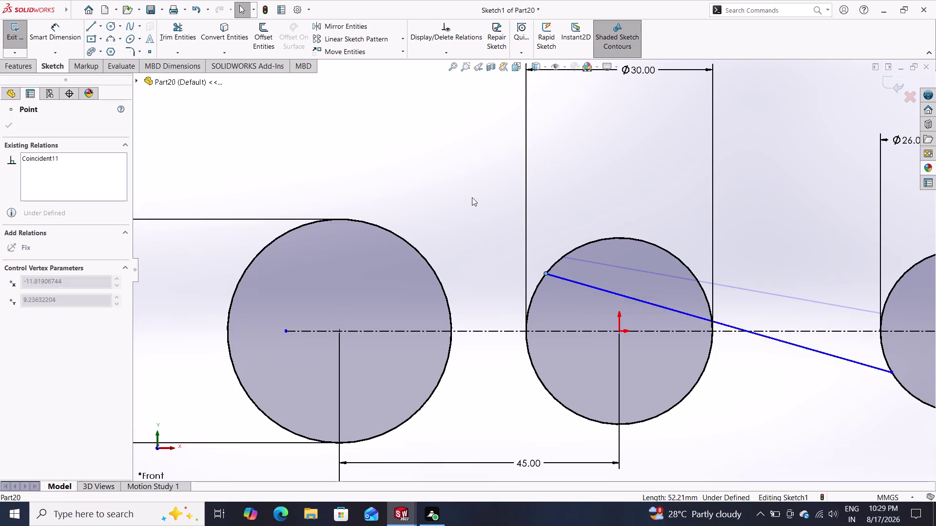
drag(468, 203, 474, 194)
key(Escape)
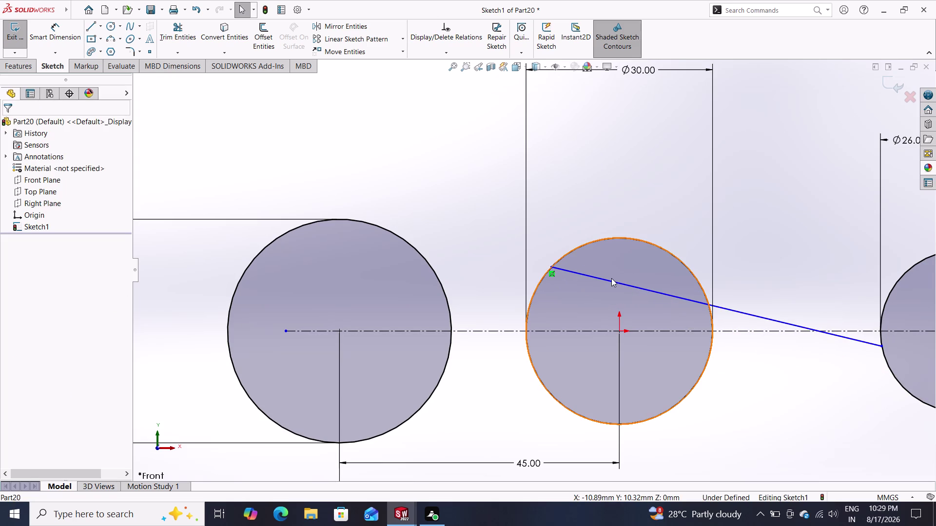
click(611, 278)
click(610, 280)
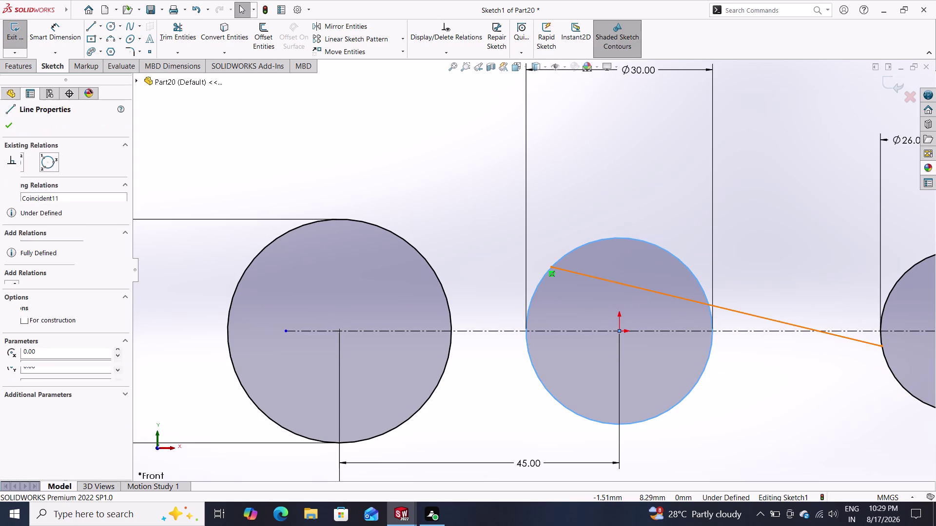
key(Delete)
drag(349, 131, 345, 125)
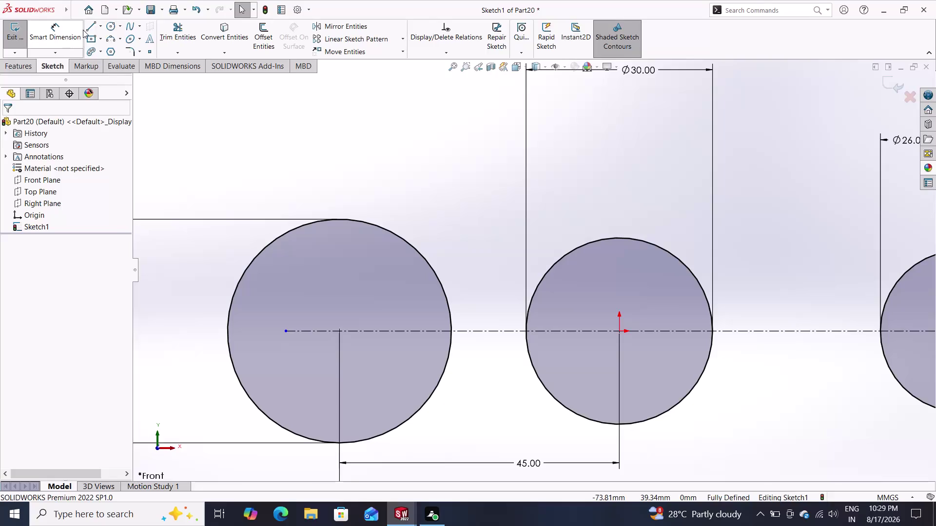
click(91, 27)
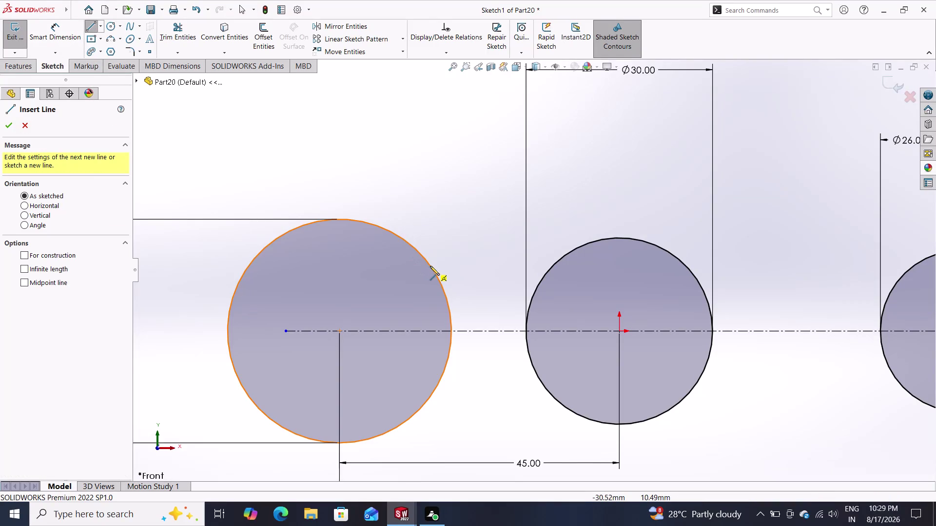
Draw a line from the large circle to the small circle, then select its endpoint and the centerline.
click(430, 266)
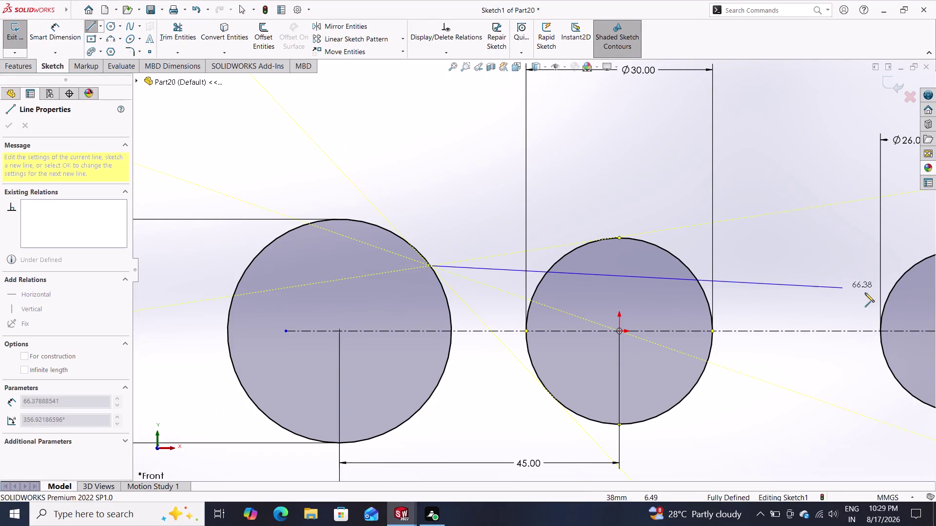
click(892, 286)
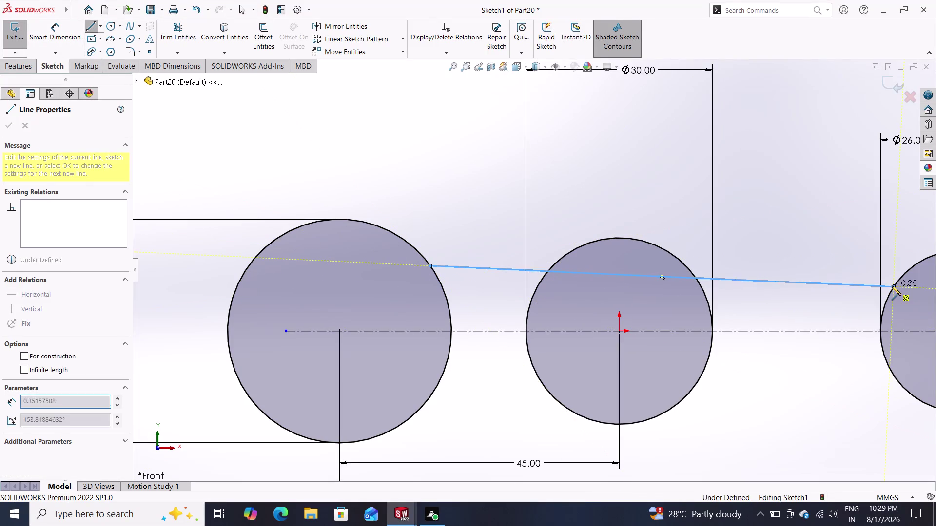
key(Escape)
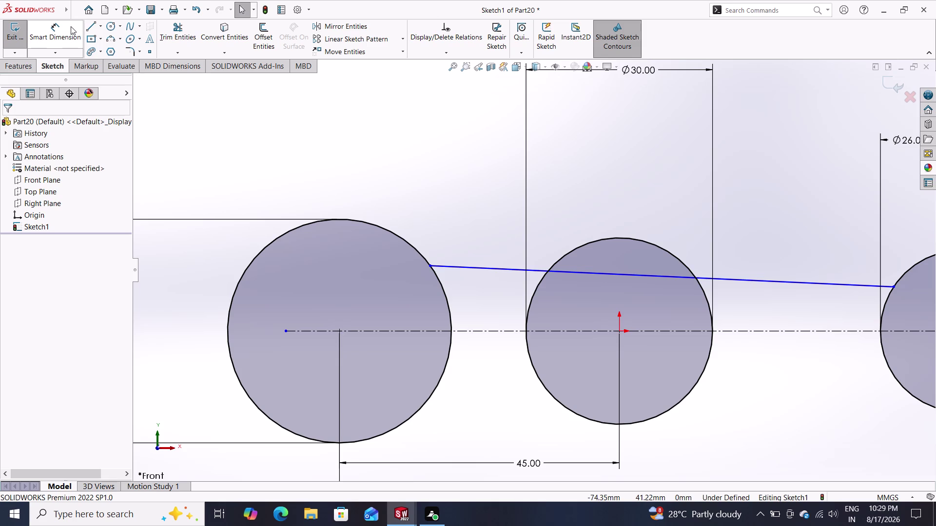
click(54, 27)
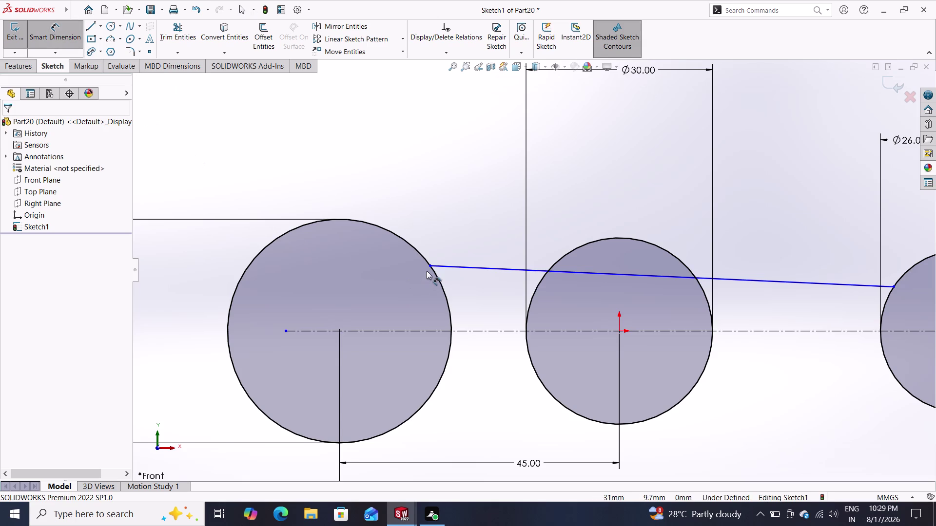
click(432, 266)
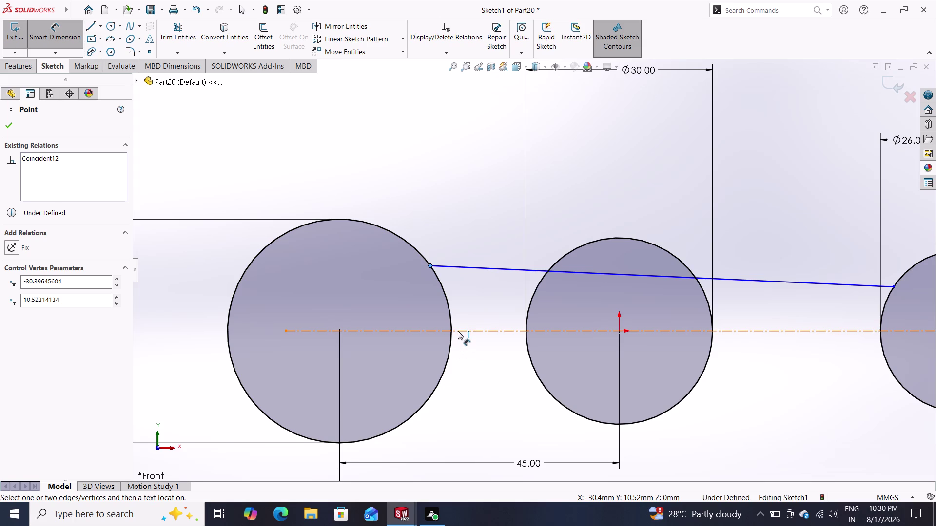
click(458, 331)
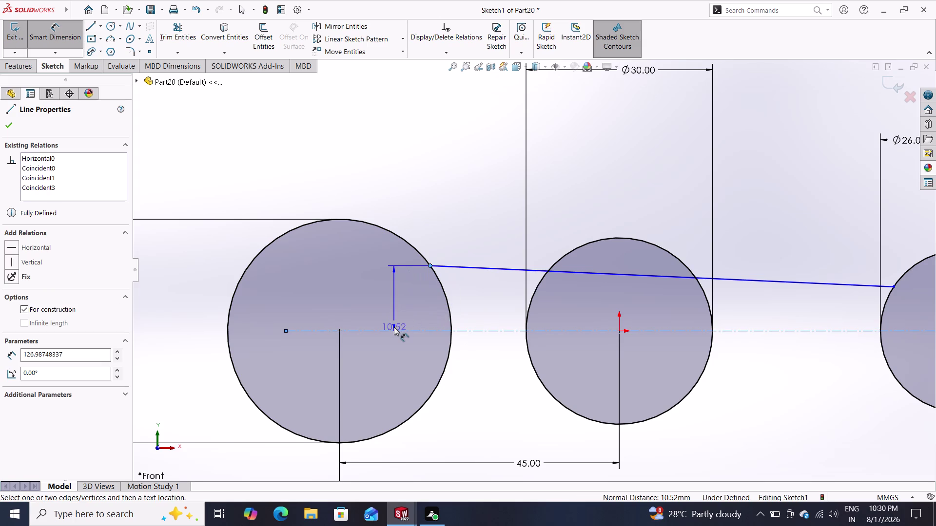
key(Escape)
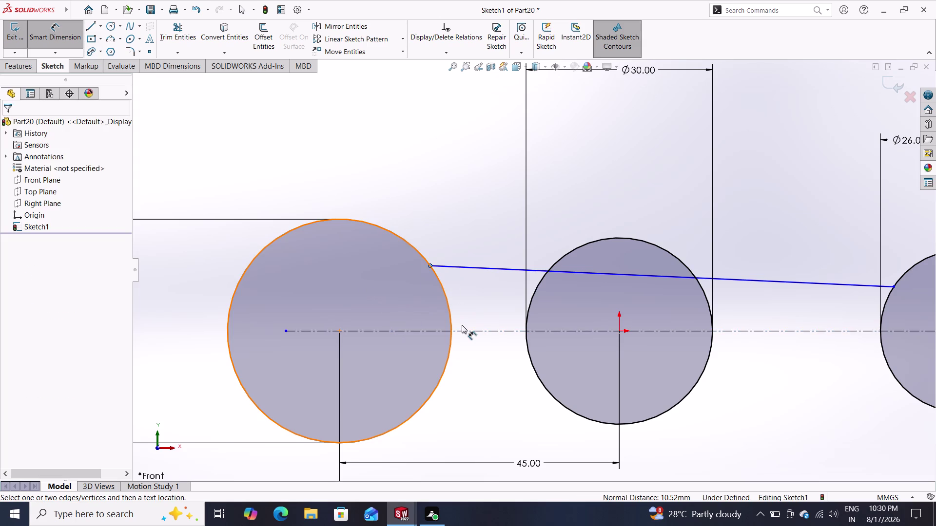
click(469, 327)
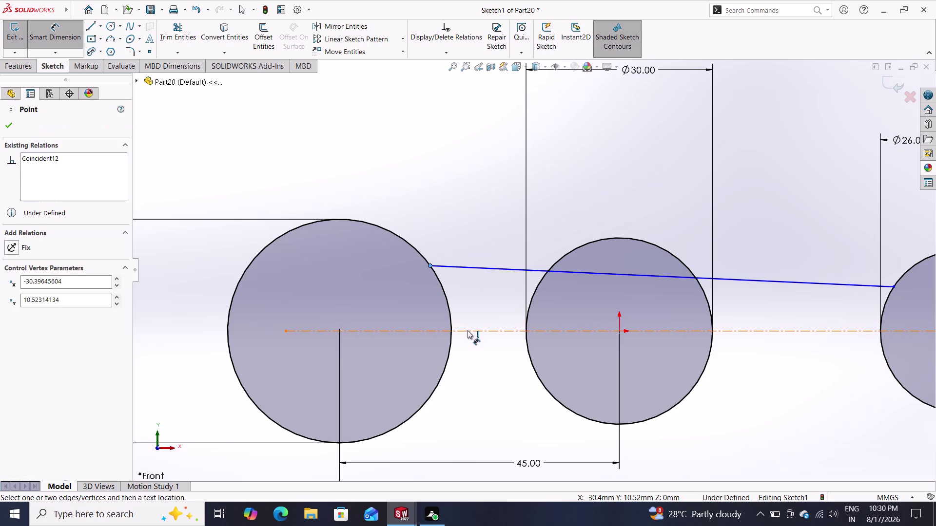
key(Escape)
click(461, 329)
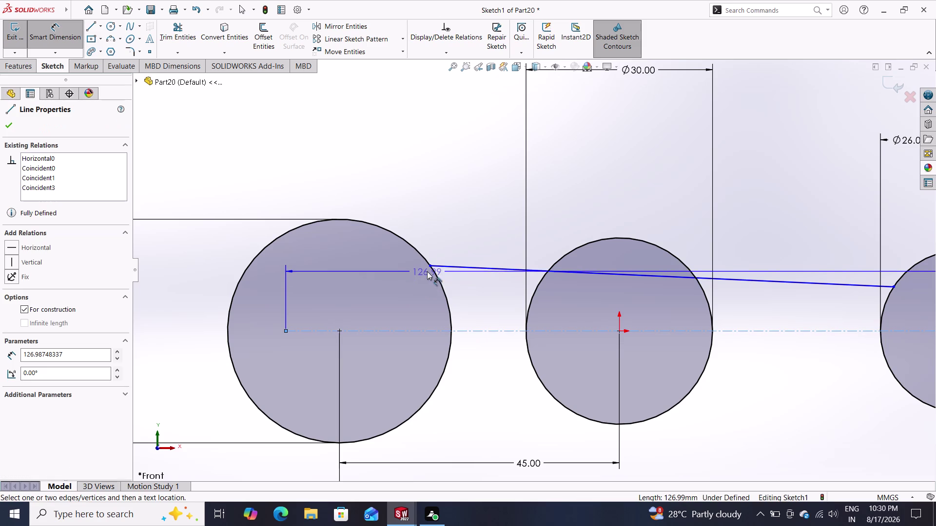
click(431, 266)
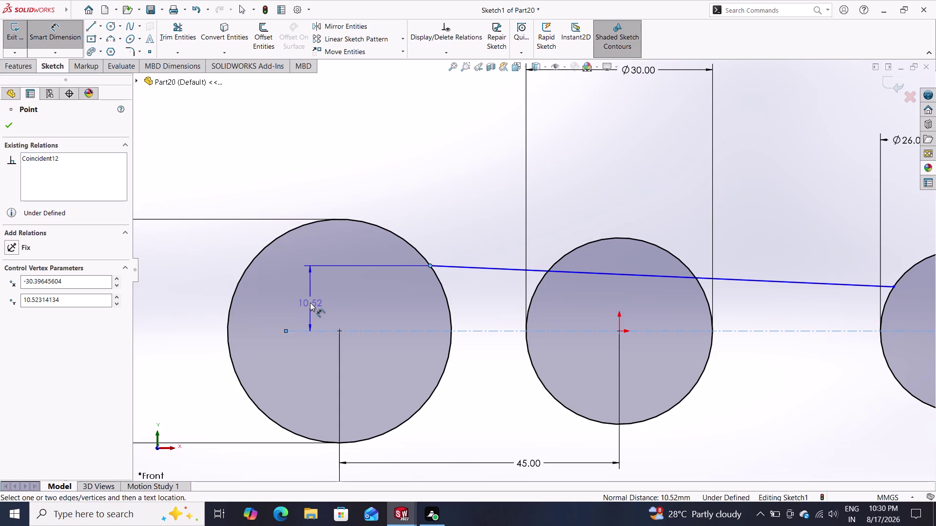
key(Escape)
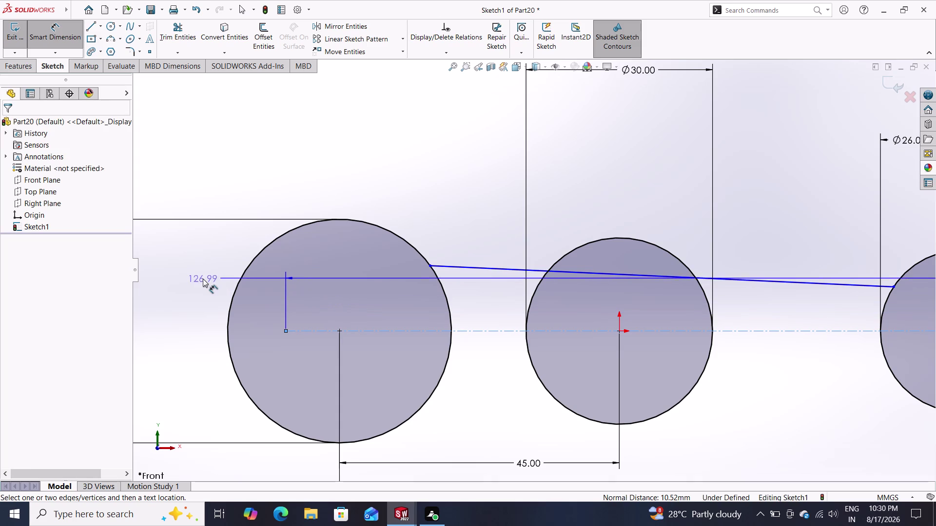
key(Escape)
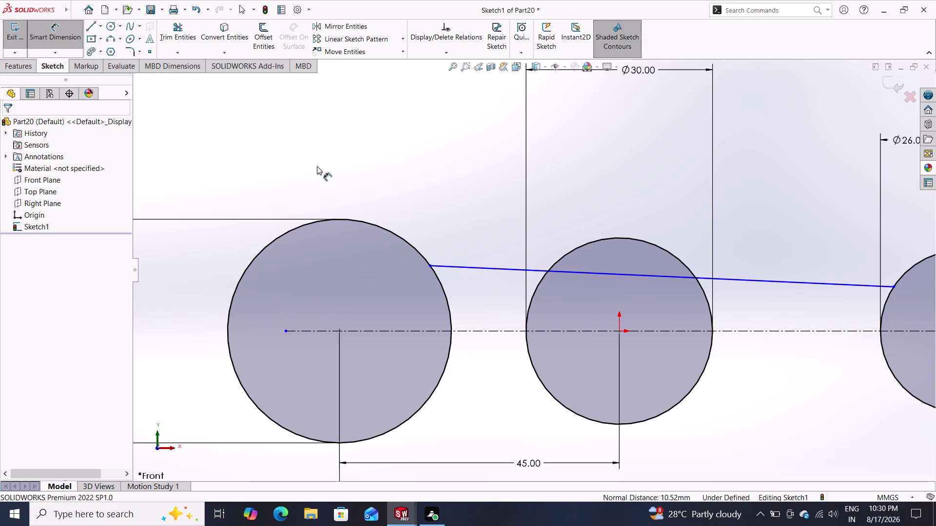
click(67, 30)
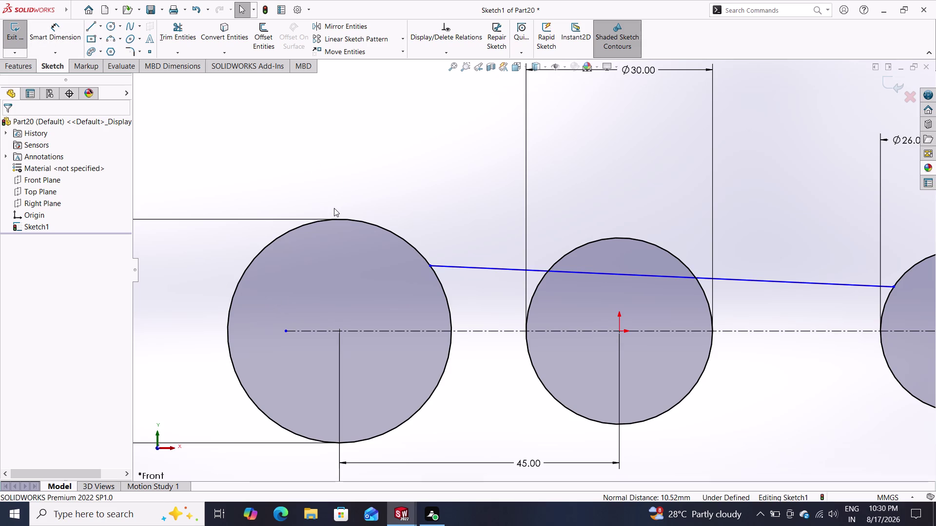
click(54, 37)
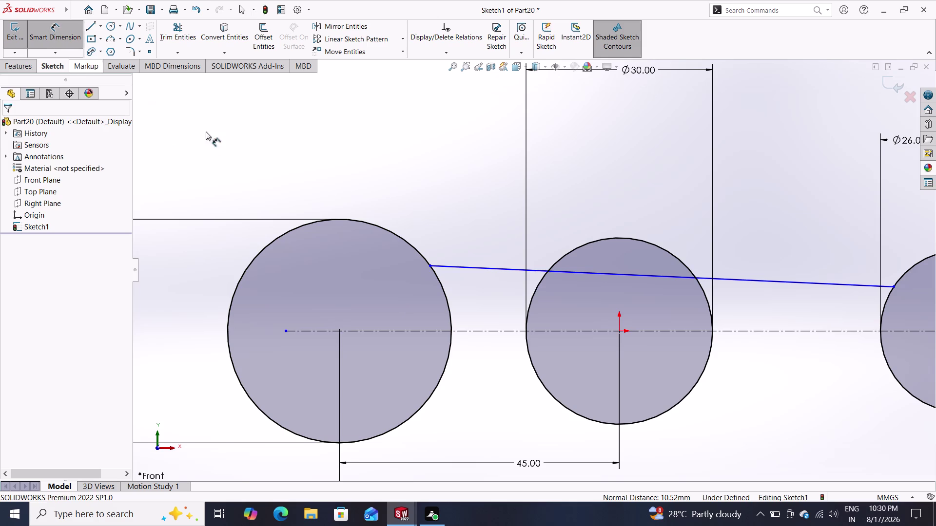
click(490, 332)
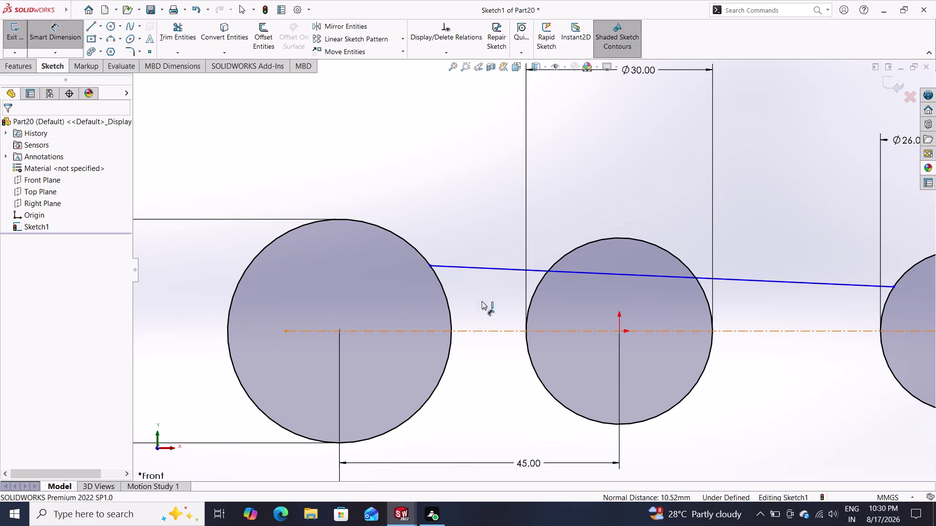
click(476, 268)
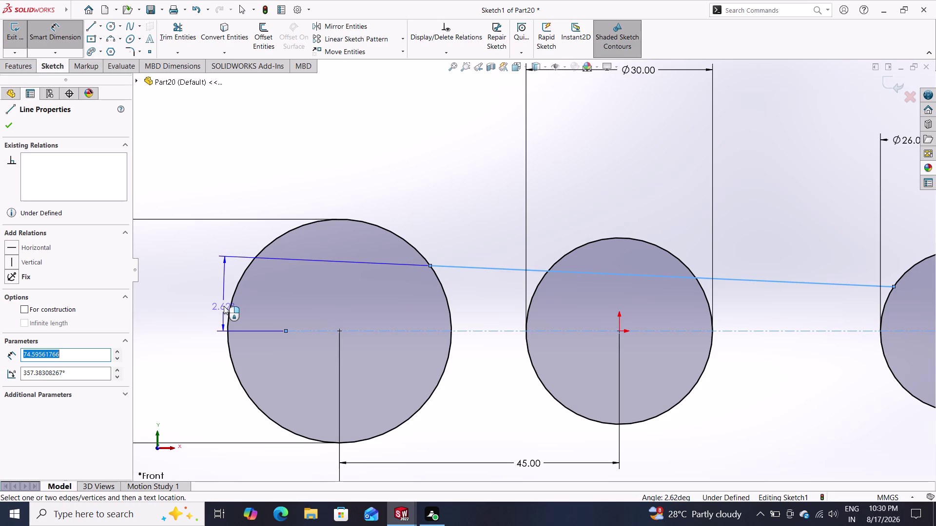
key(Escape)
key(Escape)
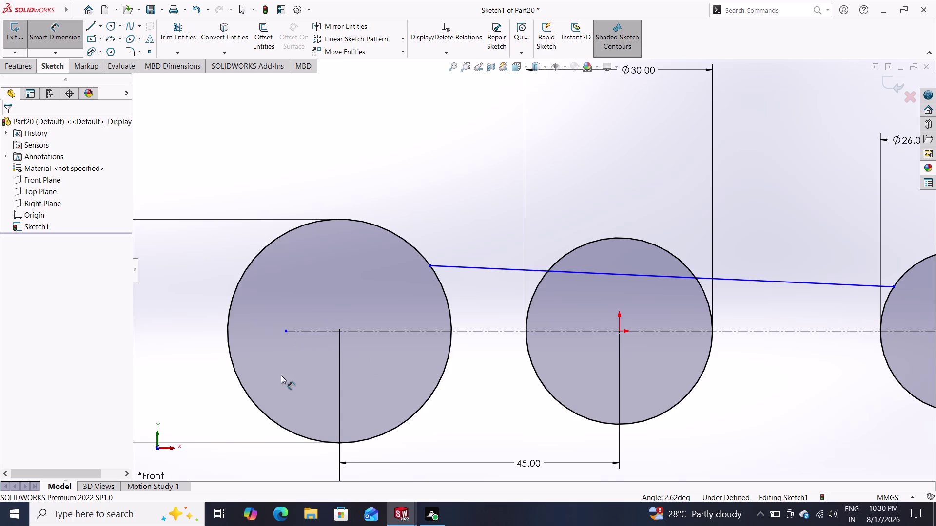
click(90, 29)
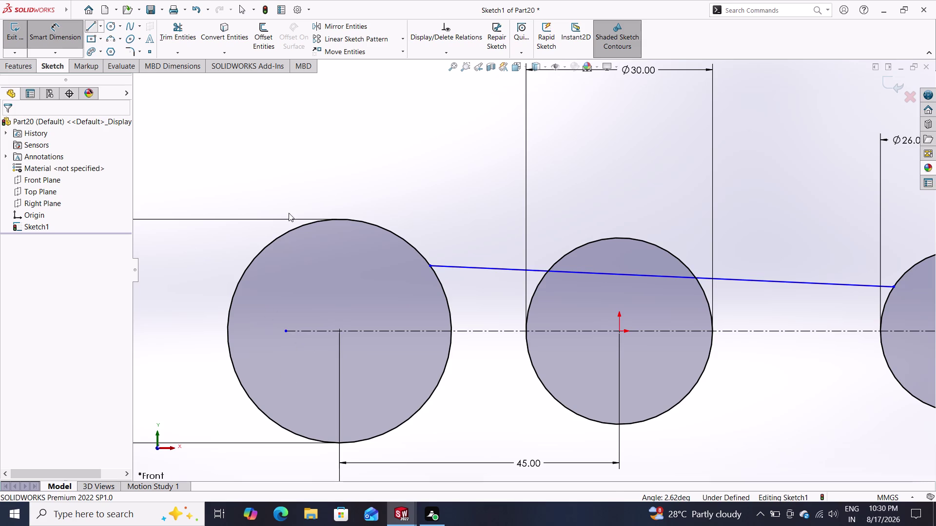
Draw a second line from the first circle's bottom edge to the right of the middle circle.
click(426, 405)
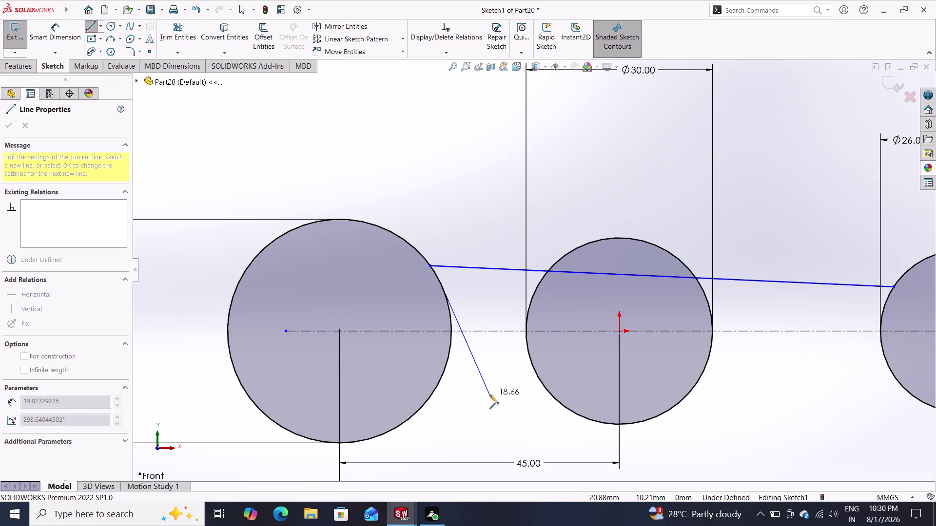
key(Escape)
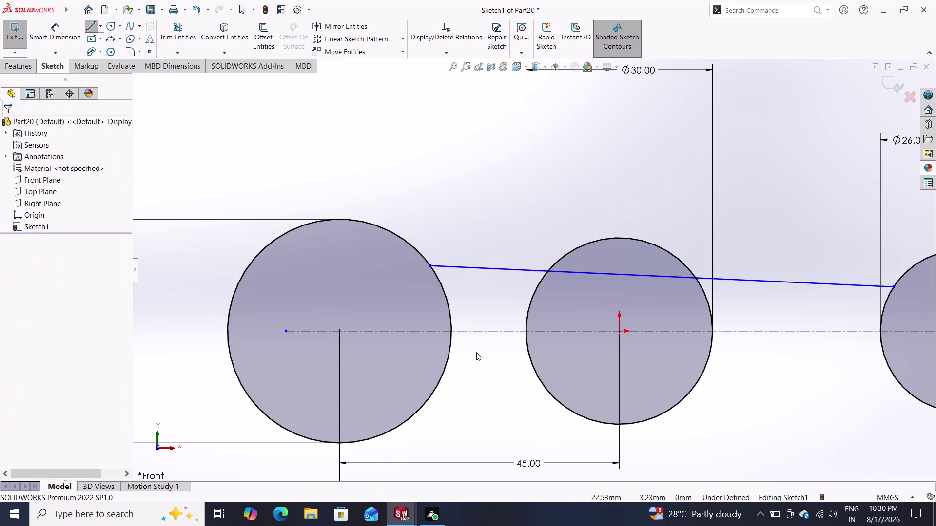
click(91, 25)
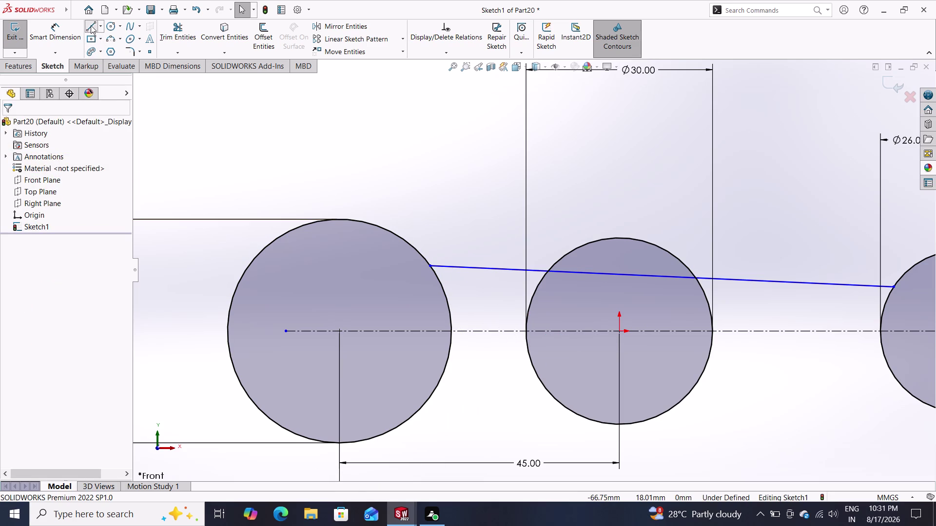
click(414, 416)
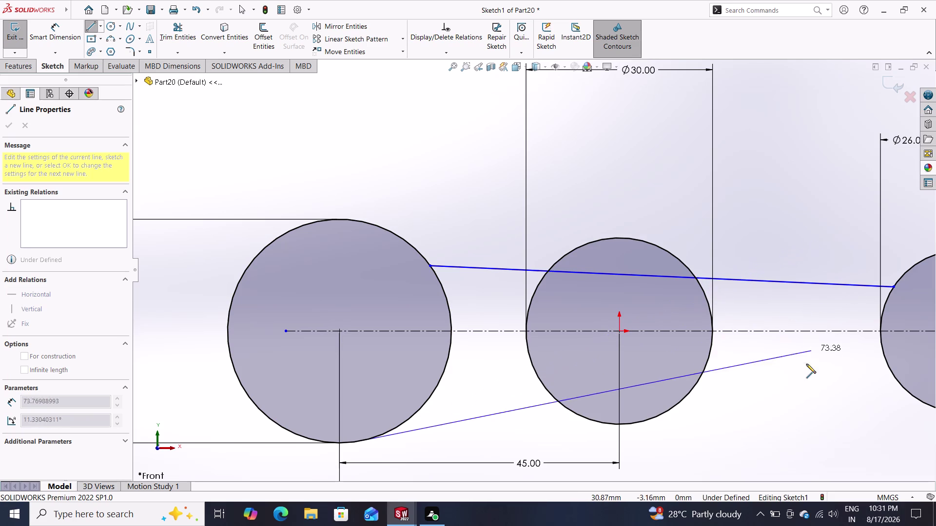
click(820, 363)
key(Escape)
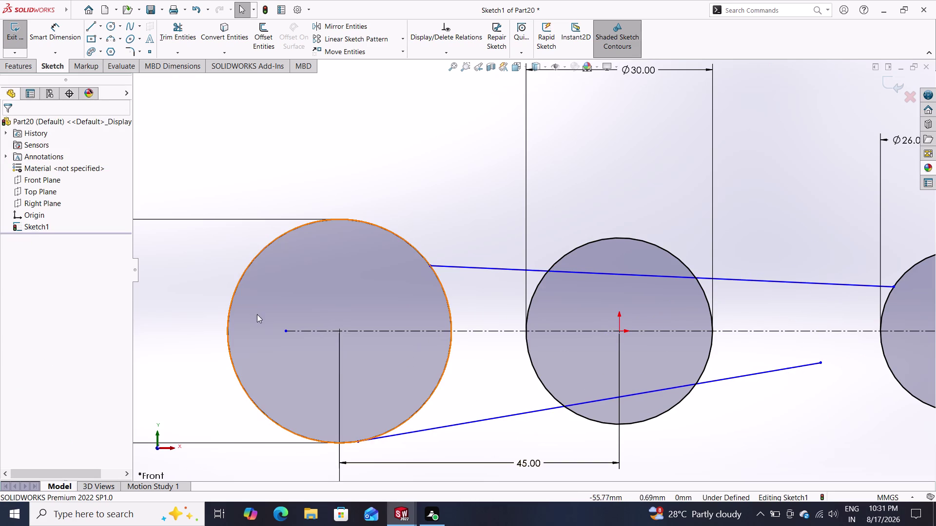
Start dimensioning the centerline against the upper line's left endpoint, then cancel it.
click(46, 39)
click(432, 267)
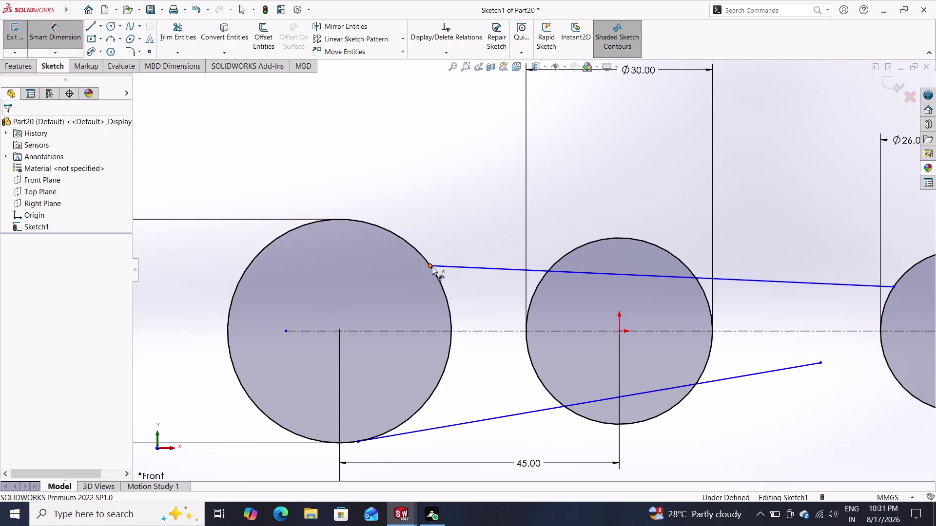
click(398, 434)
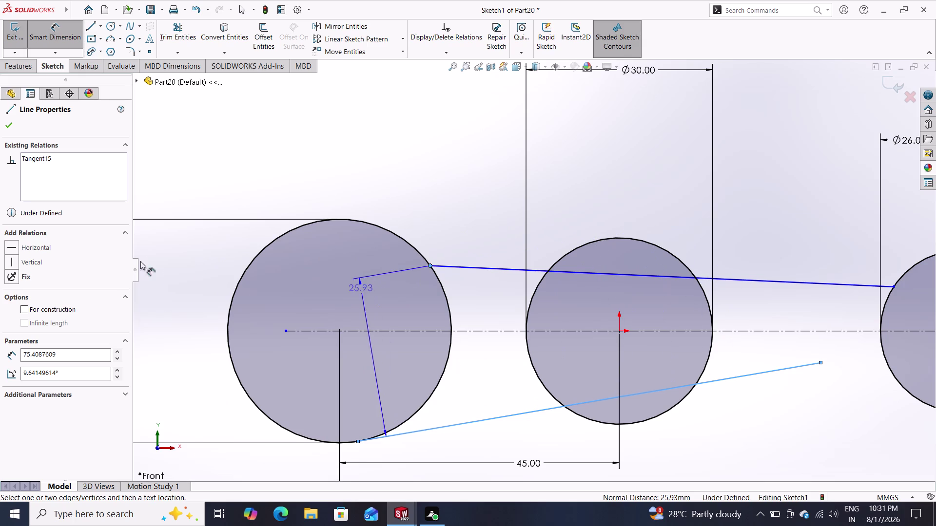
key(Escape)
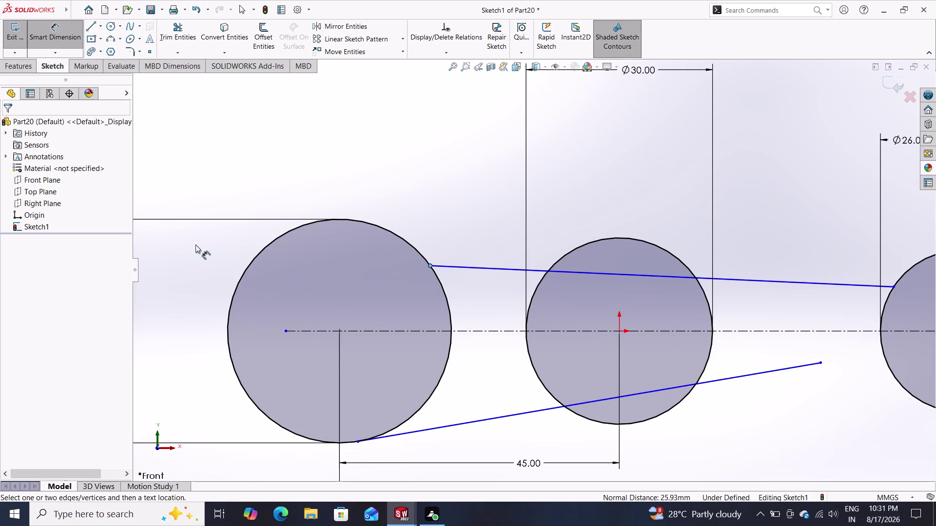
click(479, 331)
click(469, 268)
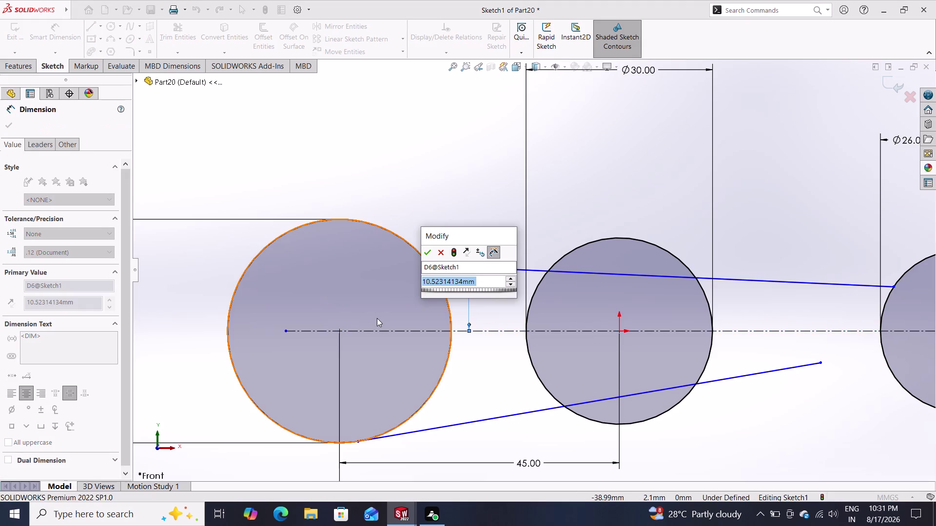
key(Escape)
key(Escape)
key(Escape)
key(Escape)
key(Escape)
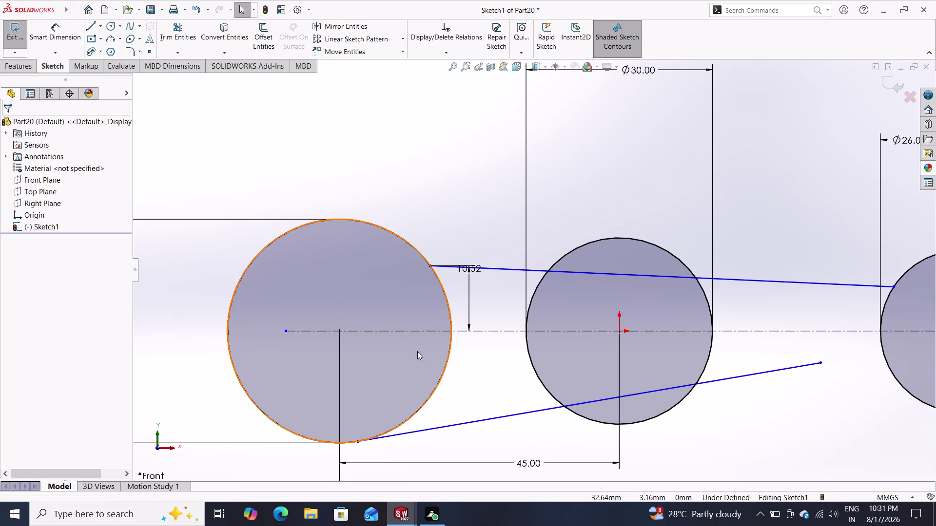
key(Escape)
click(469, 310)
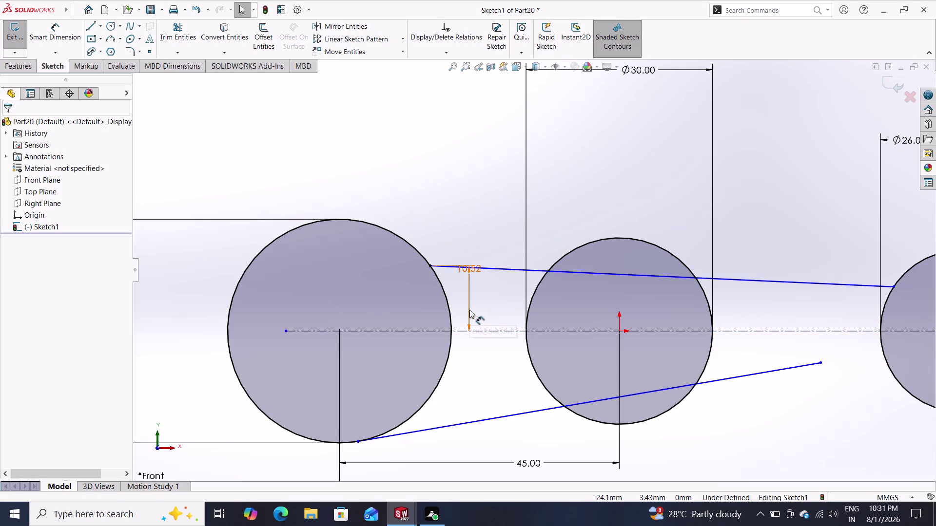
key(Delete)
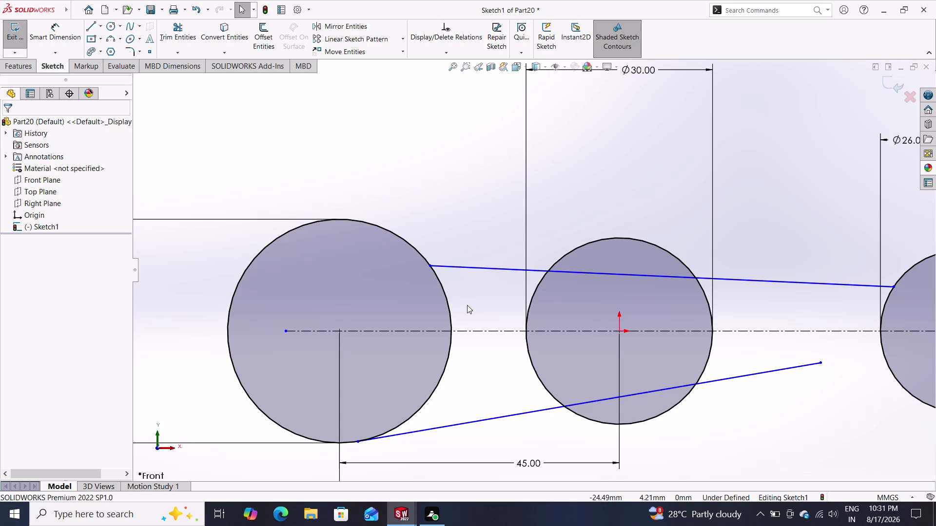
click(53, 27)
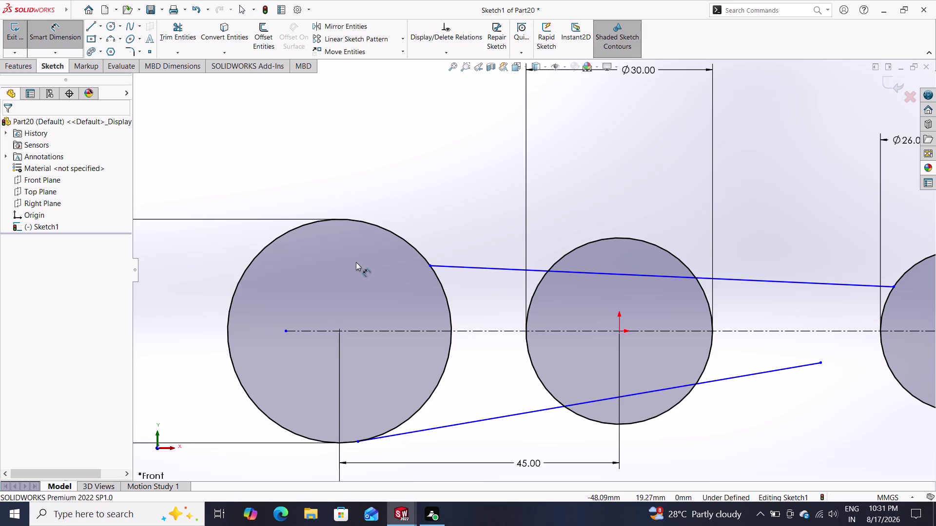
click(473, 330)
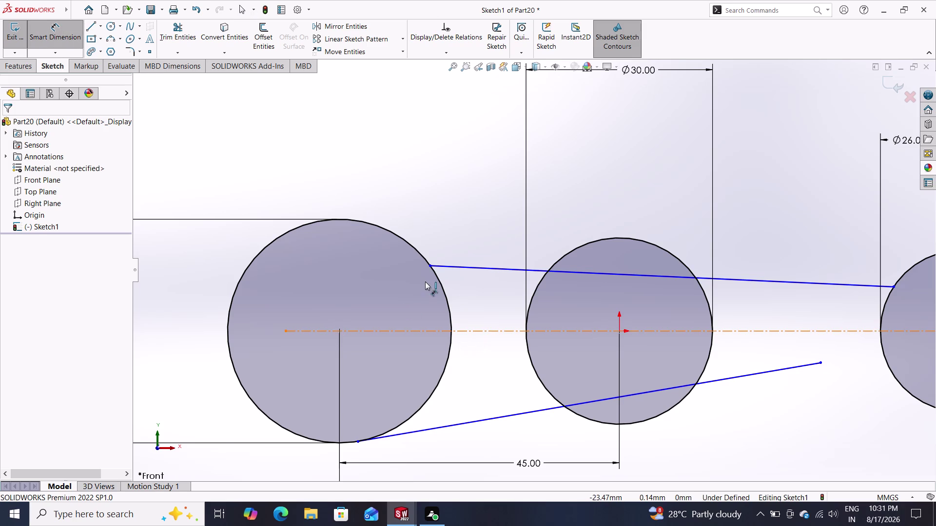
Dimension the upper line's left endpoint 10 mm from the centerline and close the dimension properties.
click(432, 266)
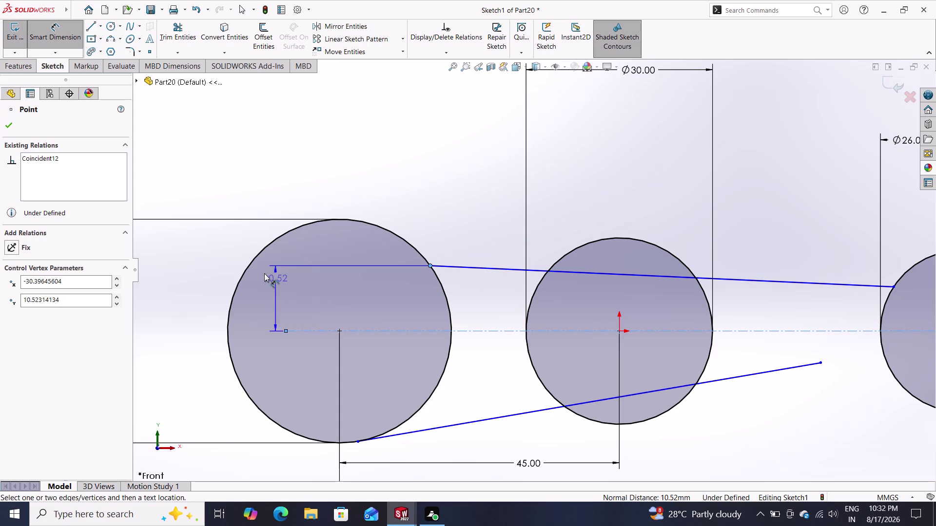
click(181, 265)
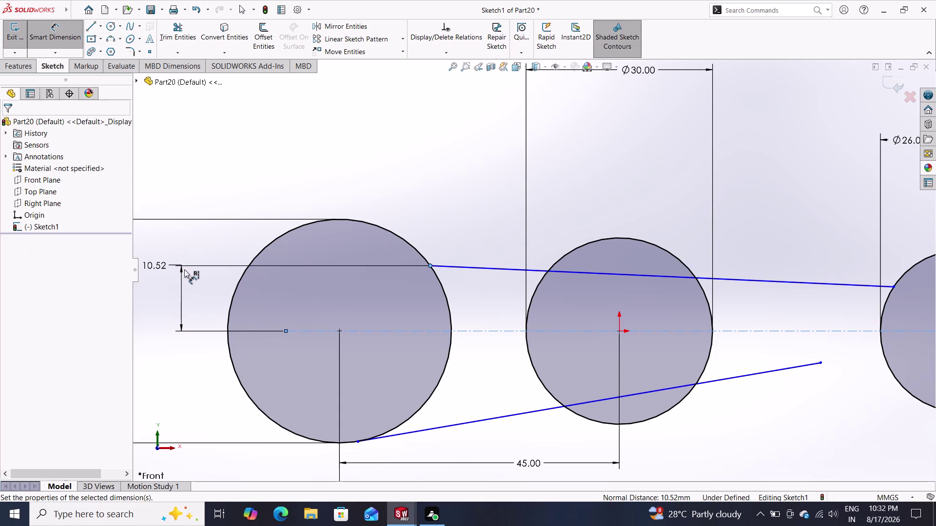
text(10)
key(Return)
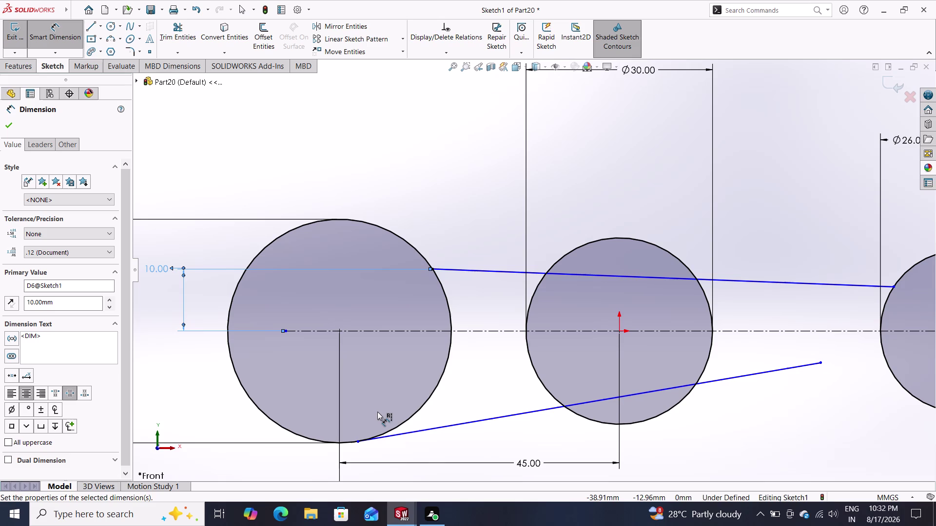
key(Escape)
key(Escape)
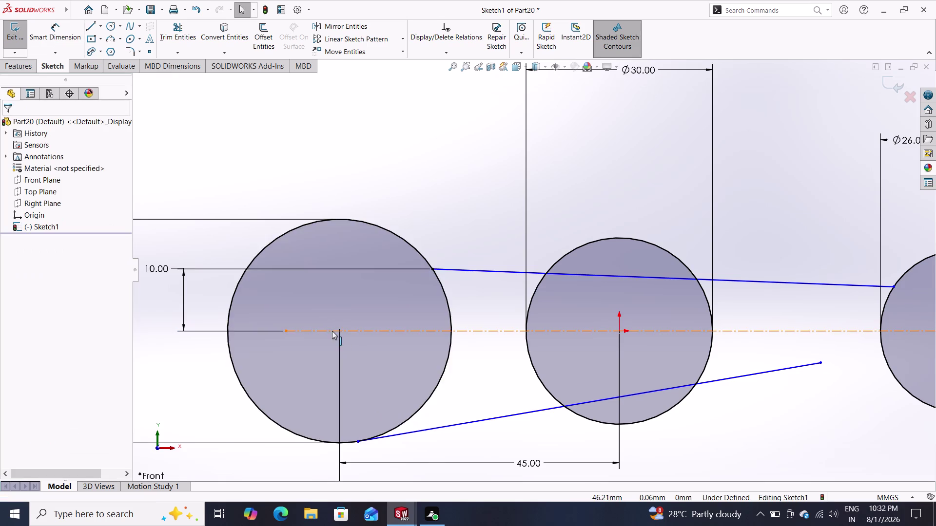
click(179, 301)
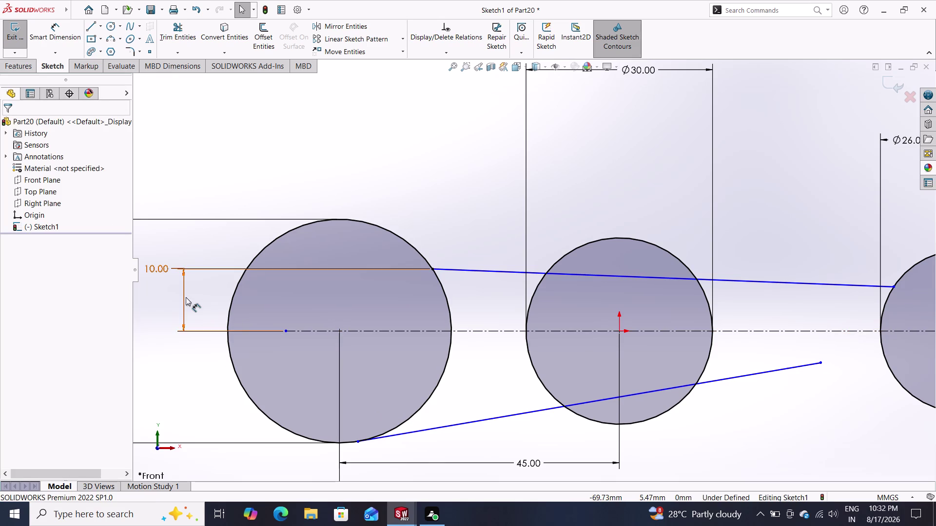
Delete the 10 mm offset dimension, then the lower and upper connecting lines.
click(186, 297)
key(Delete)
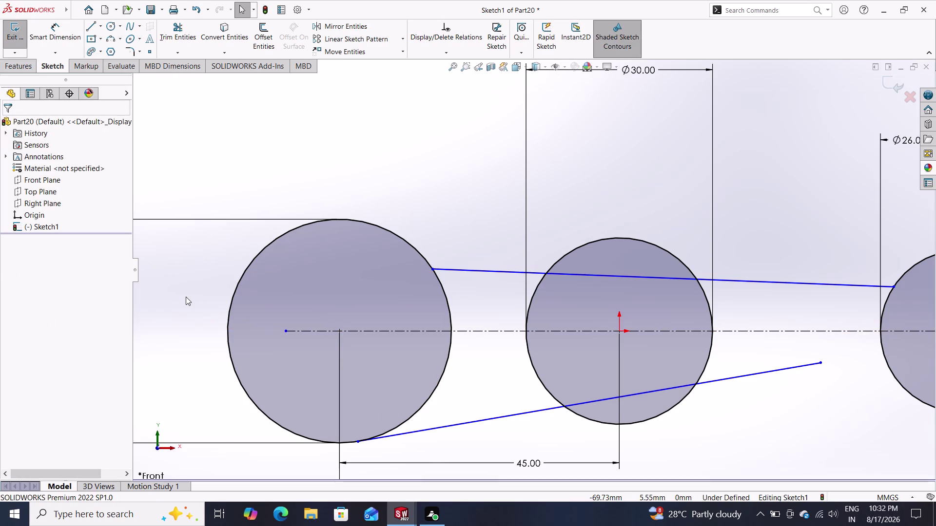
click(435, 429)
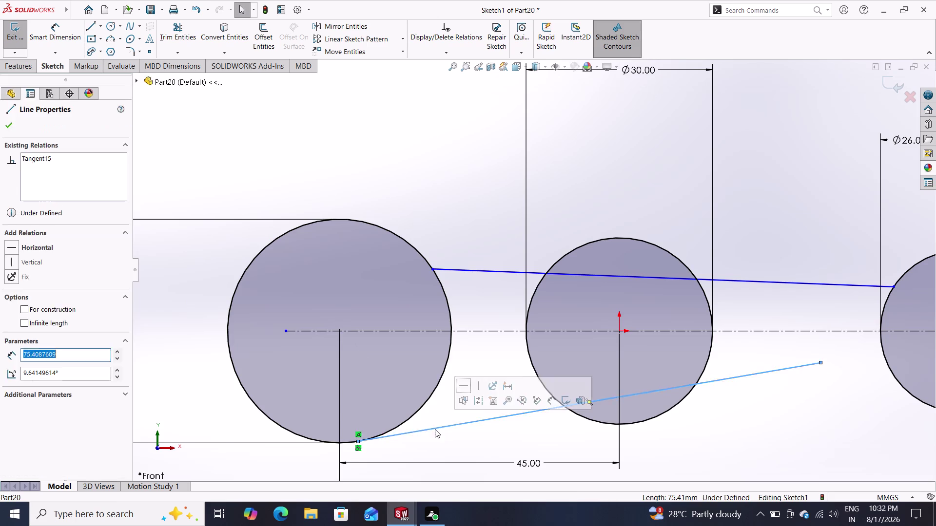
key(Delete)
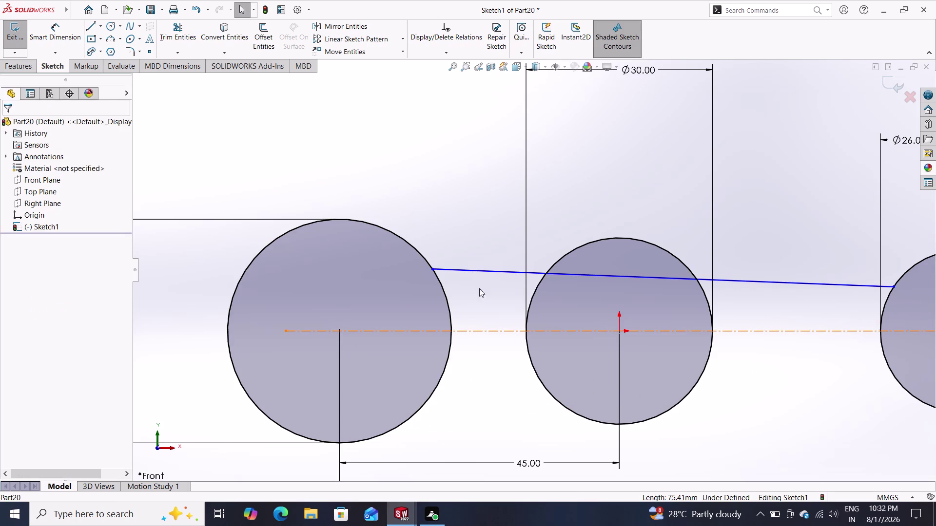
click(485, 272)
key(Delete)
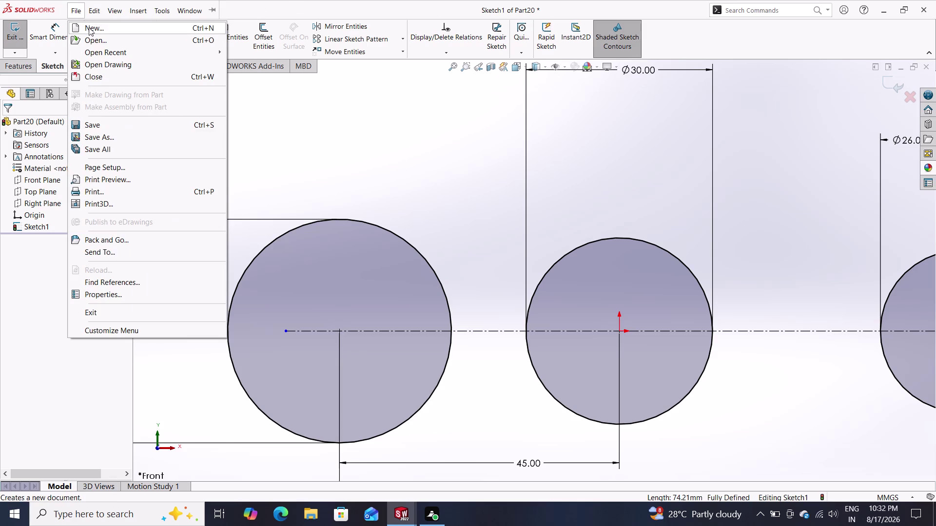
click(299, 173)
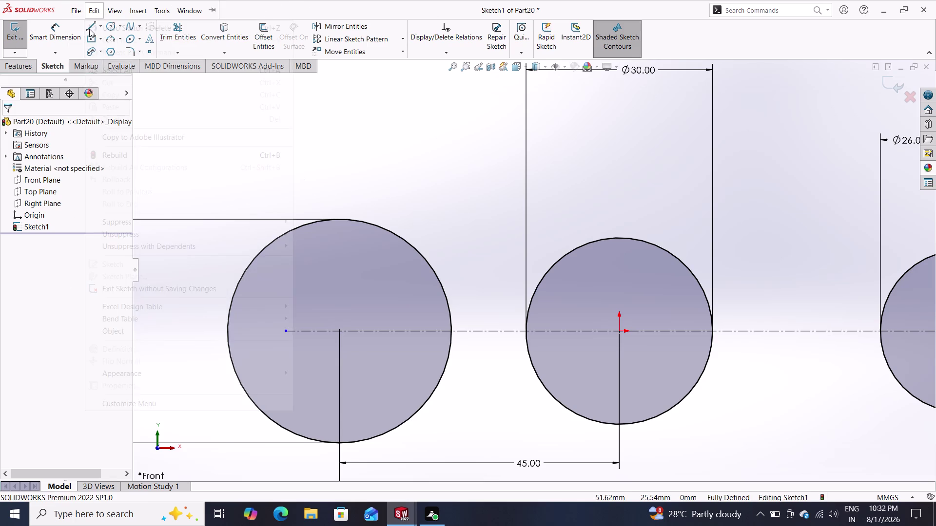
Draw a new line from the first circle's upper edge to the third circle's edge.
click(21, 318)
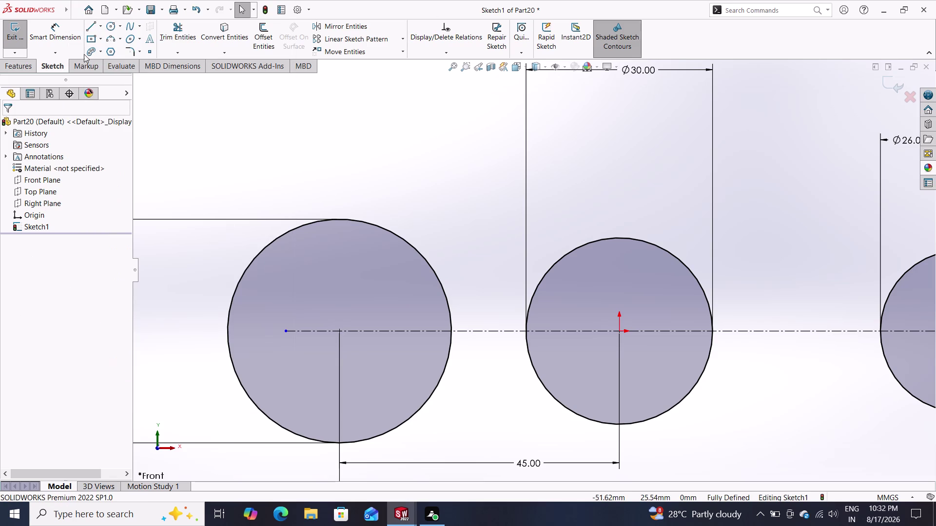
click(93, 27)
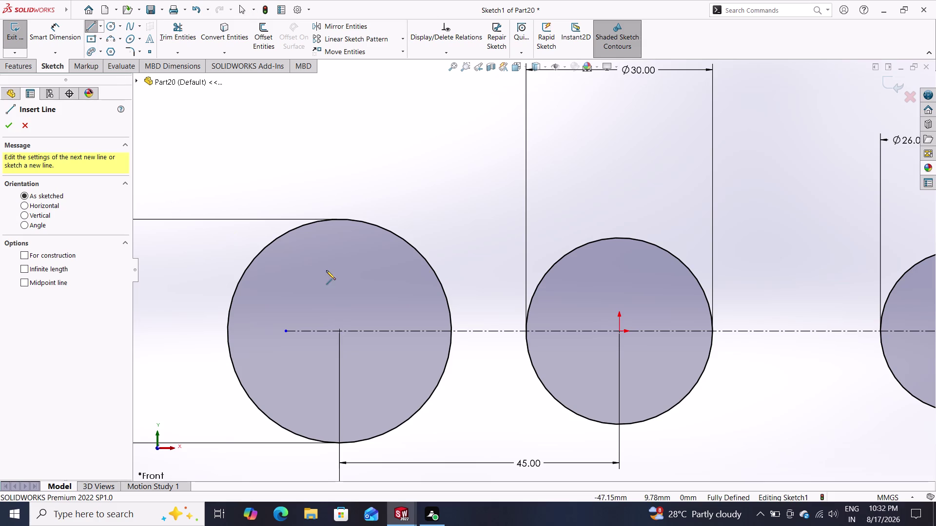
click(436, 276)
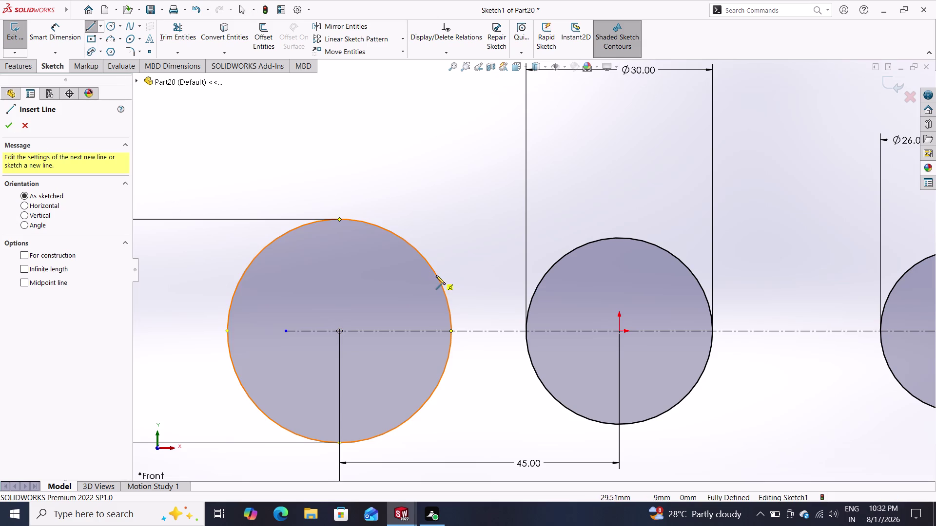
click(894, 285)
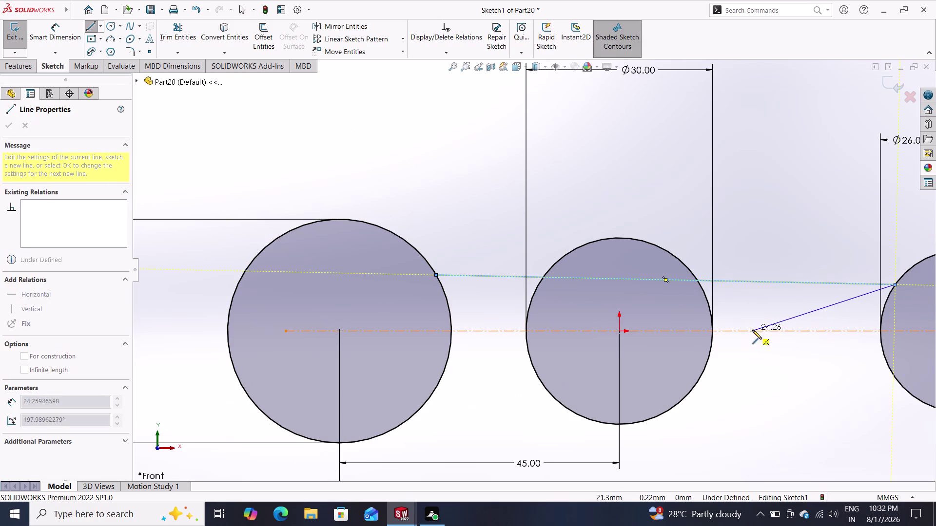
key(Escape)
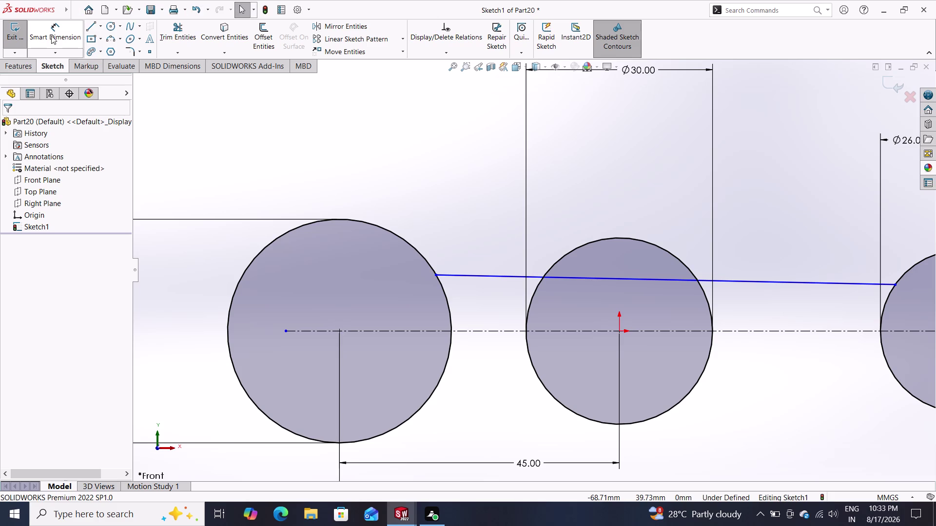
click(52, 36)
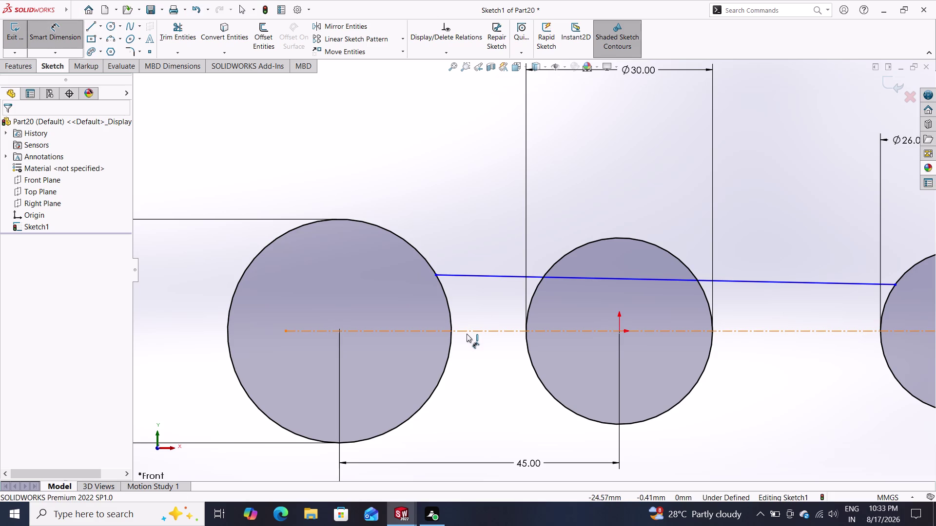
Place a 10 mm vertical dimension from the upper line's left endpoint to the centerline.
click(467, 333)
click(460, 277)
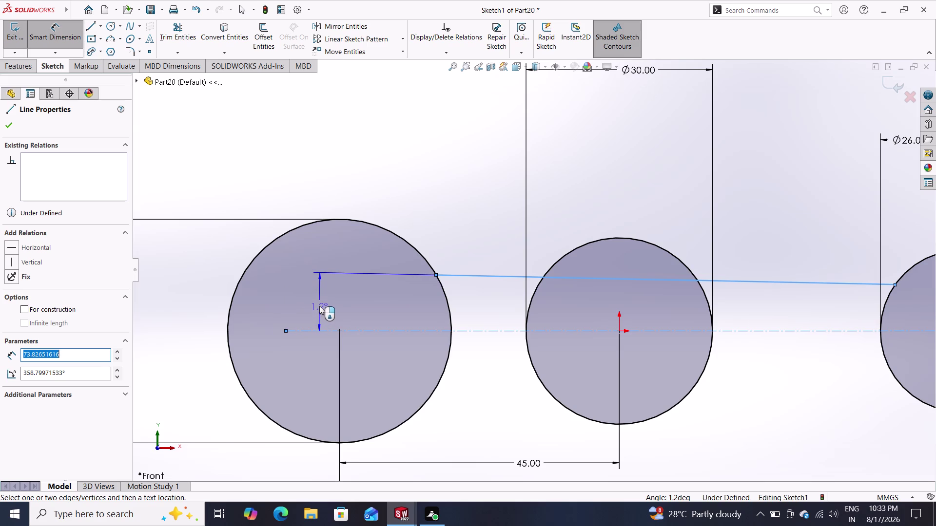
key(Escape)
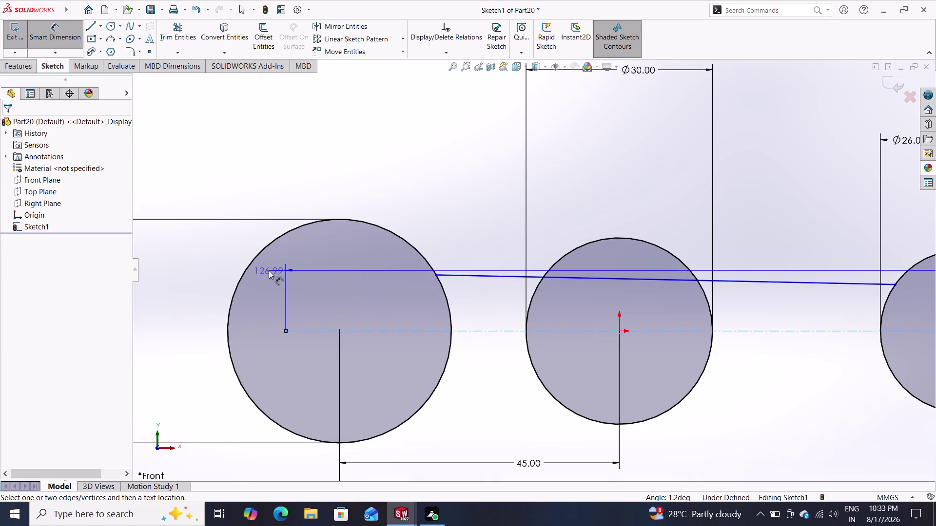
click(439, 274)
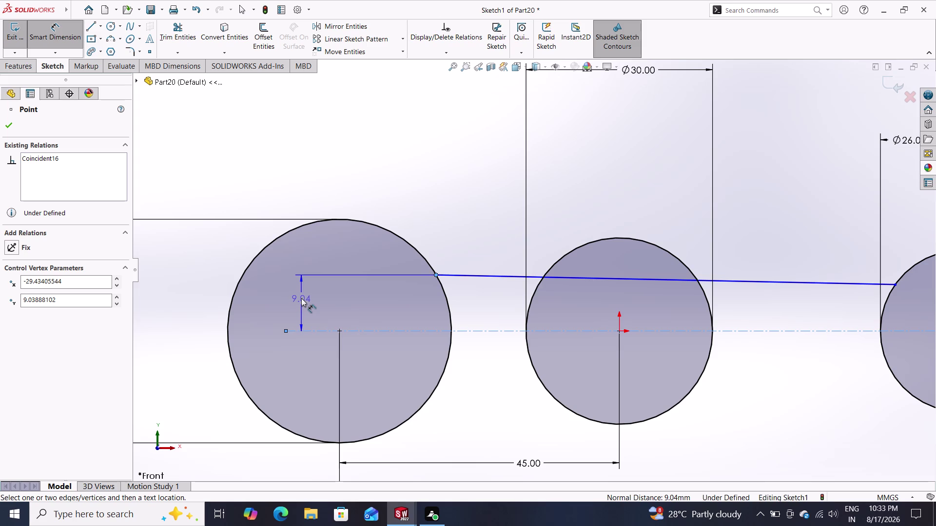
click(301, 297)
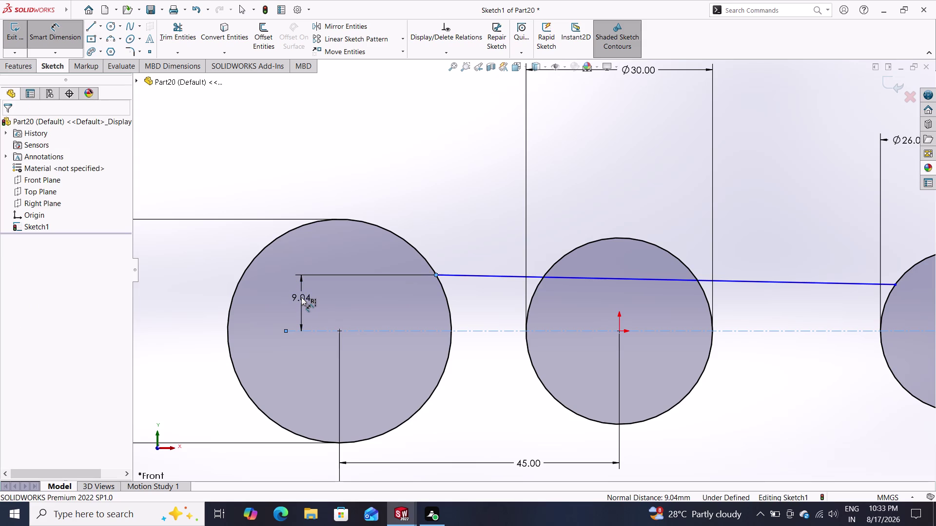
text(10)
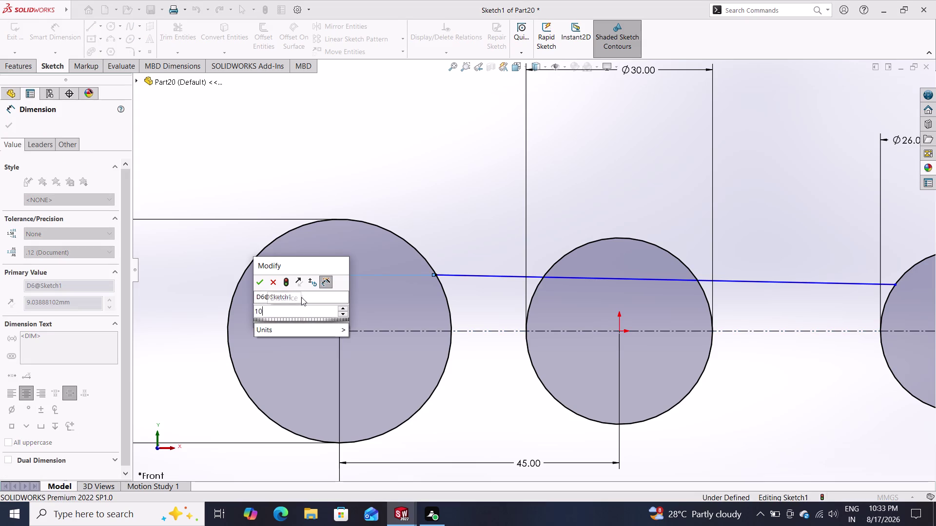
key(Return)
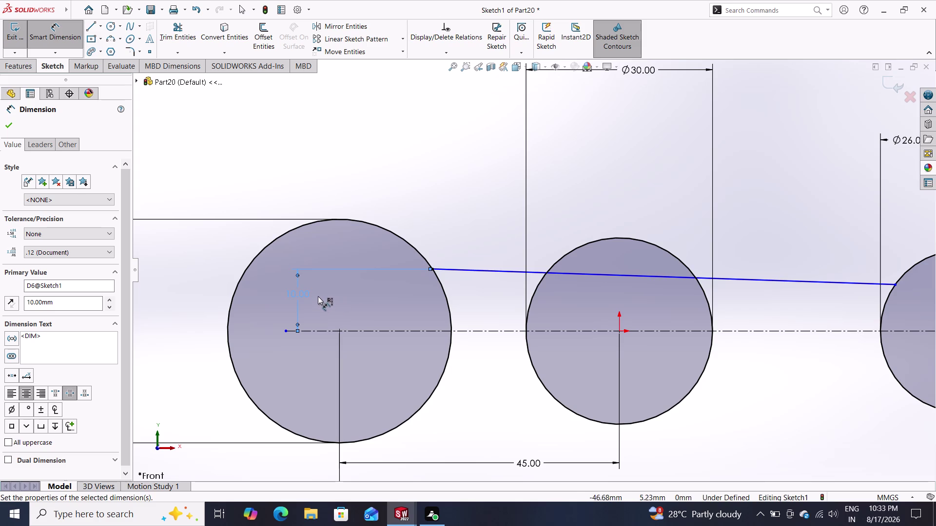
Change the upper line's offset dimension from 10 mm to 12 mm.
double_click(298, 293)
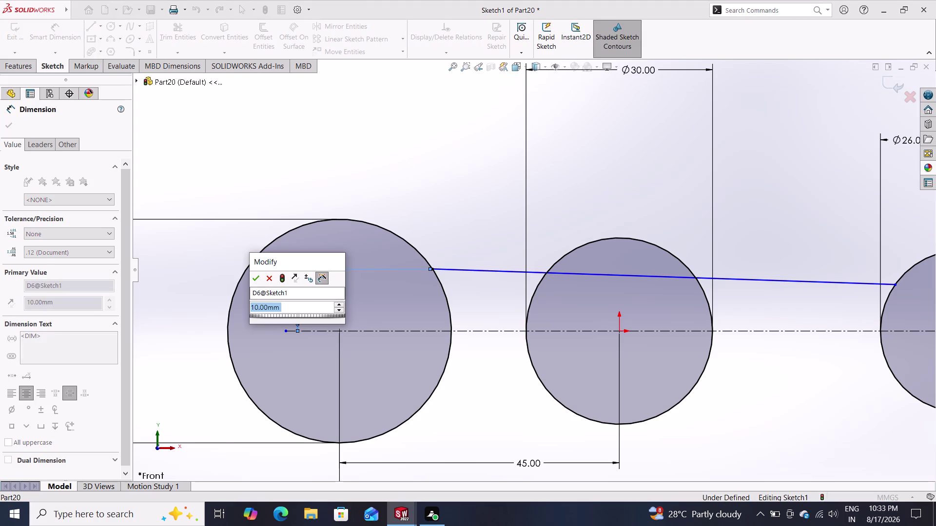
text(12)
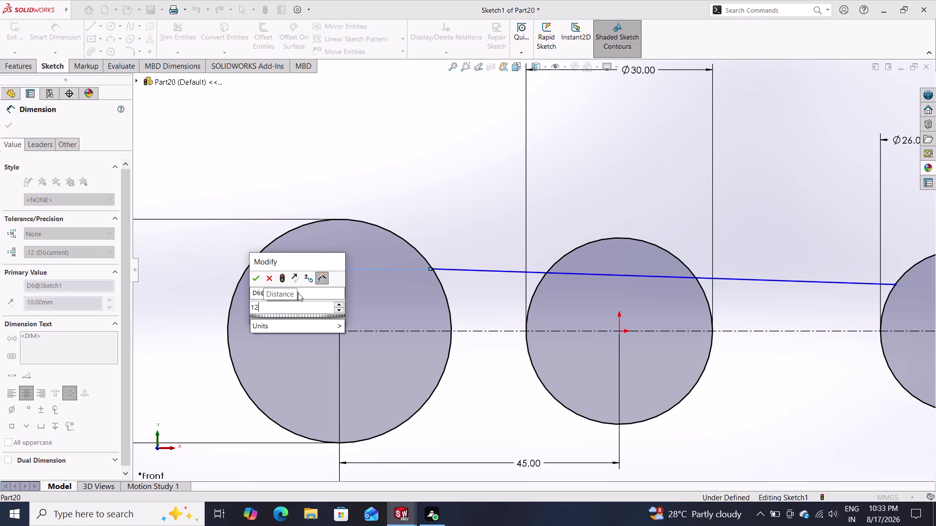
key(Return)
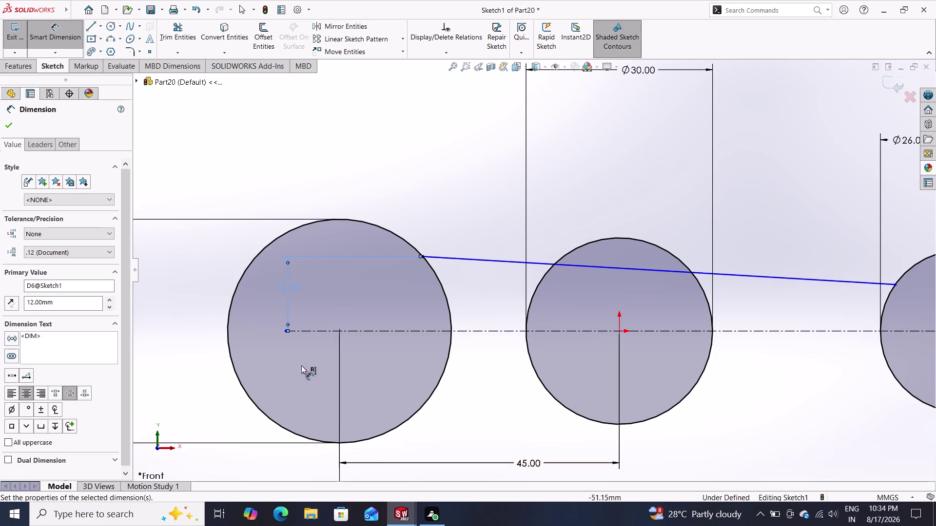
click(91, 26)
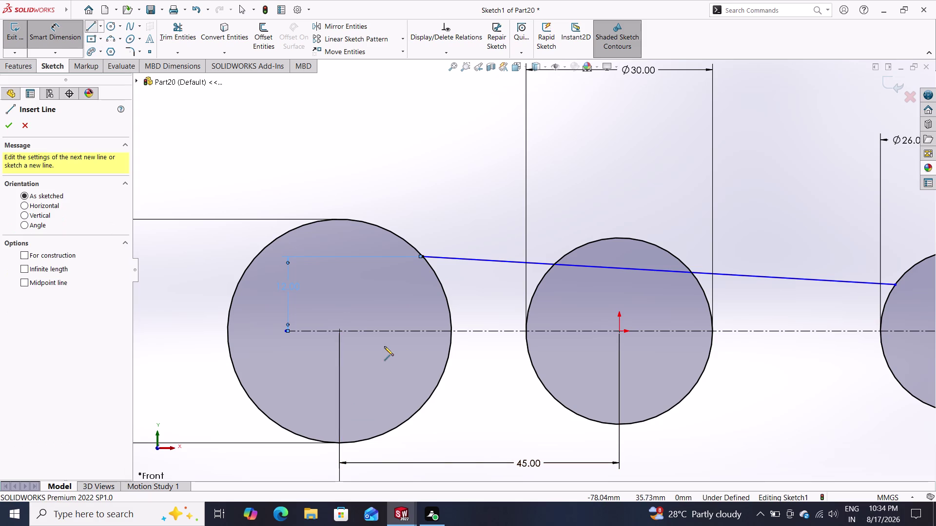
Draw a lower line from the large circle to the small right circle, with its left end on the centerline.
click(421, 406)
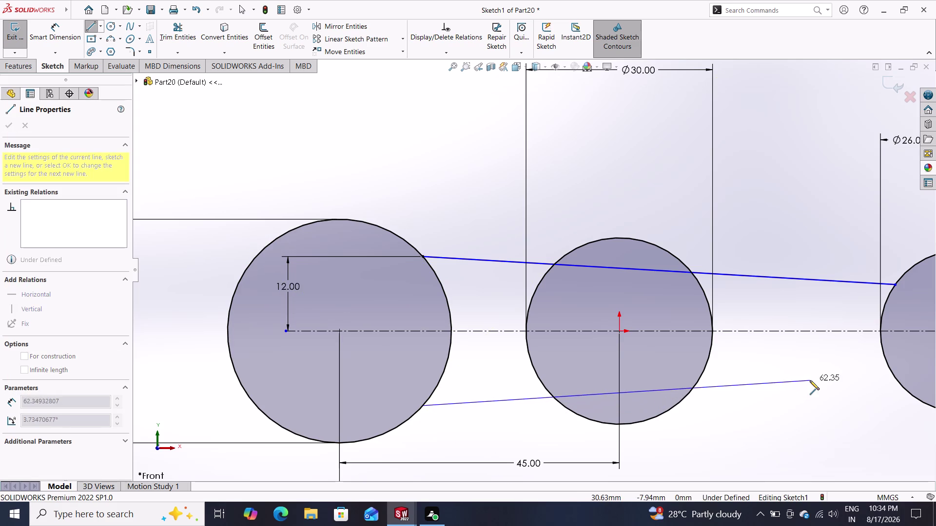
click(891, 377)
key(Escape)
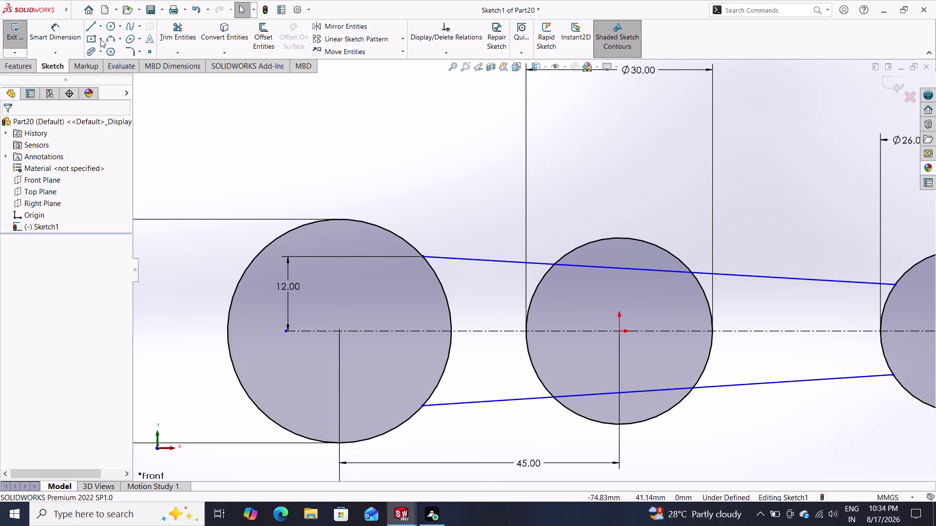
drag(61, 25, 77, 40)
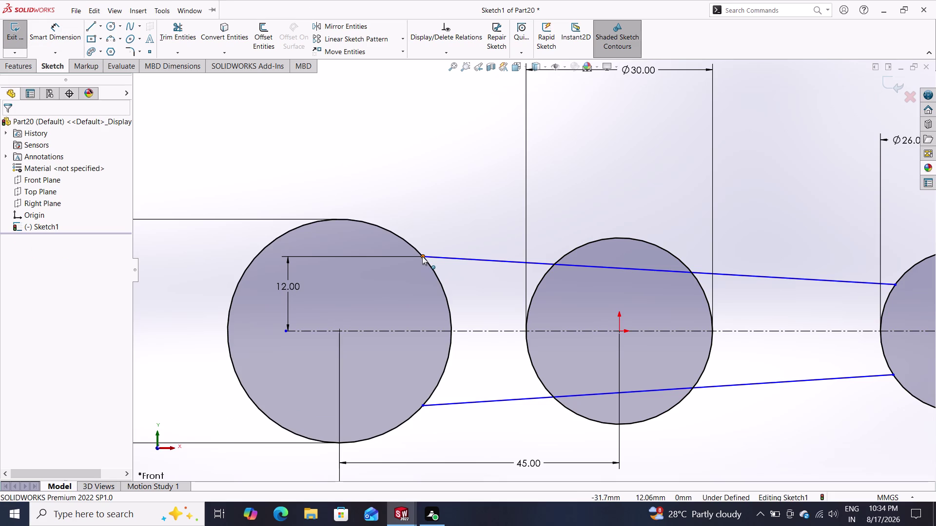
click(422, 257)
drag(423, 406, 384, 333)
key(Escape)
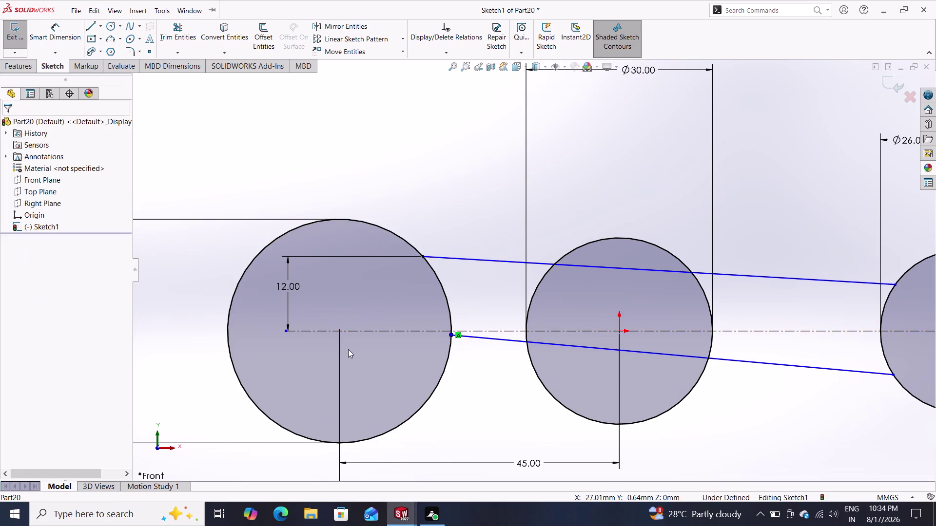